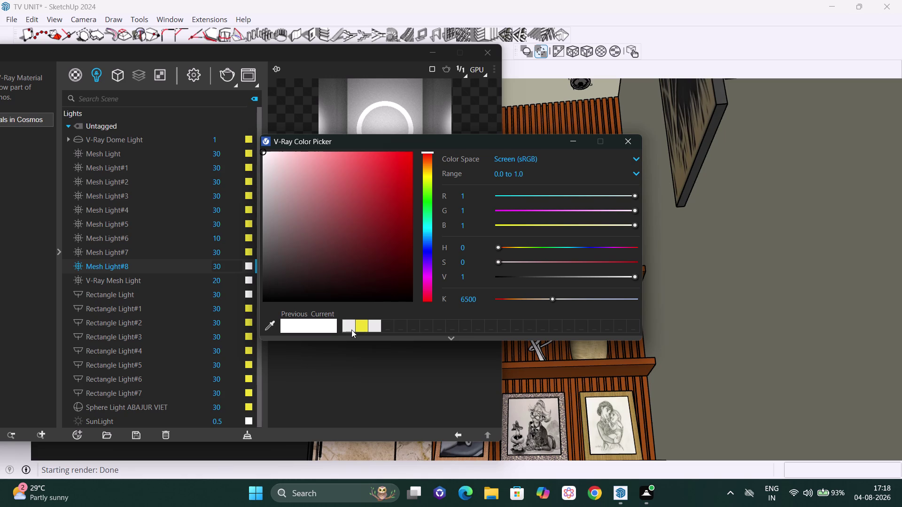
Give Mesh Light#8 the recent yellow colour and start a new render.
click(363, 326)
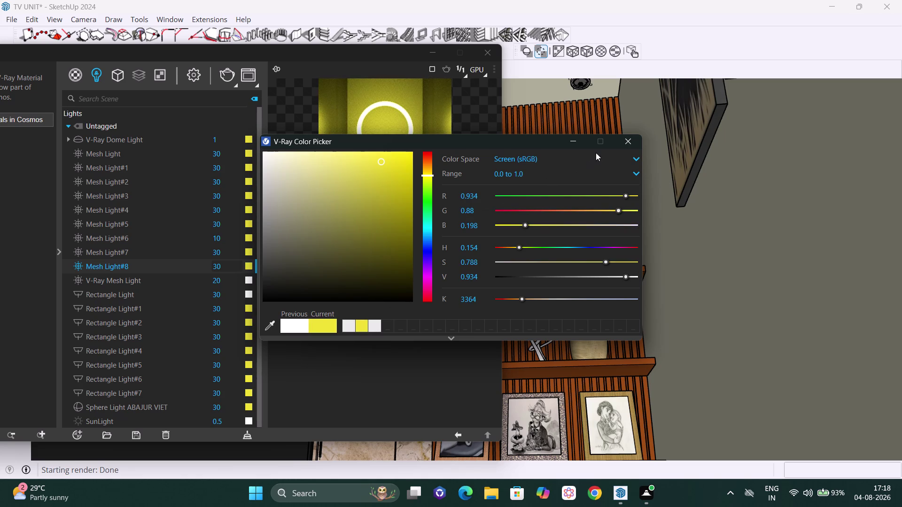
click(630, 140)
click(224, 75)
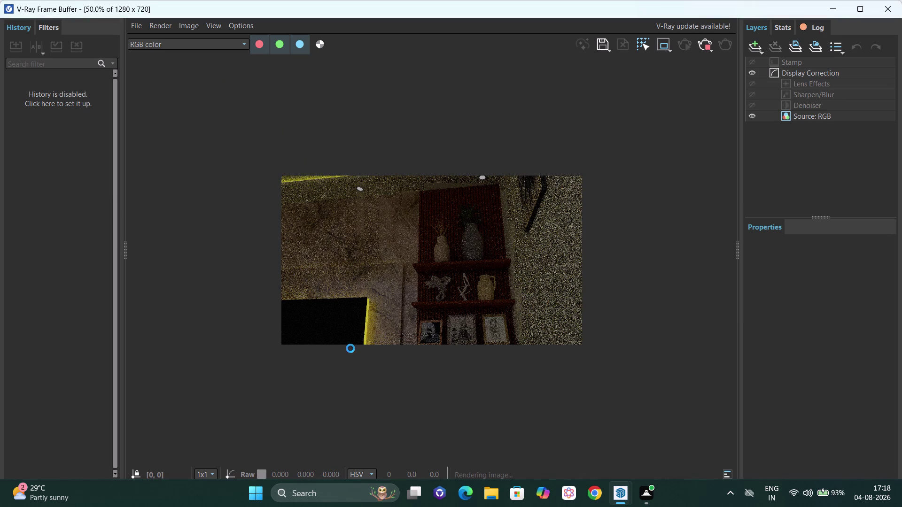
Stop the TV wall render once the yellow glow appears, then return to the Asset Editor.
scroll(up, 3)
scroll(down, 3)
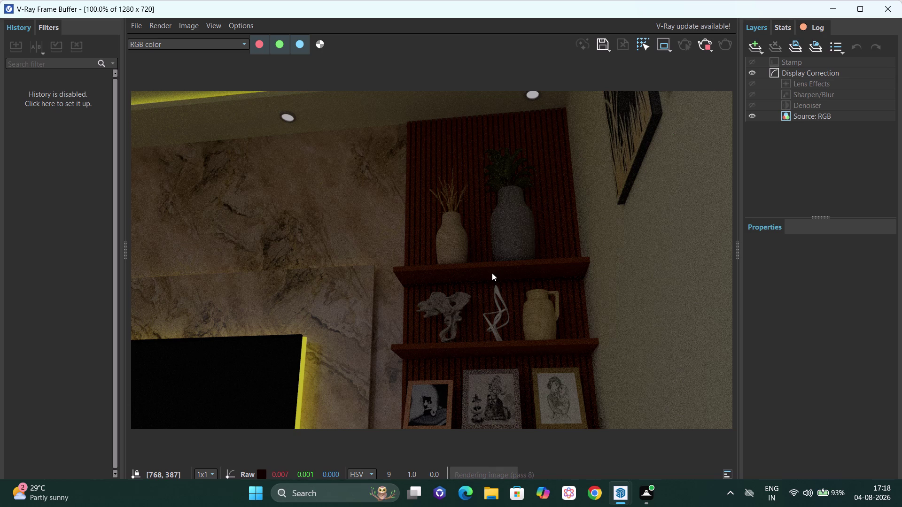
click(700, 41)
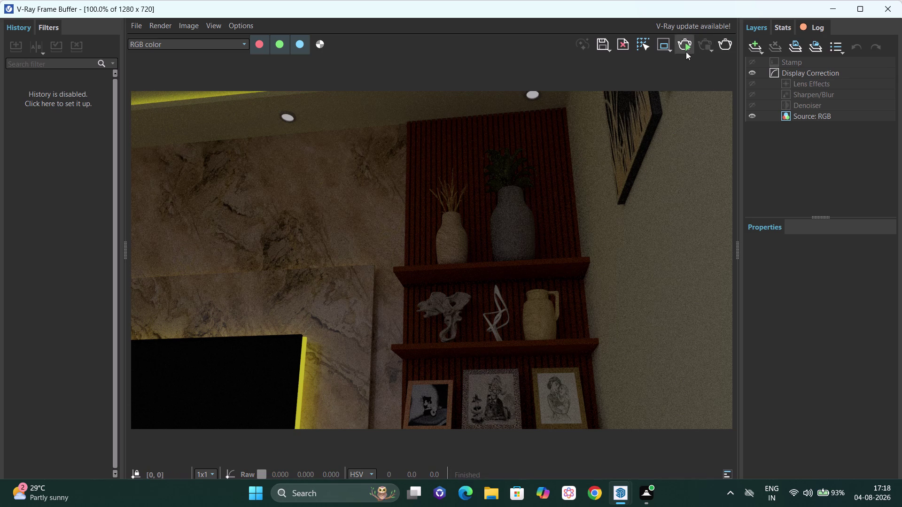
click(889, 13)
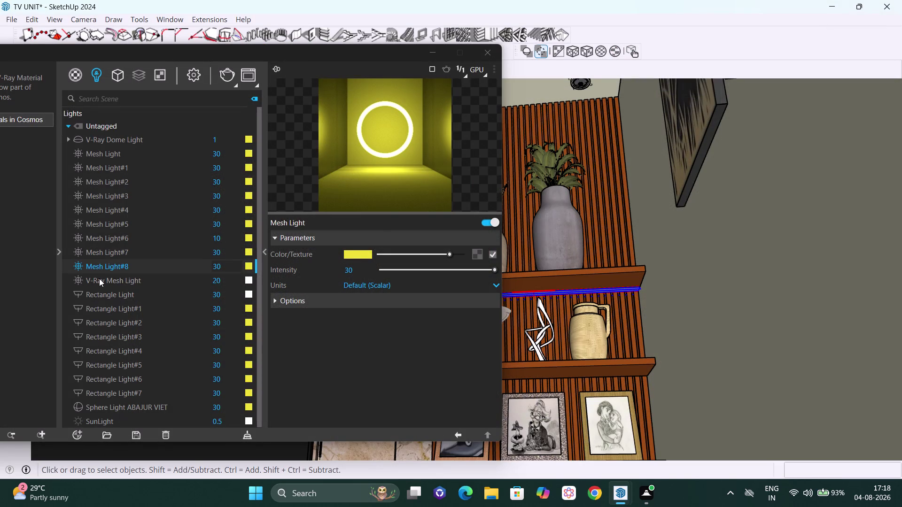
Give Rectangle Light the recent yellow colour.
scroll(down, 3)
click(143, 293)
click(247, 292)
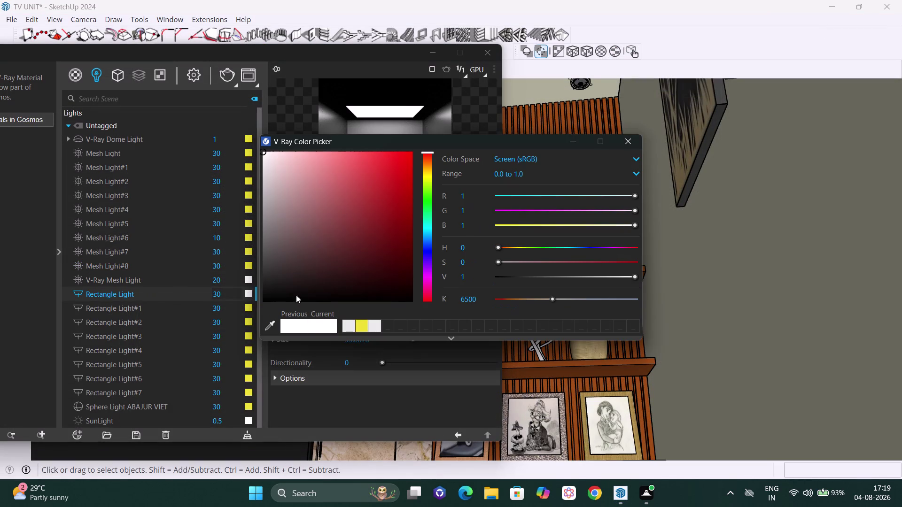
click(359, 326)
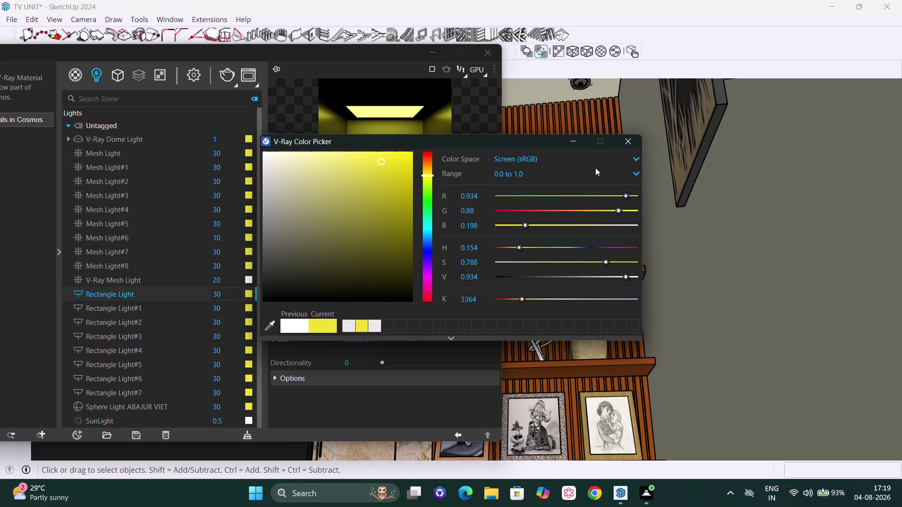
click(637, 143)
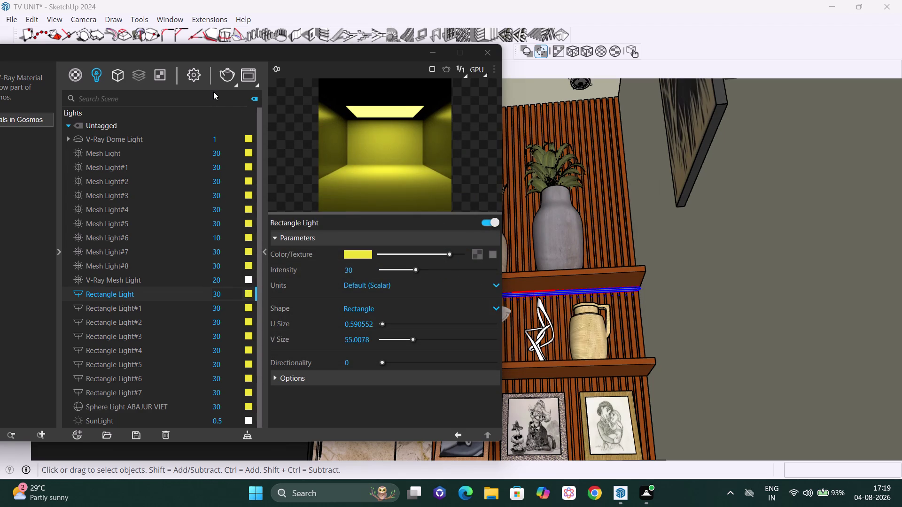
Select Mesh Light#8 and bring up its context menu without choosing anything.
scroll(down, 3)
scroll(down, 3)
scroll(up, 3)
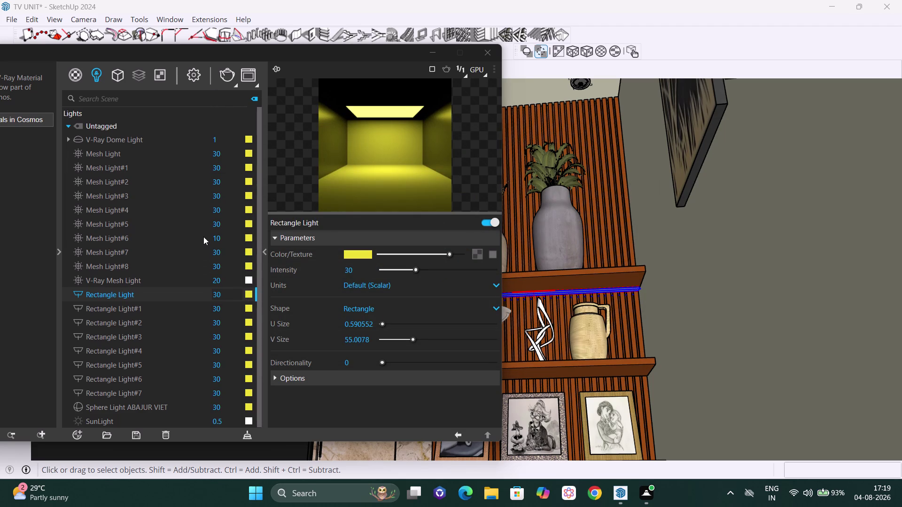
scroll(up, 3)
click(147, 262)
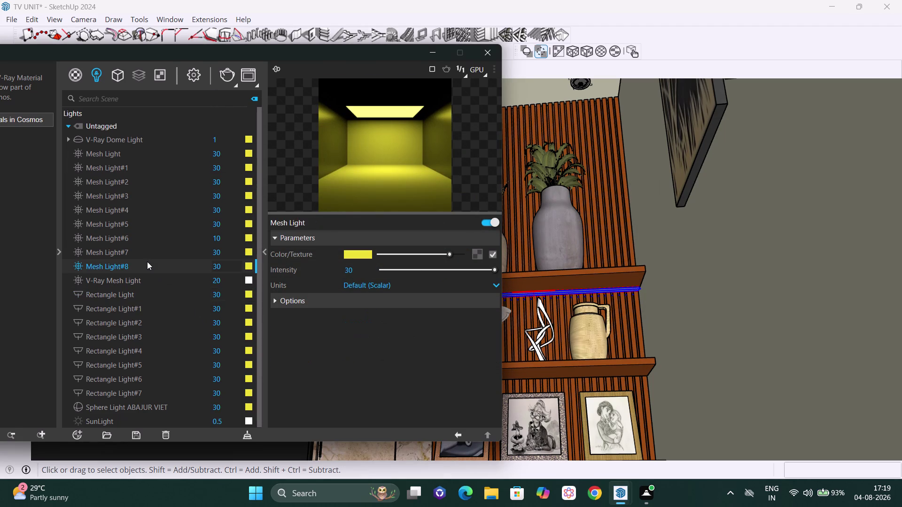
right_click(147, 262)
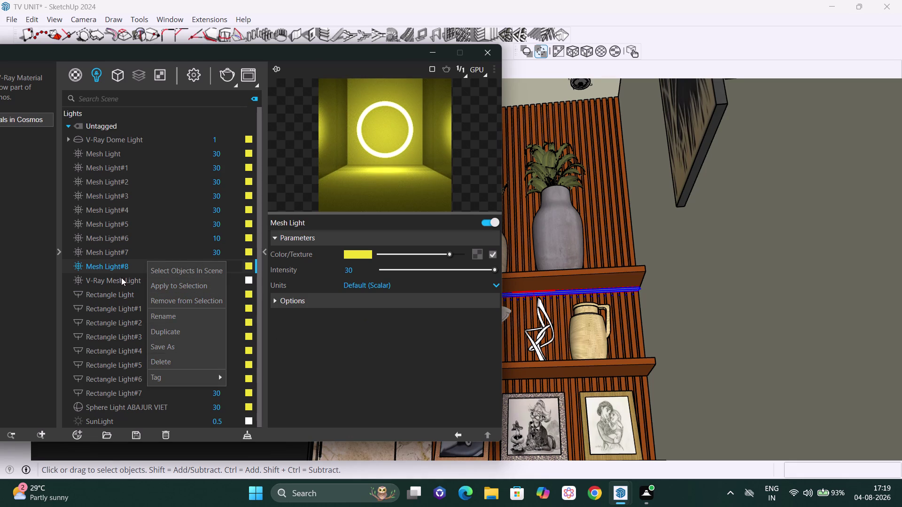
click(122, 237)
Check Rectangle Light#1, then close the V-Ray Asset Editor.
click(120, 269)
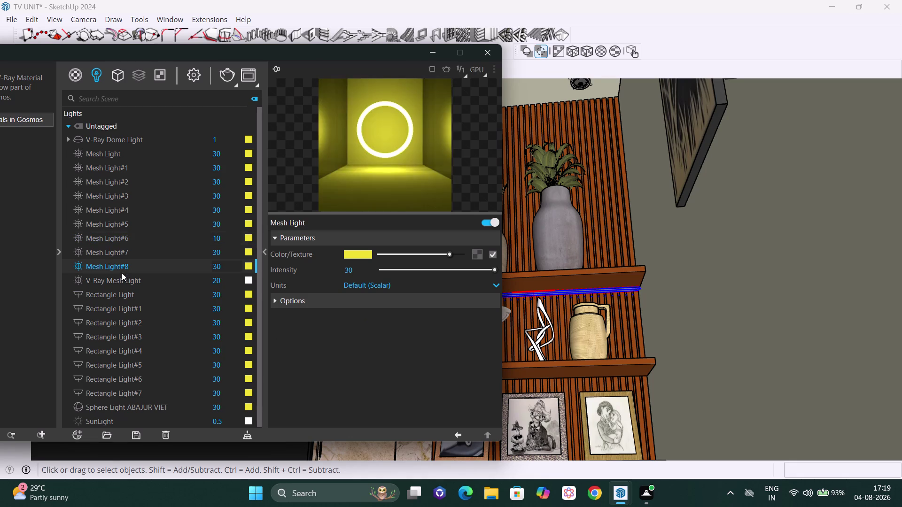
click(780, 320)
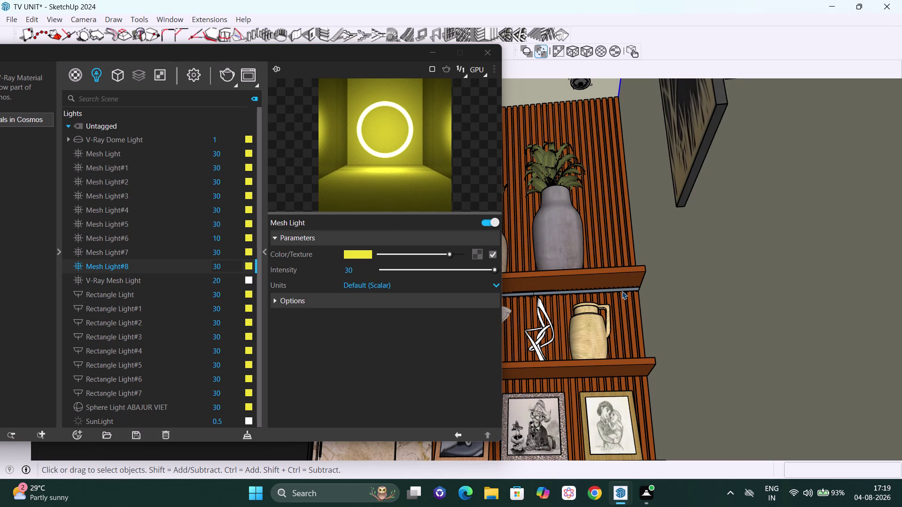
click(622, 292)
click(135, 309)
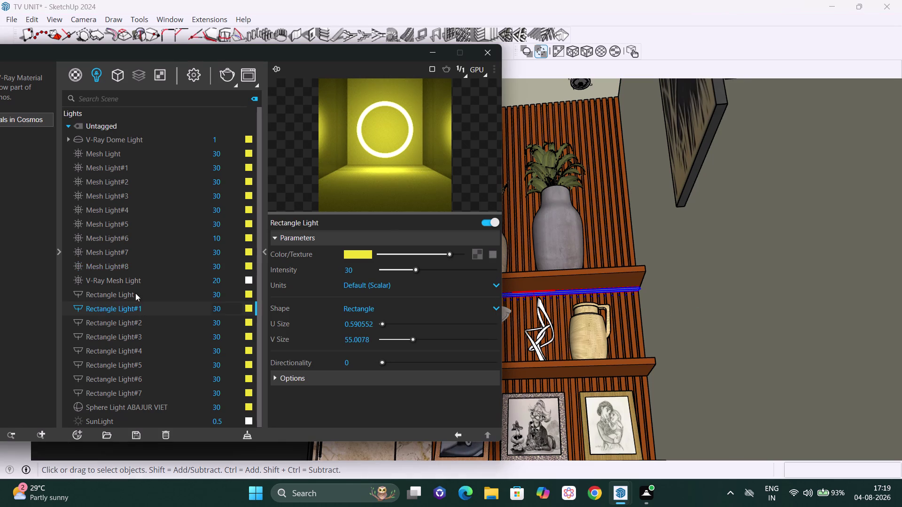
click(587, 290)
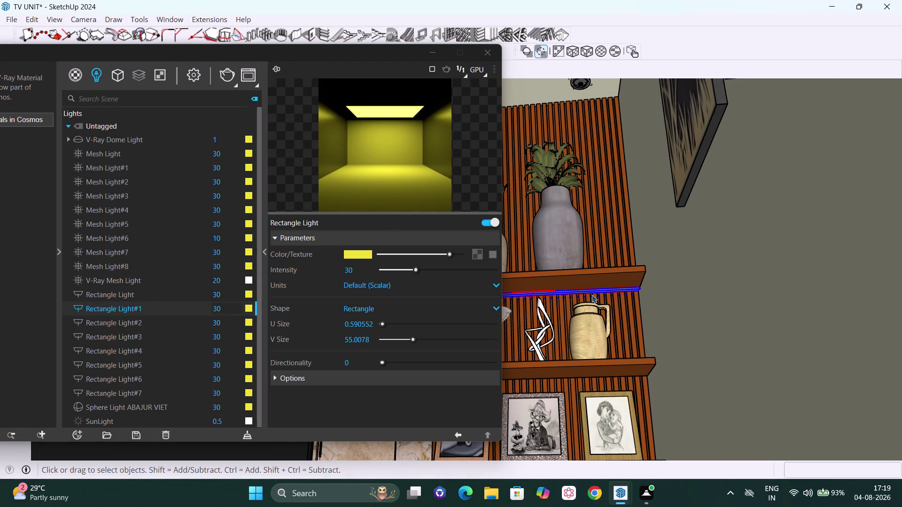
click(487, 52)
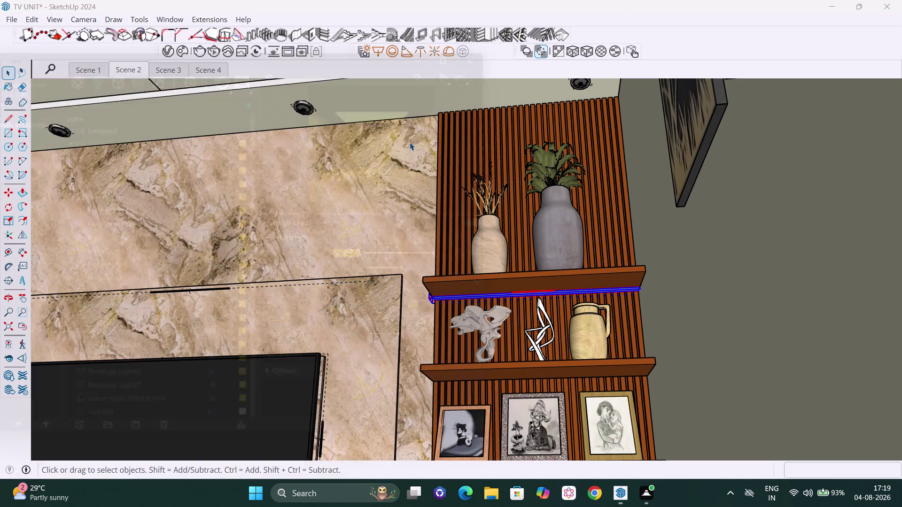
Bring up the shelf LED strip's context menu, dismiss it, and zoom toward the shelf.
right_click(523, 295)
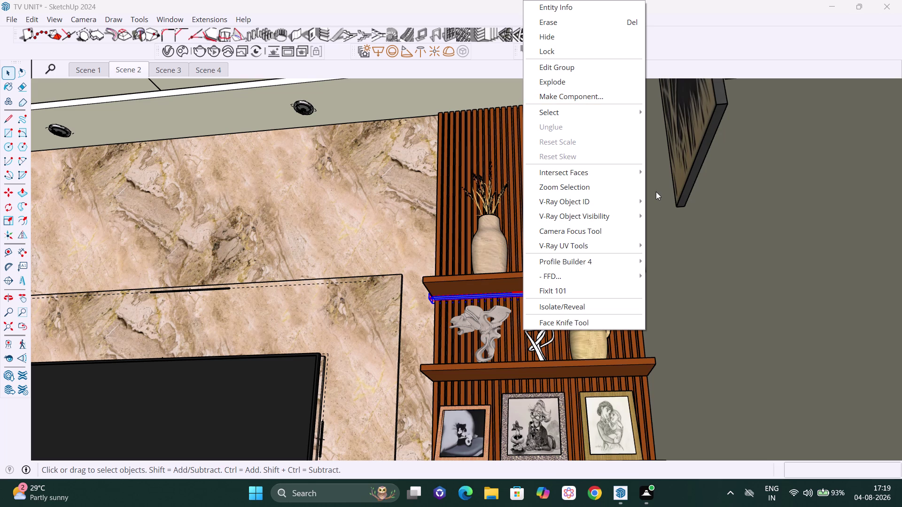
scroll(down, 3)
scroll(down, 3)
key(space)
scroll(down, 3)
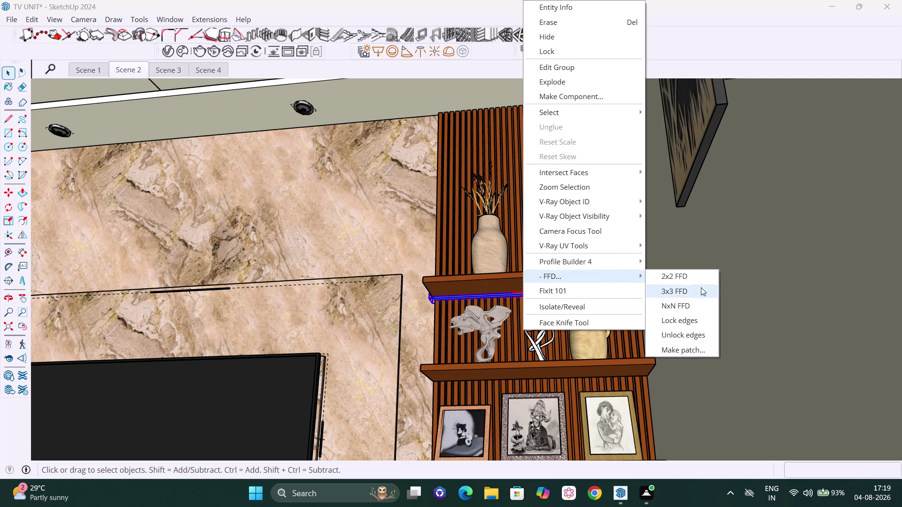
click(738, 290)
scroll(down, 3)
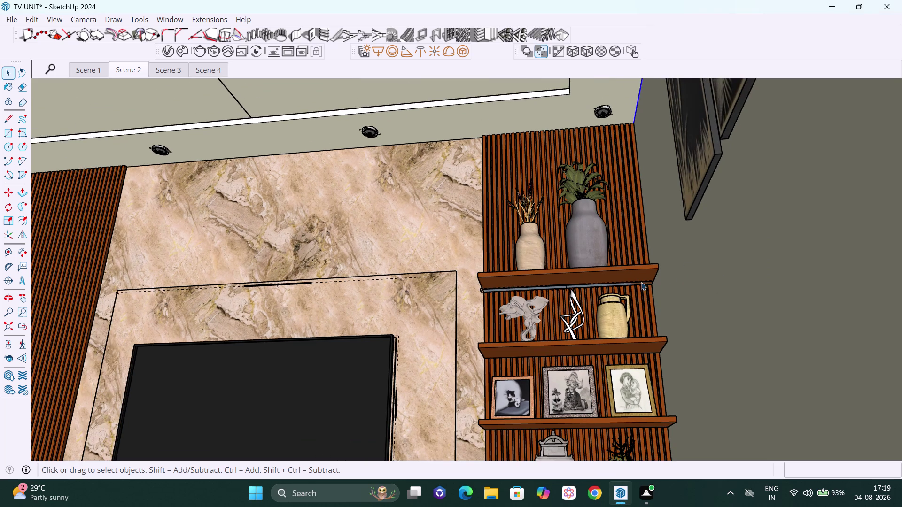
Select the light strip under the upper shelf, zoom closer, and hide it.
click(634, 283)
scroll(up, 3)
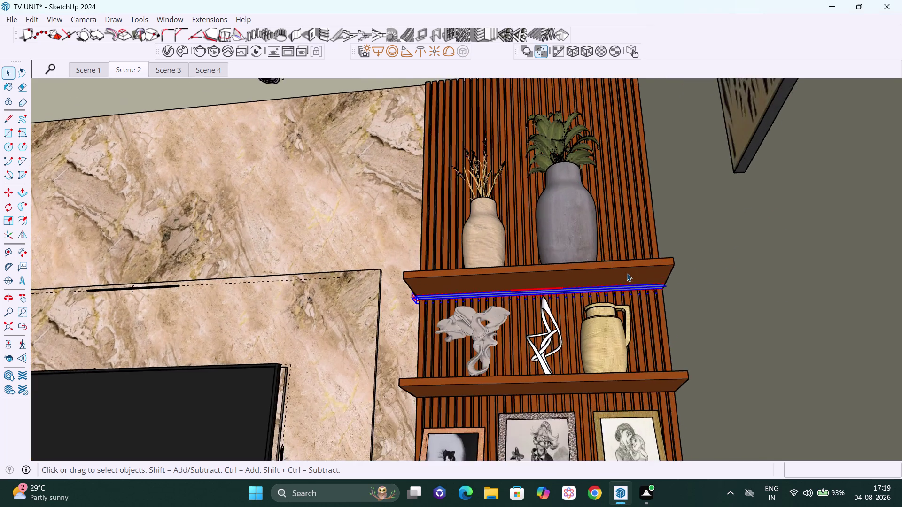
scroll(up, 3)
scroll(up, 3)
middle_drag(566, 280, 554, 235)
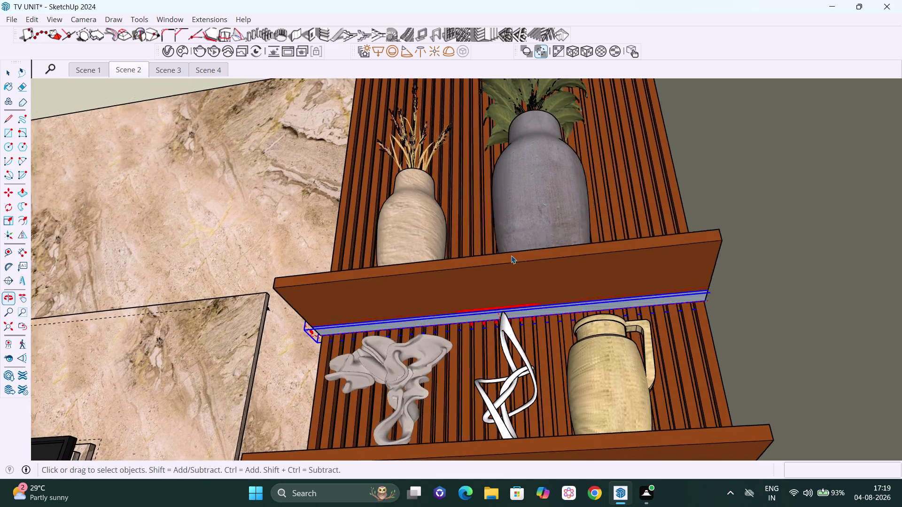
right_click(475, 310)
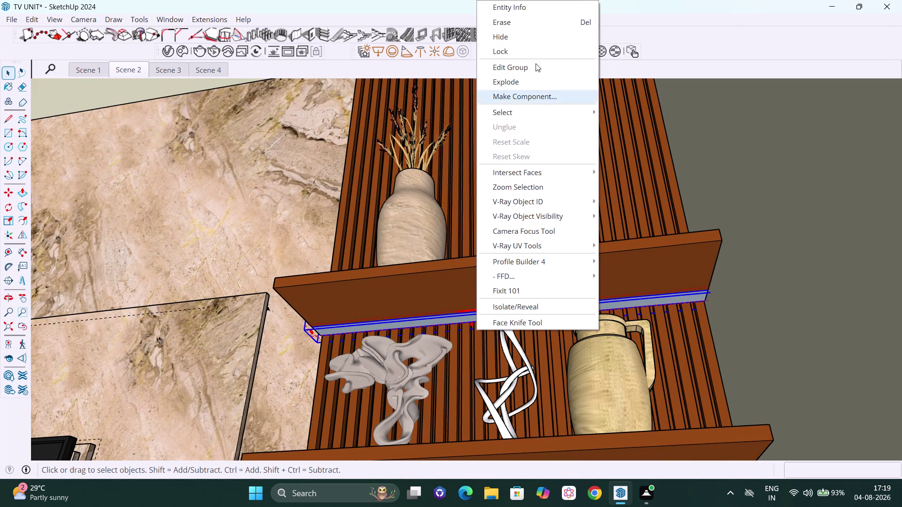
click(527, 27)
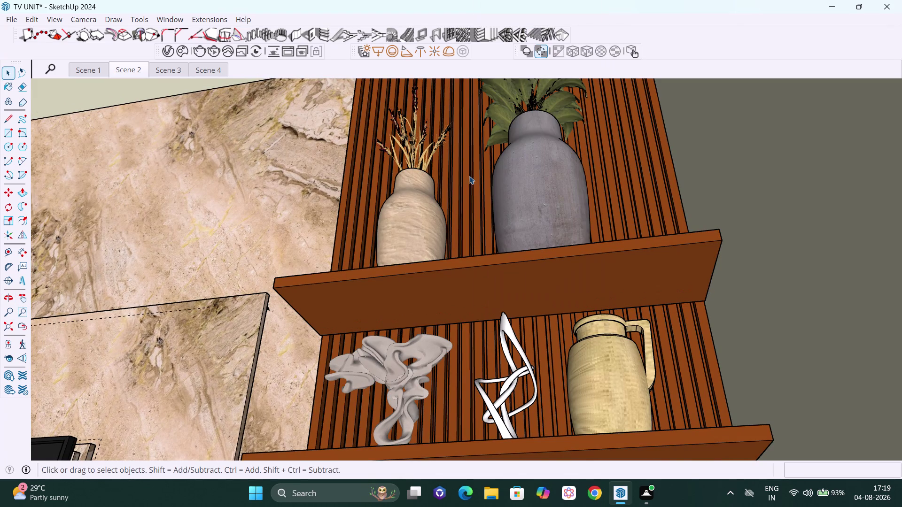
Orbit and zoom around the upper shelf to inspect its edge and underside.
scroll(down, 3)
middle_drag(471, 230, 537, 244)
scroll(up, 3)
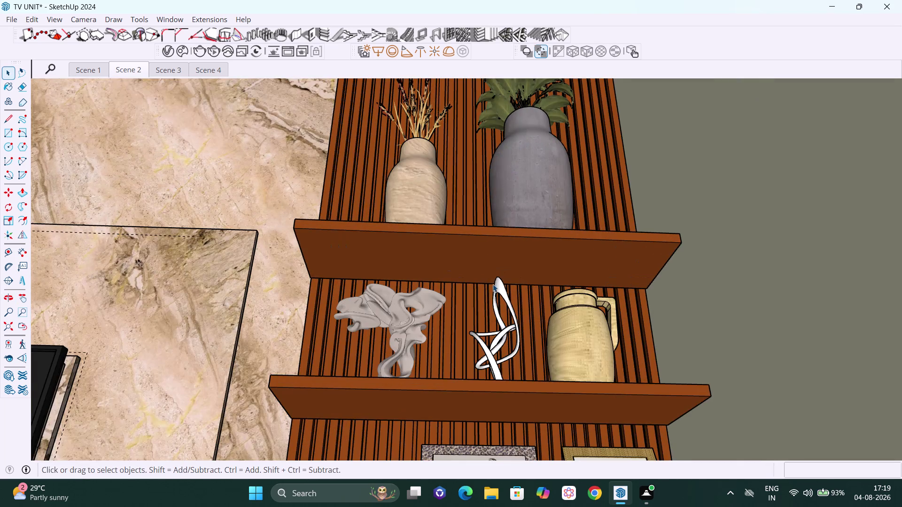
middle_drag(493, 274, 484, 228)
scroll(down, 3)
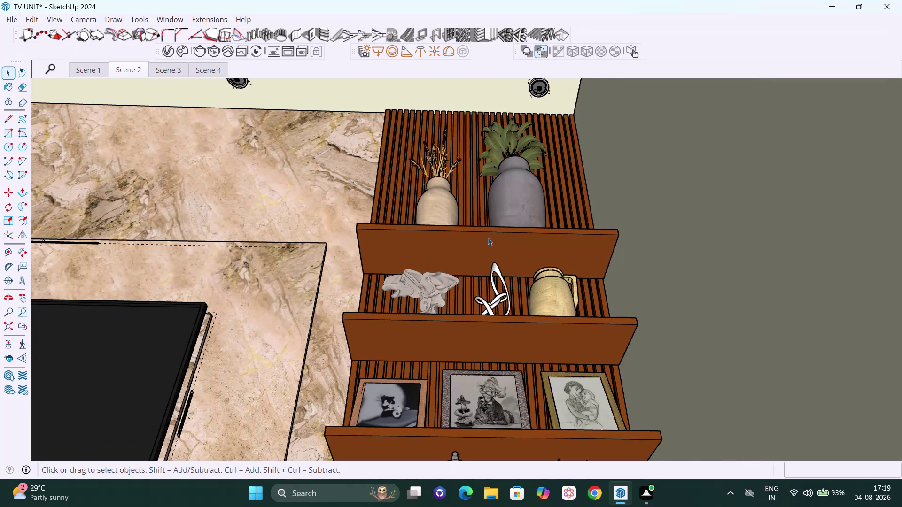
middle_drag(485, 237, 478, 264)
scroll(up, 3)
scroll(up, 3)
middle_drag(477, 262, 472, 259)
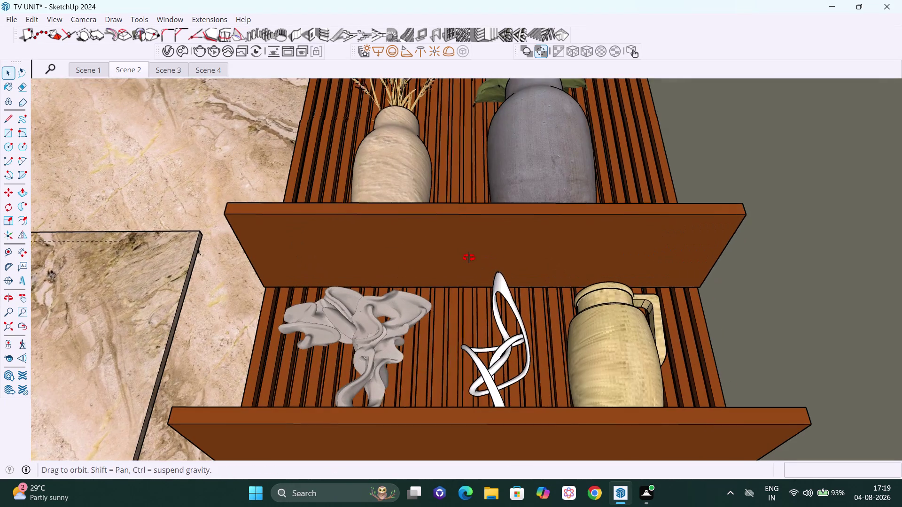
middle_drag(473, 259, 458, 255)
scroll(up, 3)
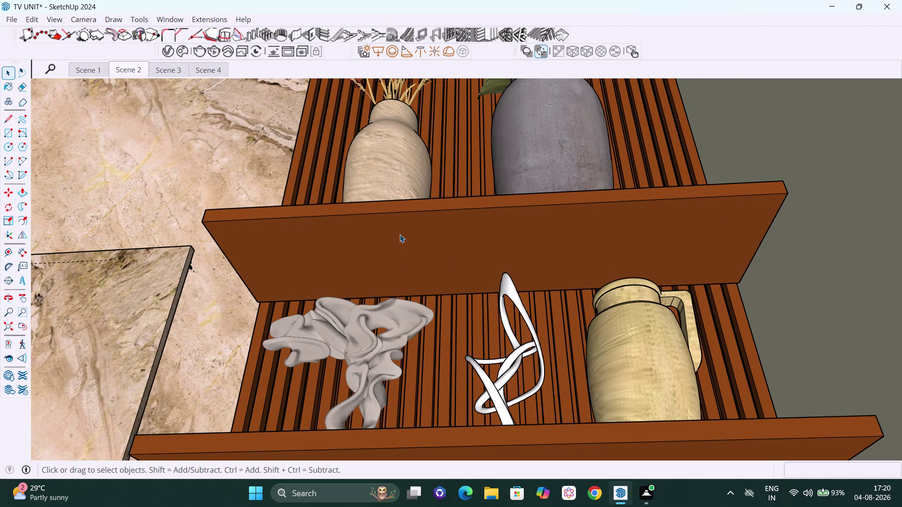
scroll(down, 3)
middle_drag(322, 142, 373, 188)
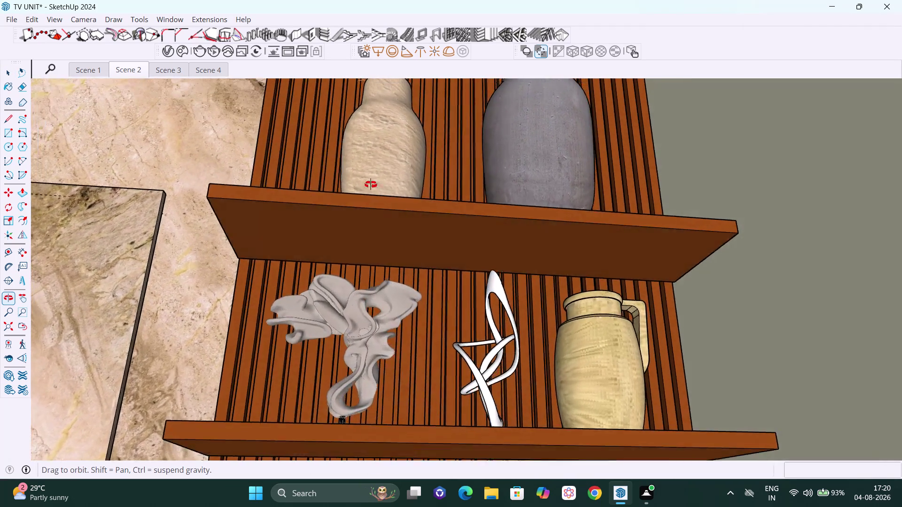
middle_drag(374, 187, 371, 229)
scroll(up, 3)
middle_drag(320, 219, 260, 184)
scroll(up, 3)
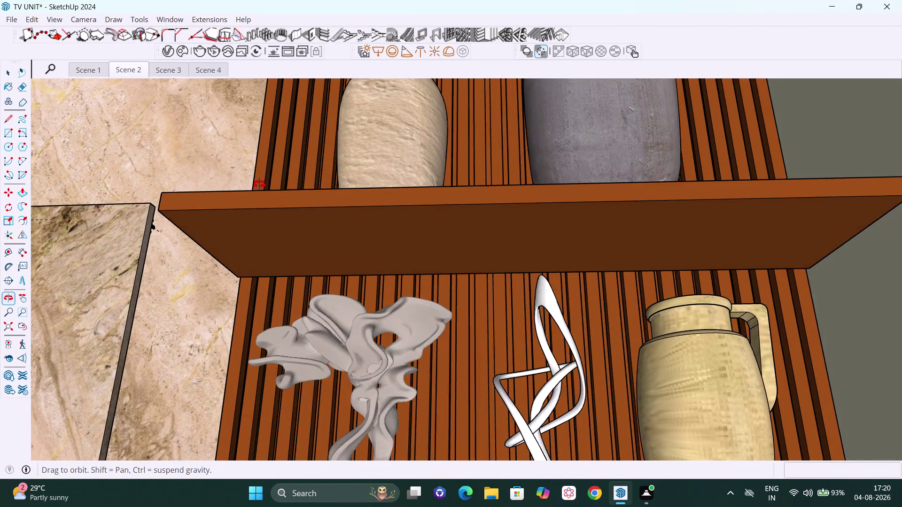
middle_drag(260, 184, 259, 184)
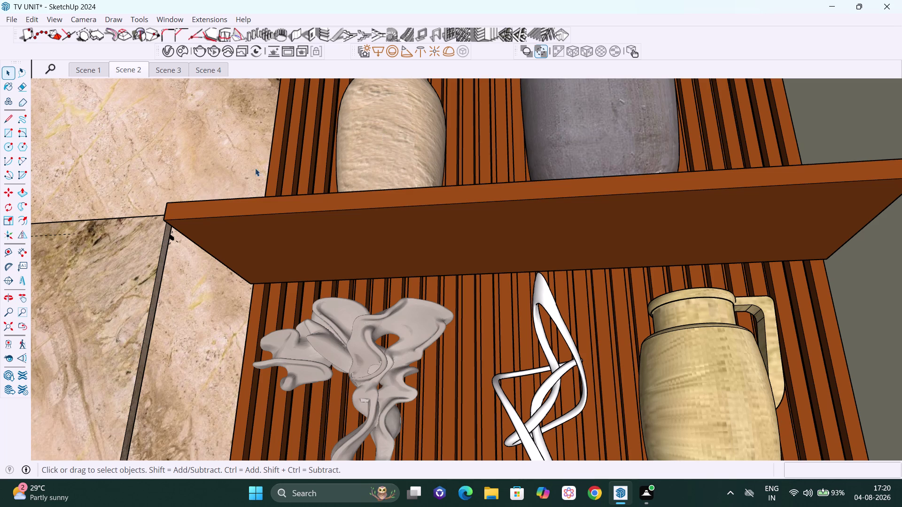
scroll(down, 3)
Pan to the marble panel above the TV and select its group.
key(h)
drag(260, 173, 466, 175)
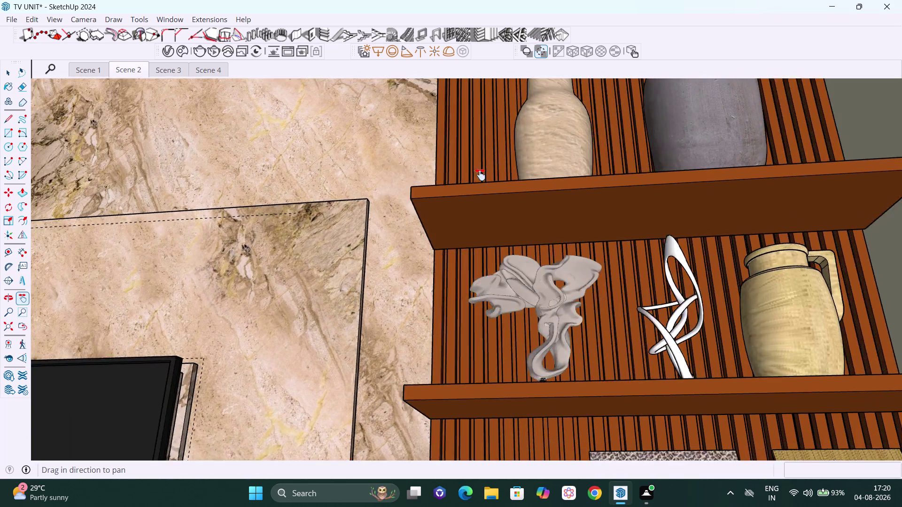
drag(466, 175, 589, 180)
scroll(down, 3)
drag(348, 246, 534, 236)
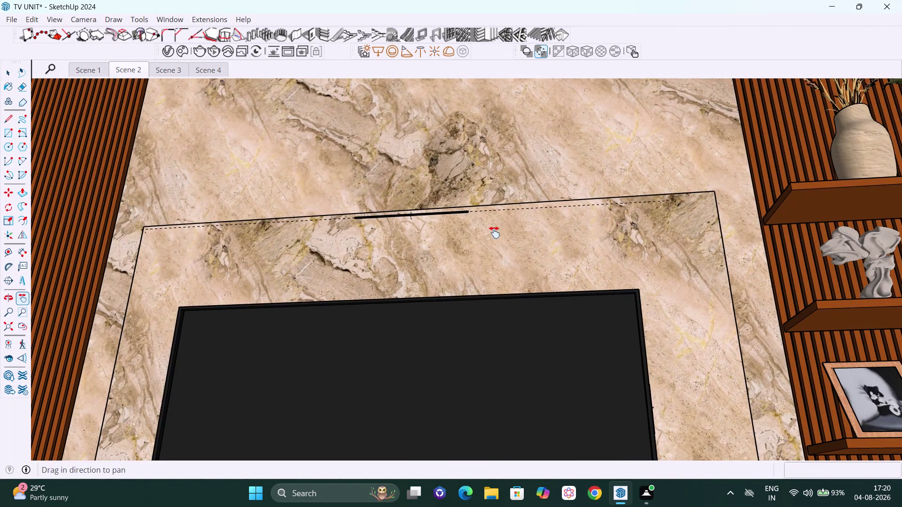
middle_drag(487, 233, 495, 264)
scroll(up, 3)
middle_drag(466, 246, 468, 255)
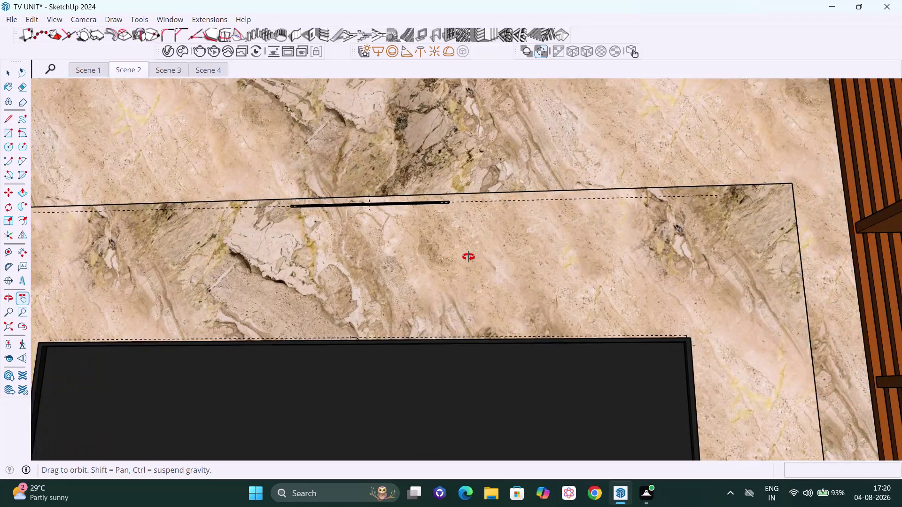
middle_drag(468, 254, 491, 343)
middle_drag(441, 235, 436, 224)
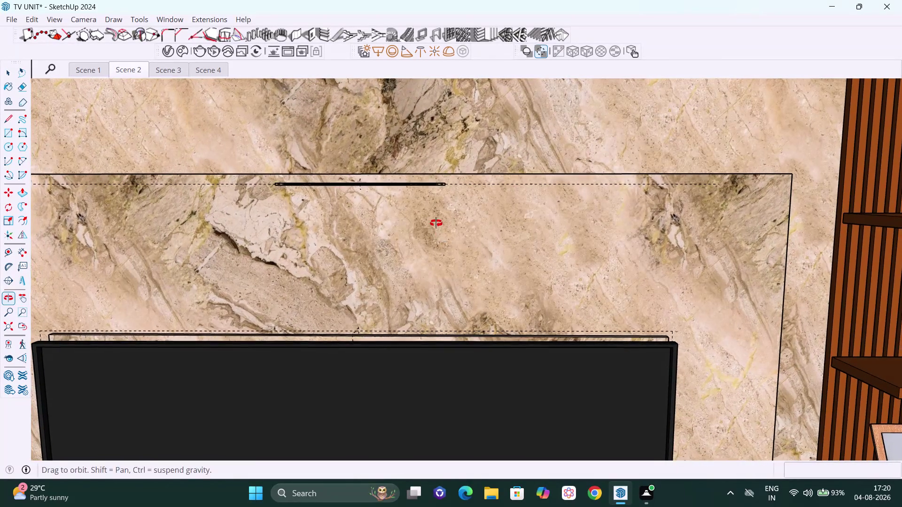
middle_drag(435, 224, 433, 219)
key(space)
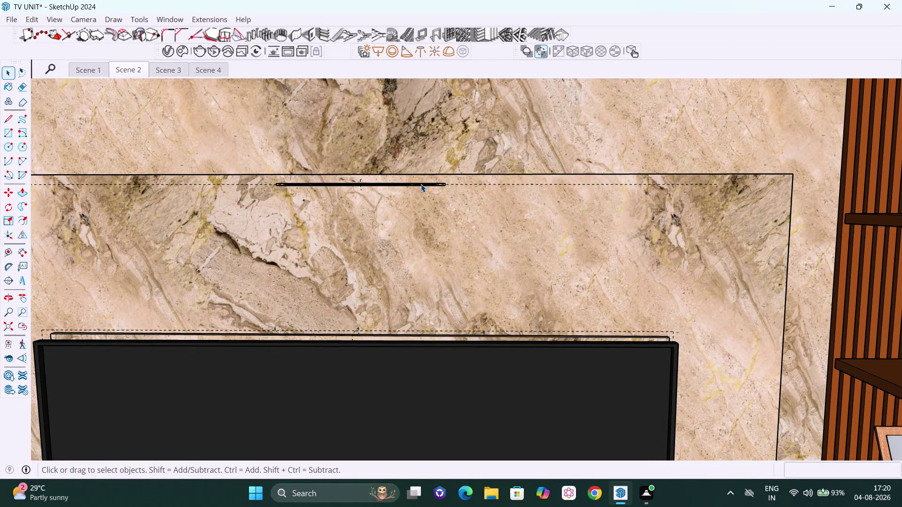
click(420, 184)
scroll(down, 3)
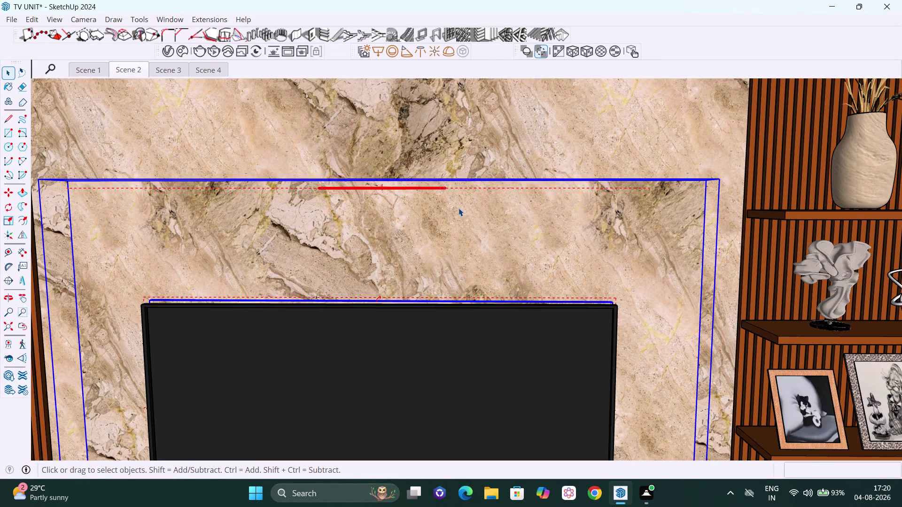
Copy the strip light from the TV panel to beneath the upper shelf.
middle_drag(467, 211, 472, 222)
double_click(380, 183)
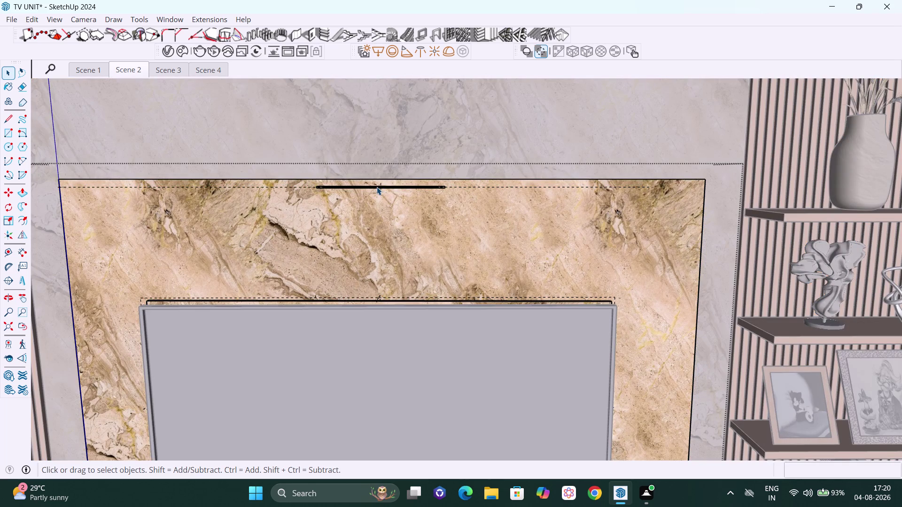
click(377, 187)
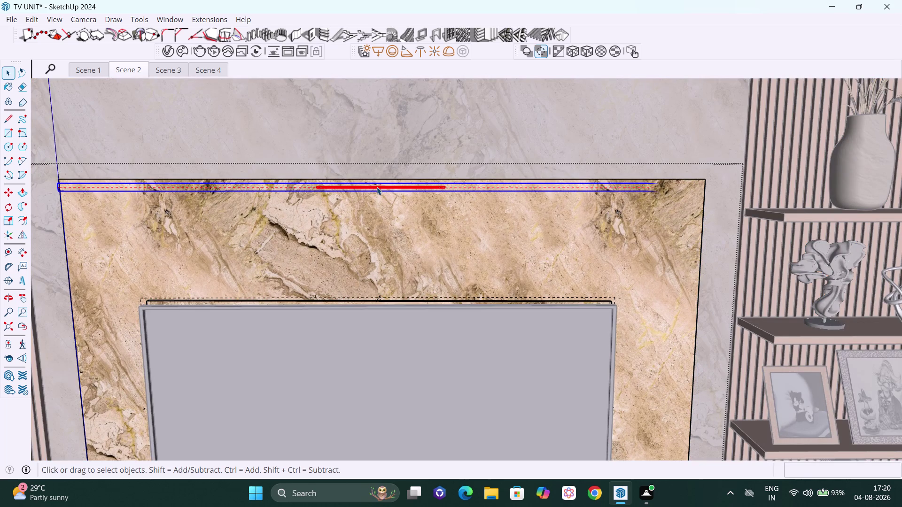
key(m)
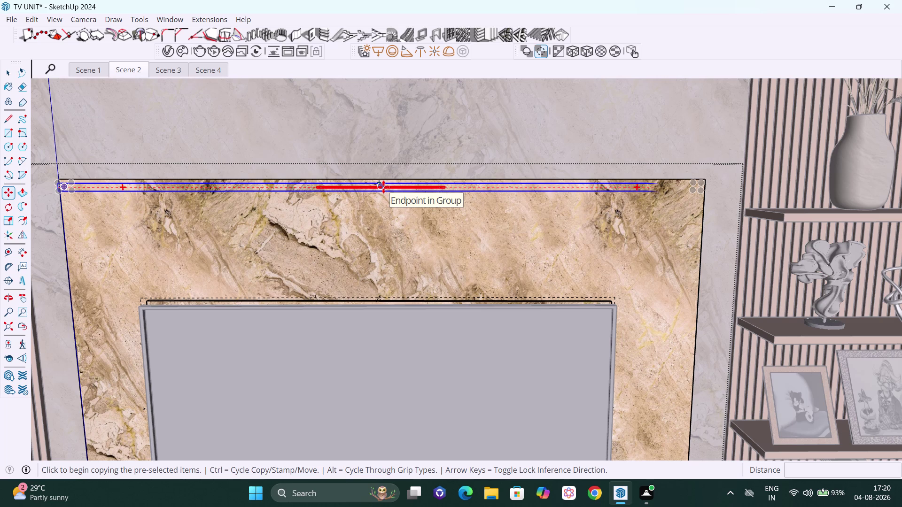
click(383, 187)
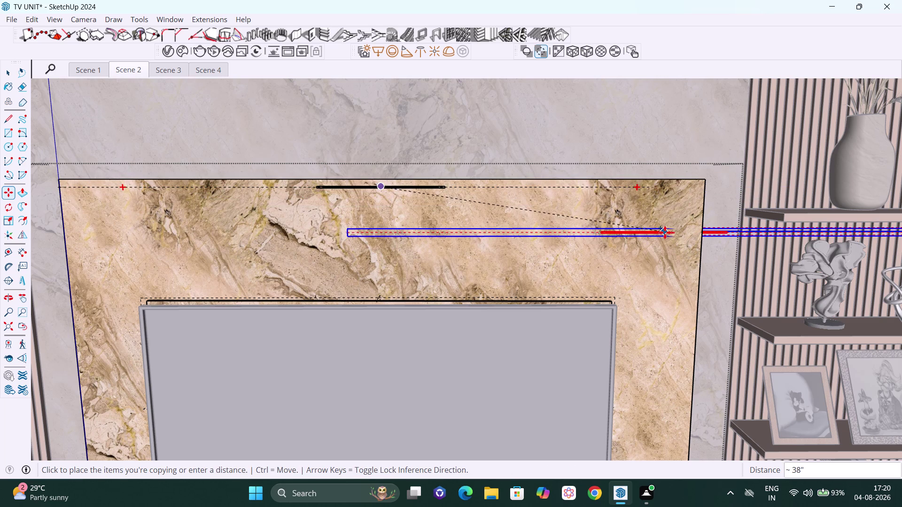
key(h)
drag(665, 227, 227, 235)
scroll(up, 3)
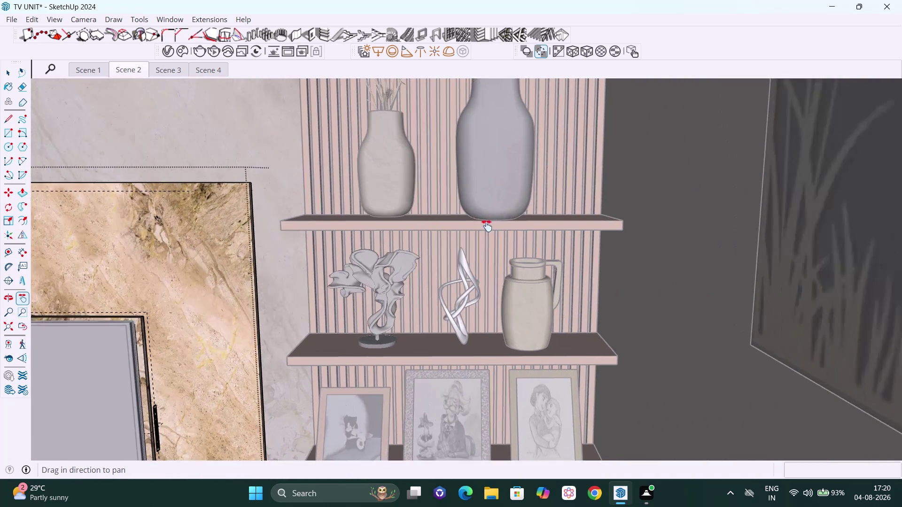
scroll(up, 3)
scroll(up, 3)
middle_drag(481, 225, 465, 148)
scroll(up, 3)
middle_drag(461, 243, 456, 212)
scroll(up, 3)
middle_drag(450, 250, 462, 242)
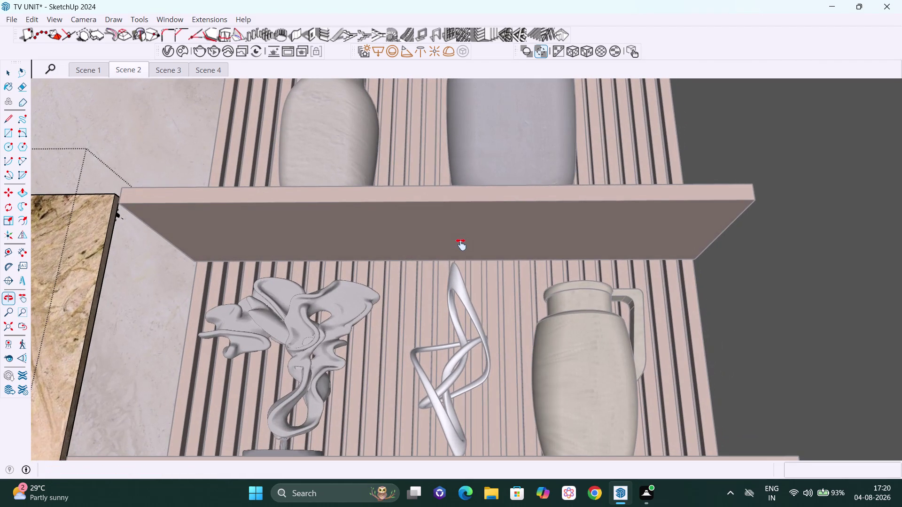
key(Escape)
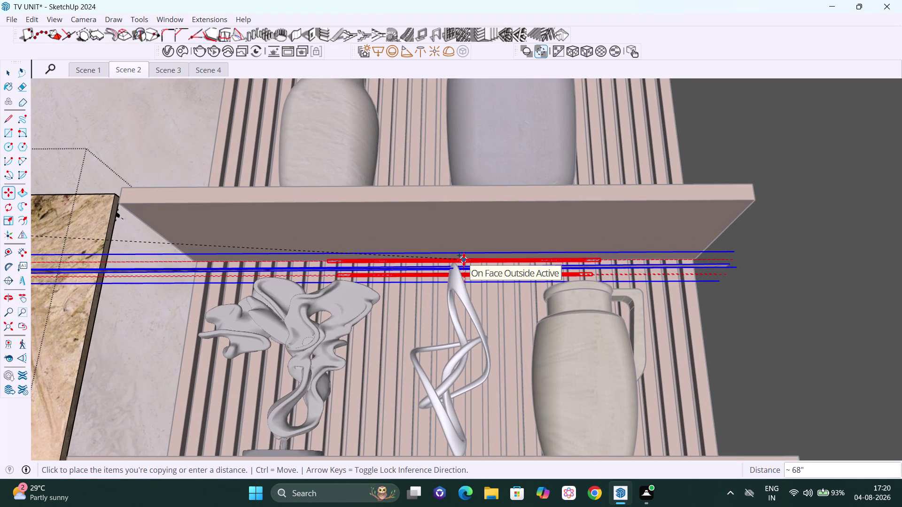
click(464, 260)
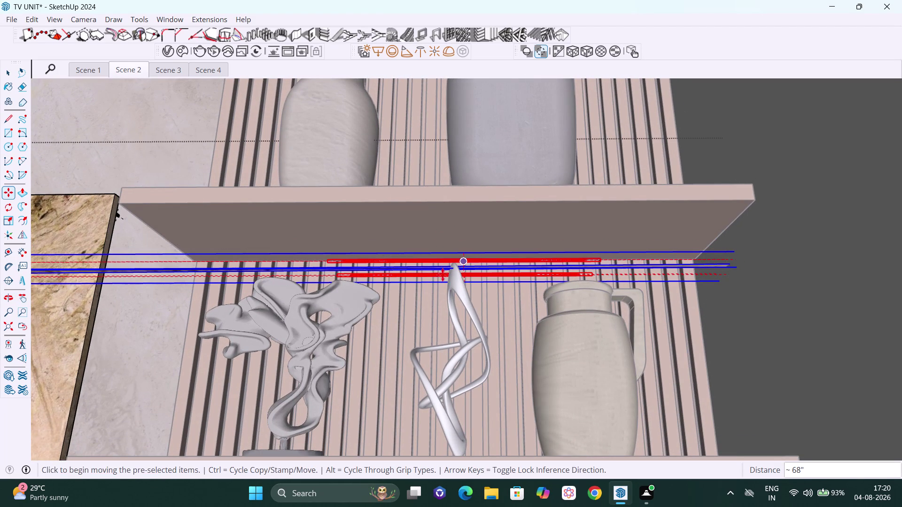
Scale the copied strip from its end to fit under the shelf.
scroll(down, 3)
scroll(down, 3)
middle_drag(375, 279, 441, 285)
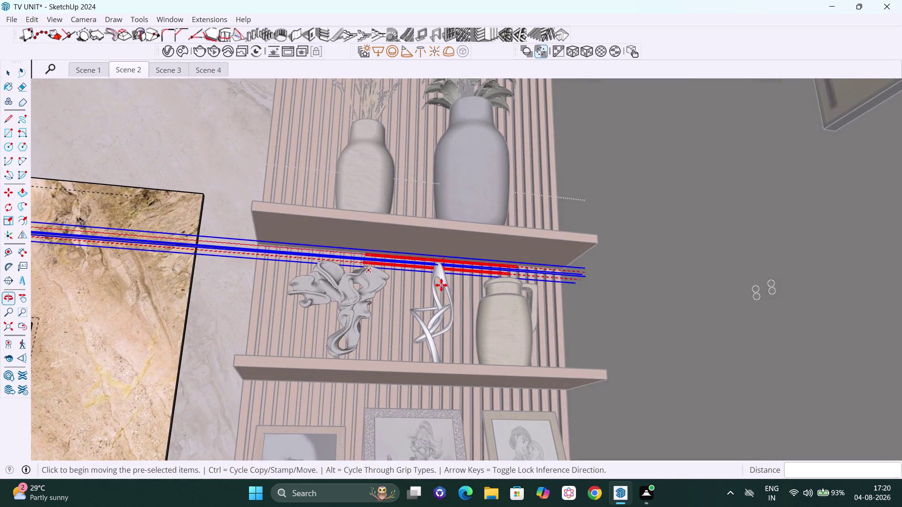
scroll(down, 3)
scroll(down, 3)
middle_drag(397, 310, 424, 352)
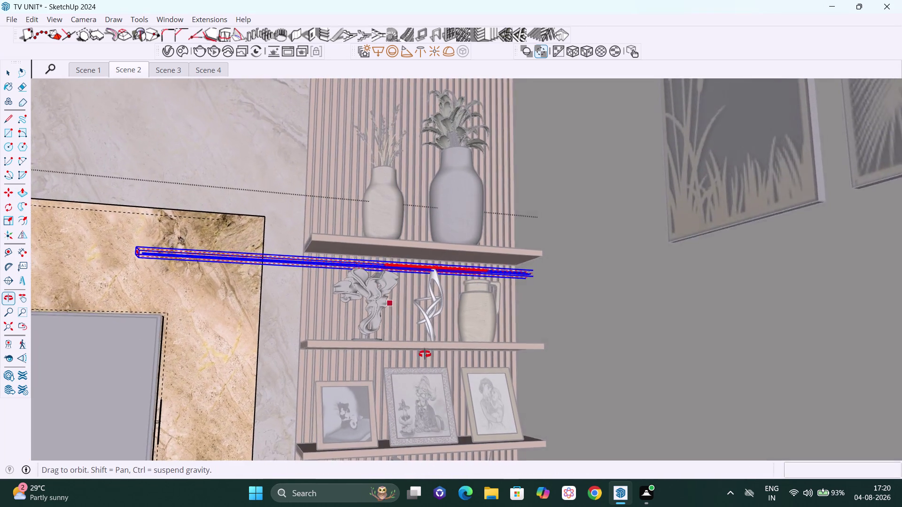
middle_drag(424, 351, 425, 359)
key(s)
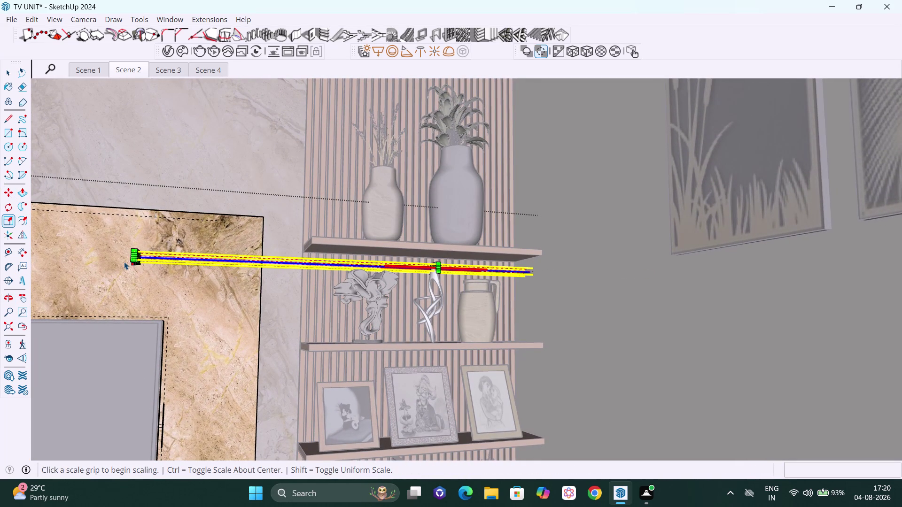
middle_drag(137, 284, 351, 349)
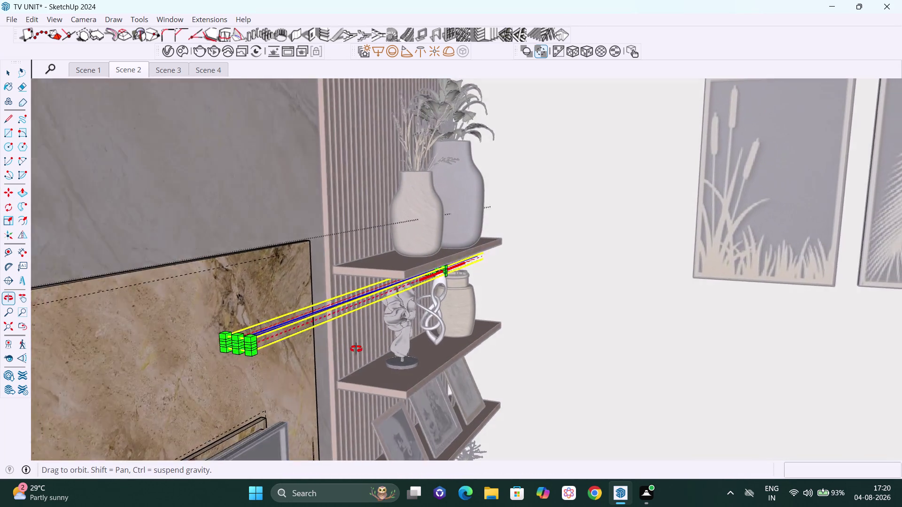
middle_drag(351, 349, 358, 349)
click(271, 349)
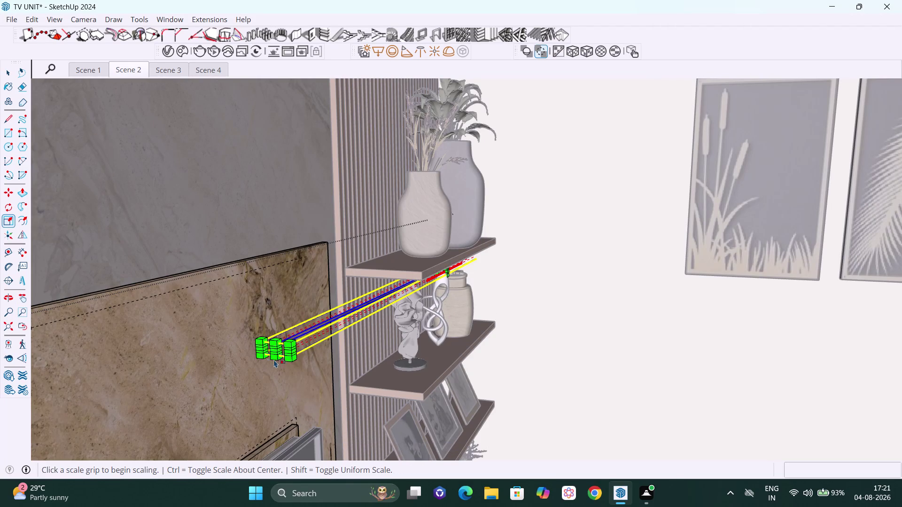
drag(277, 353, 378, 271)
Orbit around the upper shelf to check the resized strip's placement.
scroll(down, 3)
middle_drag(441, 260, 287, 259)
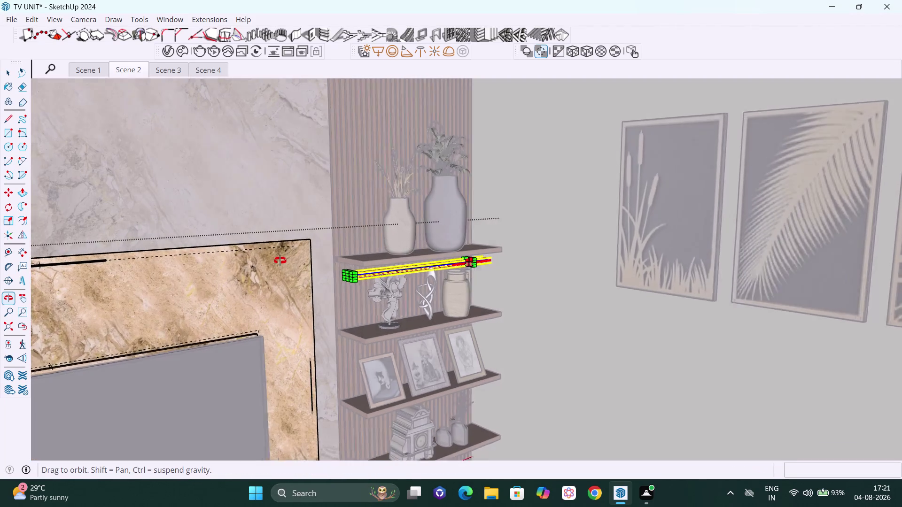
middle_drag(287, 259, 297, 261)
scroll(up, 3)
scroll(up, 3)
scroll(up, 3)
middle_drag(512, 274, 536, 219)
scroll(down, 3)
scroll(down, 3)
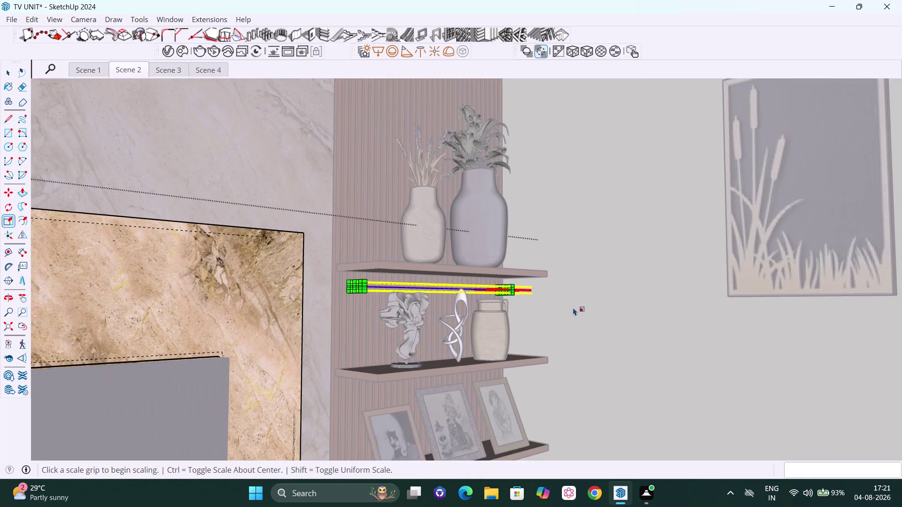
scroll(down, 3)
middle_drag(567, 309, 507, 304)
scroll(up, 3)
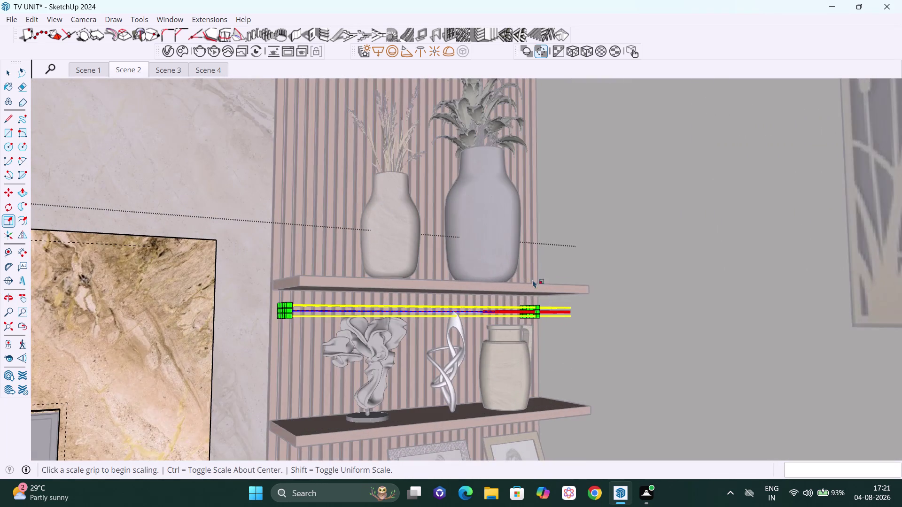
middle_drag(533, 322, 471, 302)
scroll(up, 3)
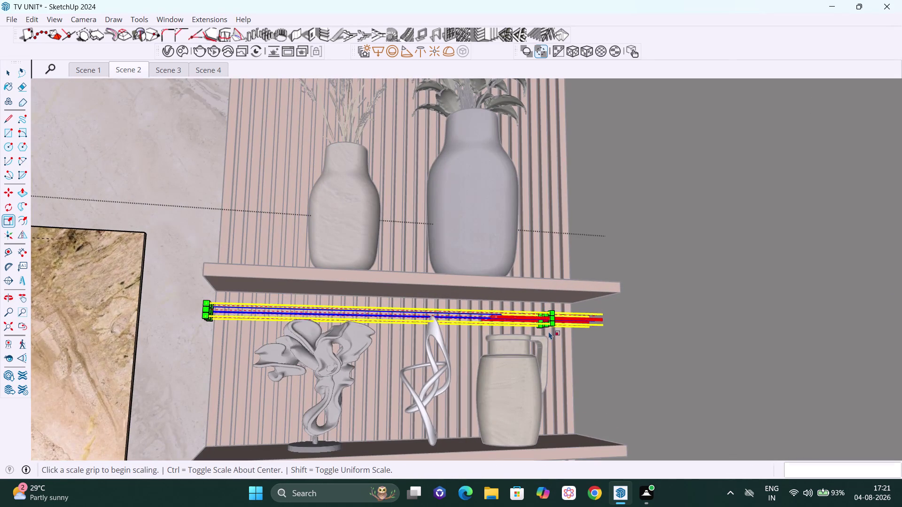
key(m)
scroll(up, 3)
middle_drag(544, 321, 531, 322)
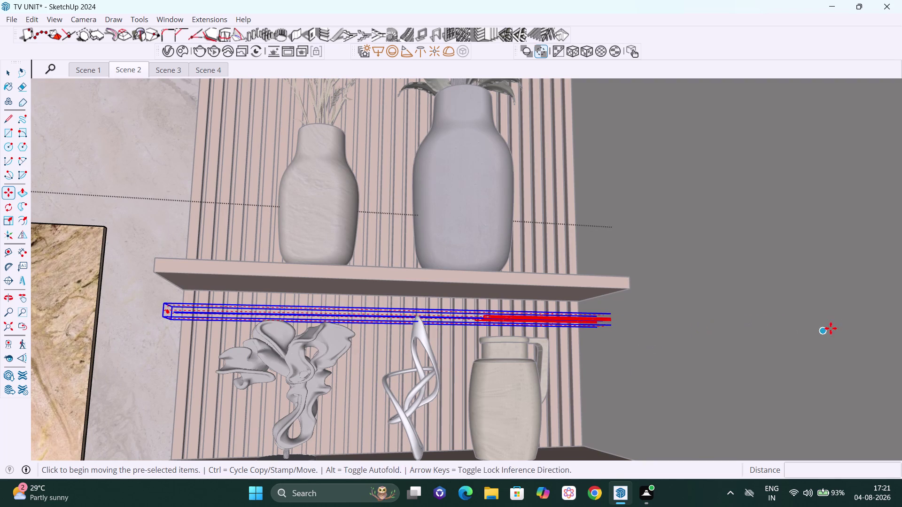
Rescale the strip along the shelf's length.
key(s)
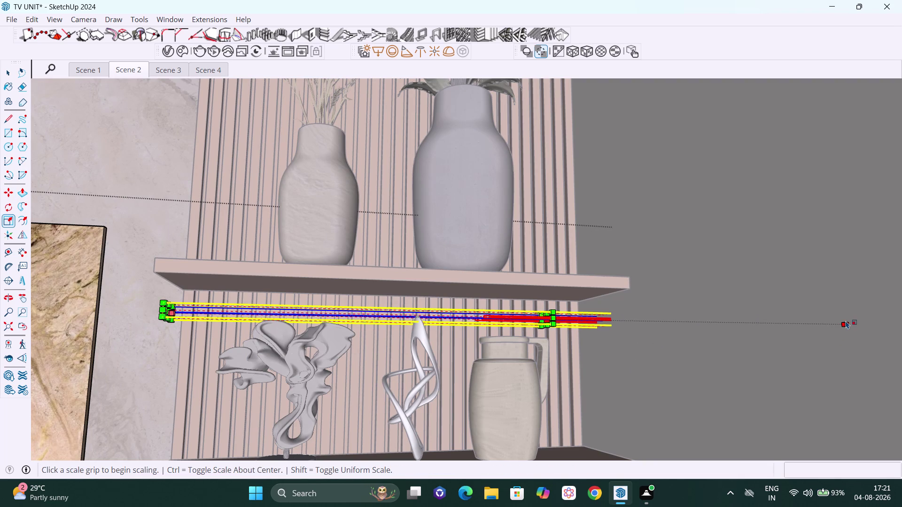
drag(846, 321, 735, 304)
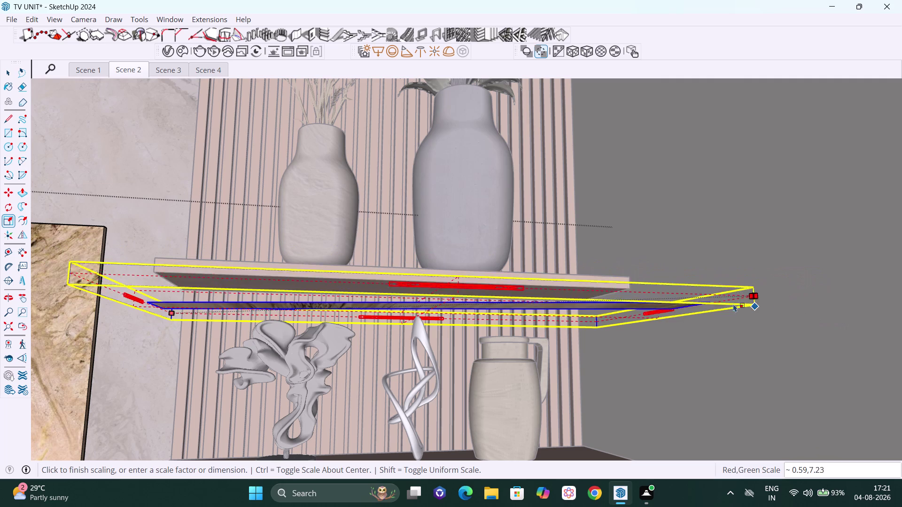
drag(735, 304, 632, 288)
scroll(down, 3)
middle_drag(595, 302, 525, 309)
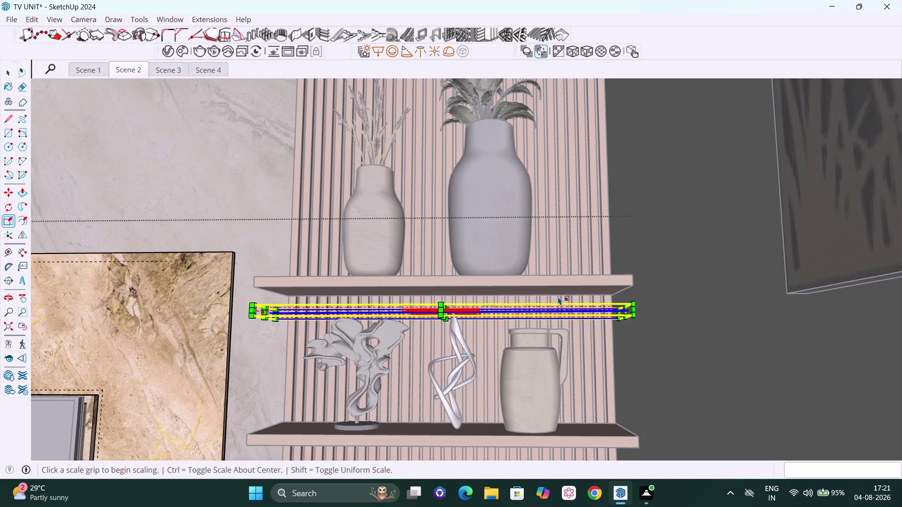
Align the strip's end with the shelf edge and inspect its position.
key(m)
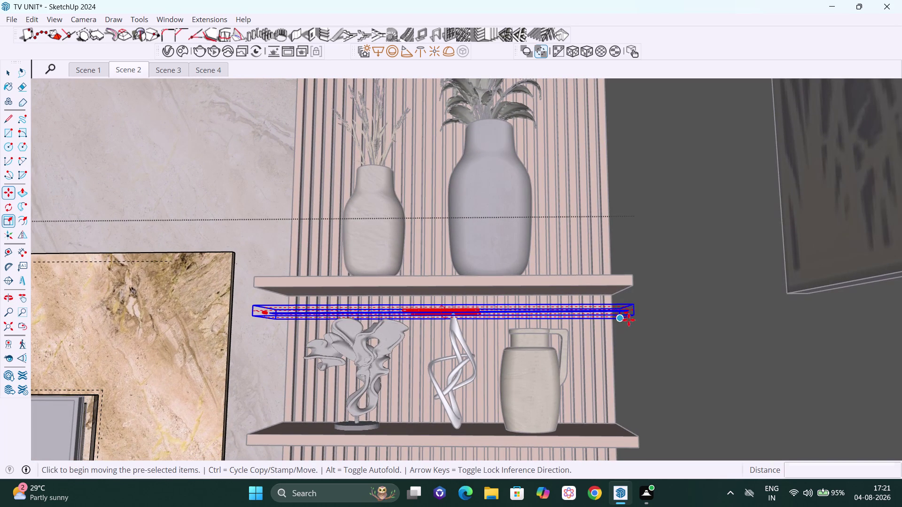
middle_drag(628, 313, 631, 338)
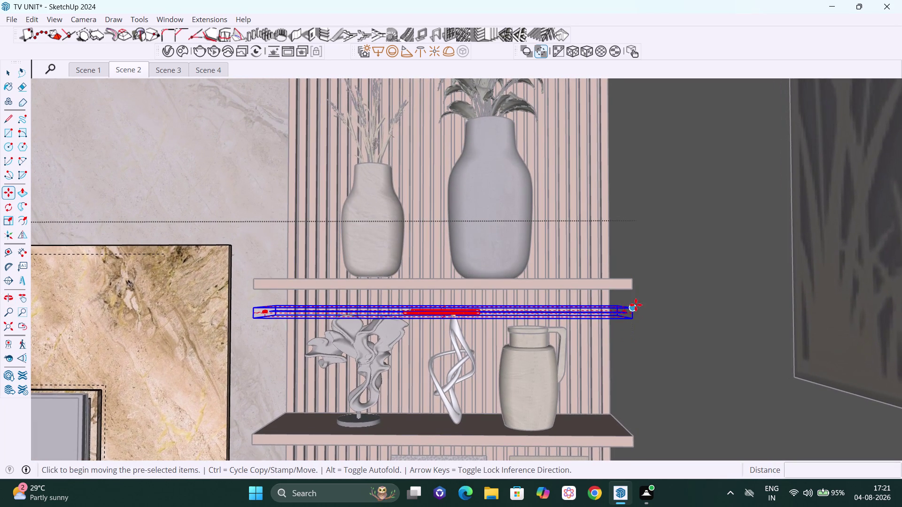
drag(634, 305, 631, 291)
scroll(down, 3)
middle_drag(584, 324, 614, 193)
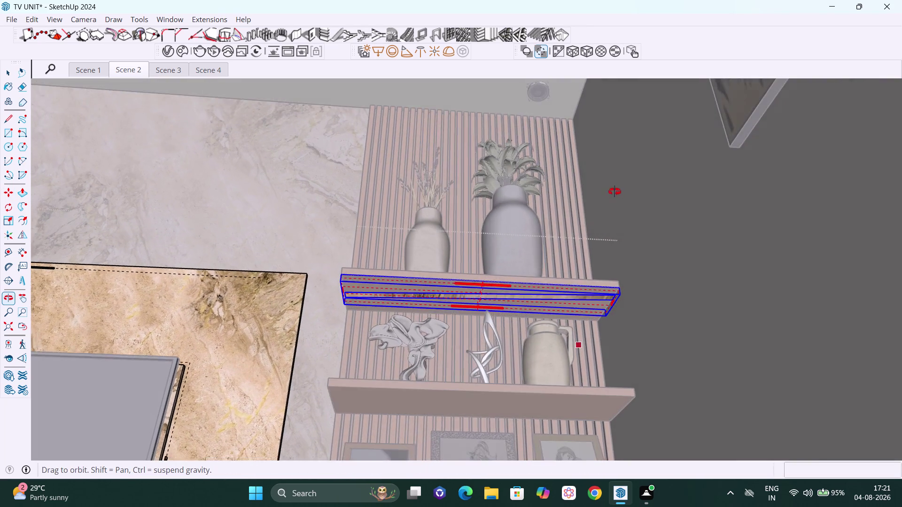
middle_drag(614, 193, 615, 190)
scroll(up, 3)
middle_drag(444, 309, 379, 250)
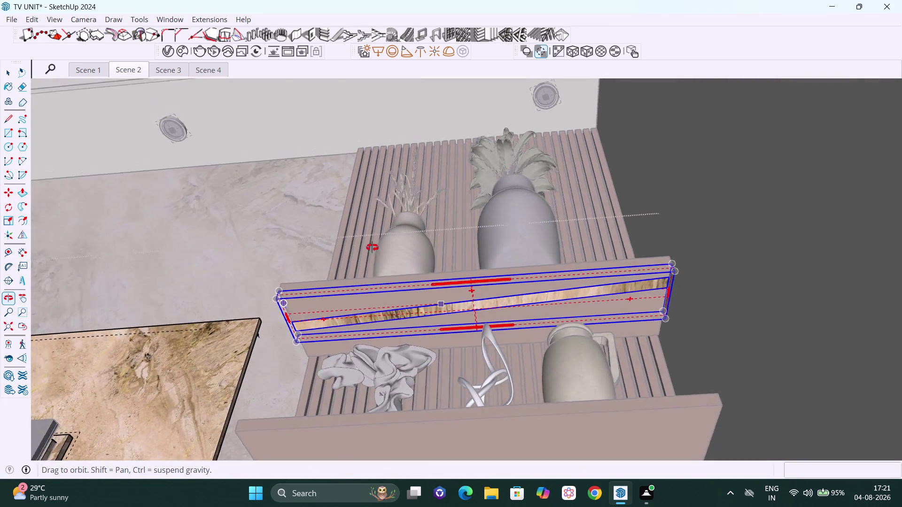
middle_drag(380, 250, 419, 262)
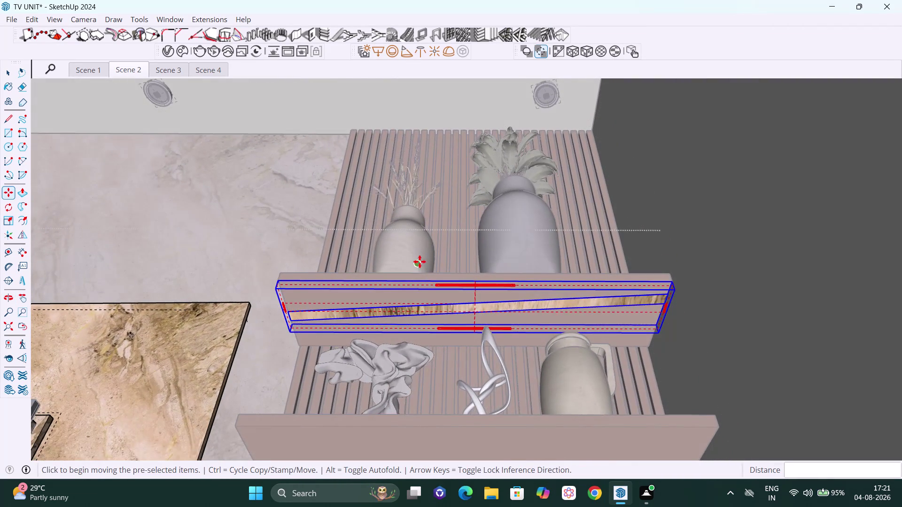
scroll(down, 3)
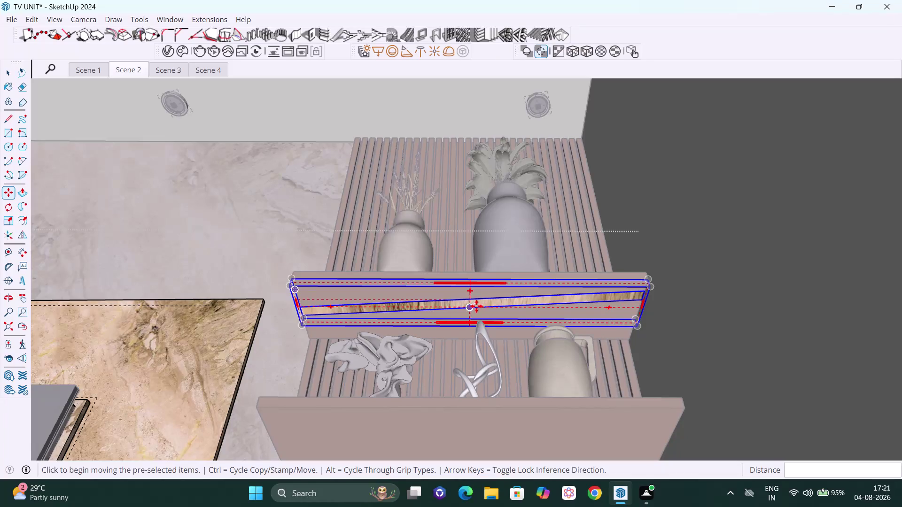
Squash the strip along green to a 0.11 sliver.
key(s)
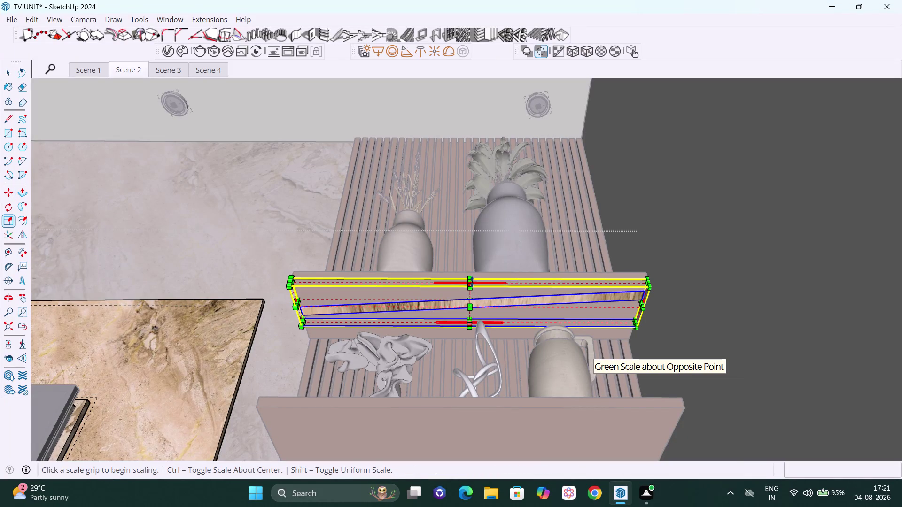
drag(472, 282, 470, 323)
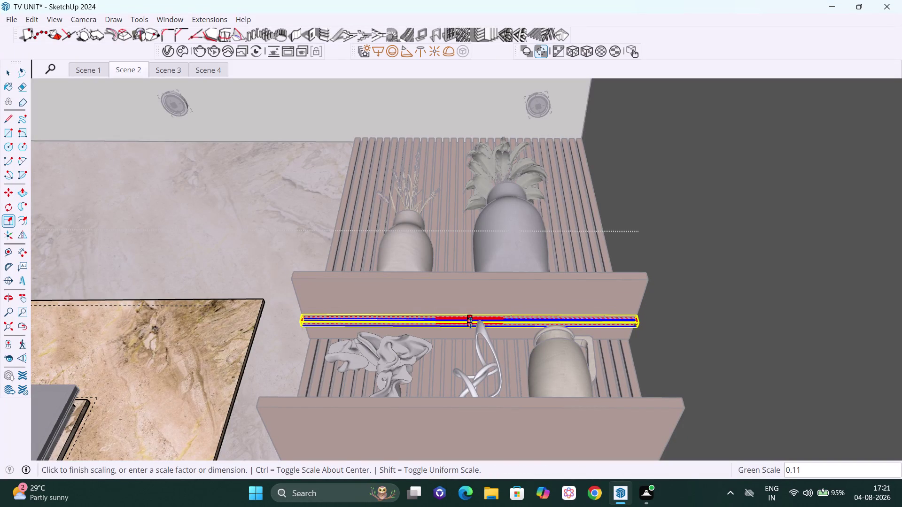
drag(470, 323, 471, 319)
key(space)
scroll(down, 3)
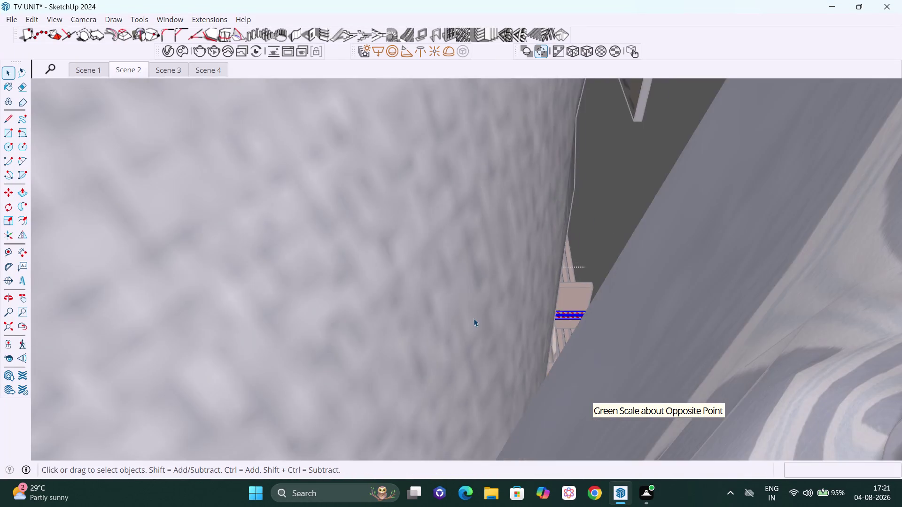
Zoom extents on the room, return to the Scene 2 view, and start a V-Ray render.
scroll(down, 3)
click(8, 324)
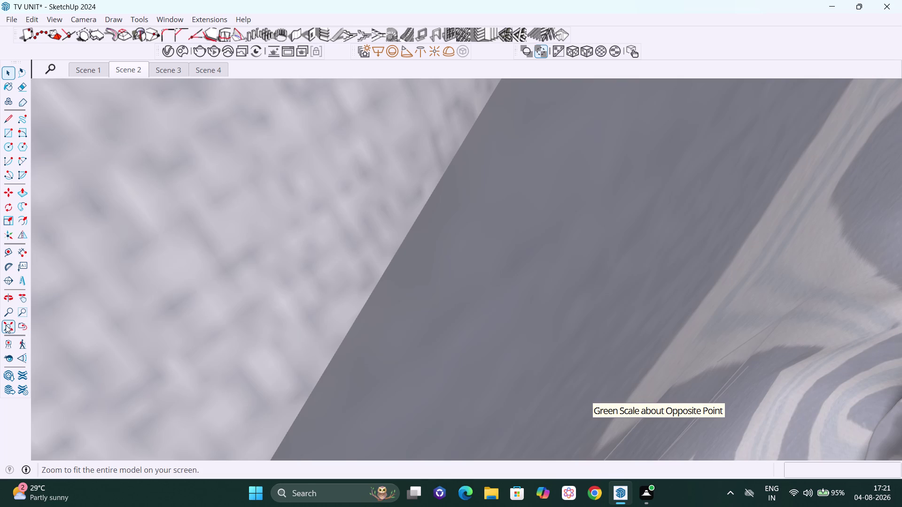
drag(875, 244, 859, 241)
middle_drag(604, 193, 601, 365)
click(734, 301)
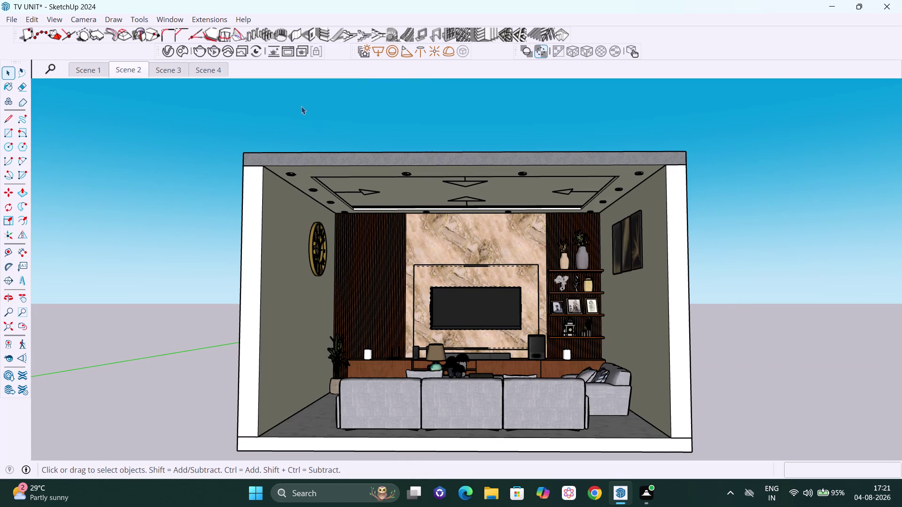
click(201, 47)
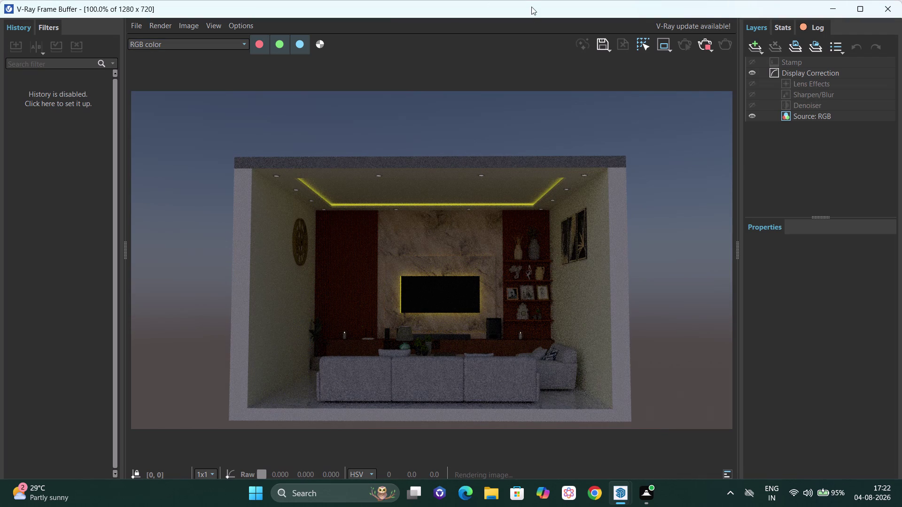
Close the V-Ray Frame Buffer once the yellow cove and TV glow render finishes.
click(707, 46)
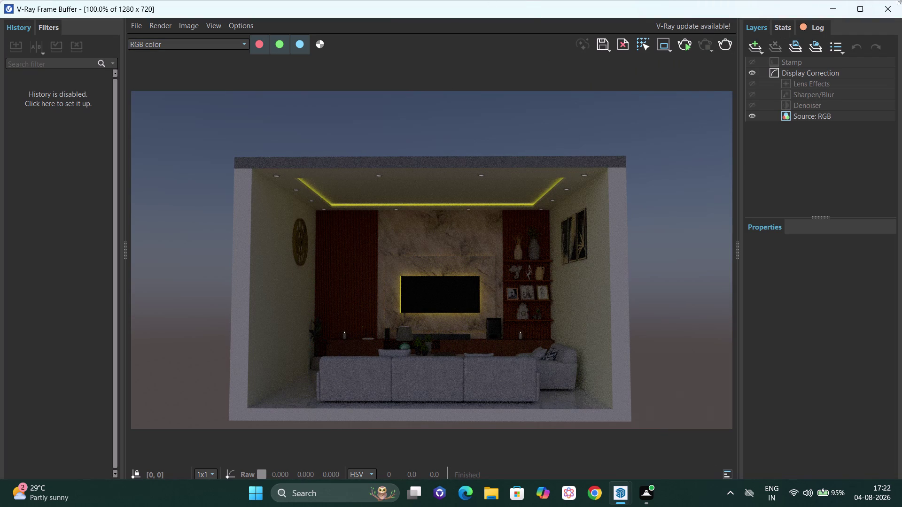
click(893, 12)
scroll(up, 3)
scroll(up, 3)
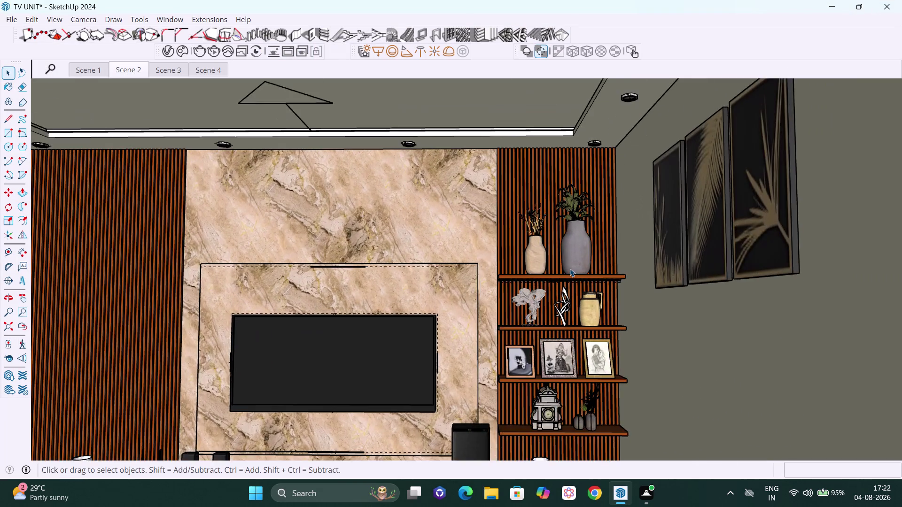
Zoom toward the display shelves and open the shelf unit group for editing.
scroll(up, 3)
middle_drag(571, 307, 583, 249)
scroll(up, 3)
scroll(up, 3)
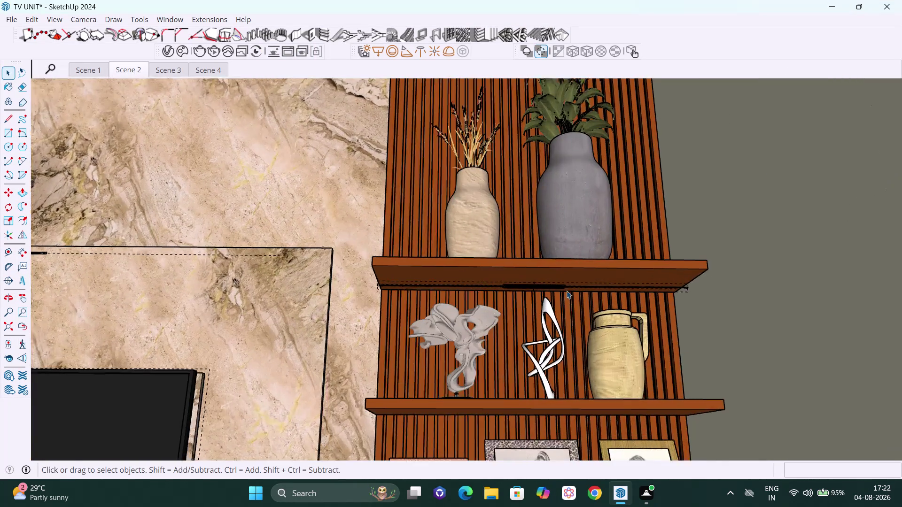
scroll(up, 3)
click(554, 289)
click(564, 277)
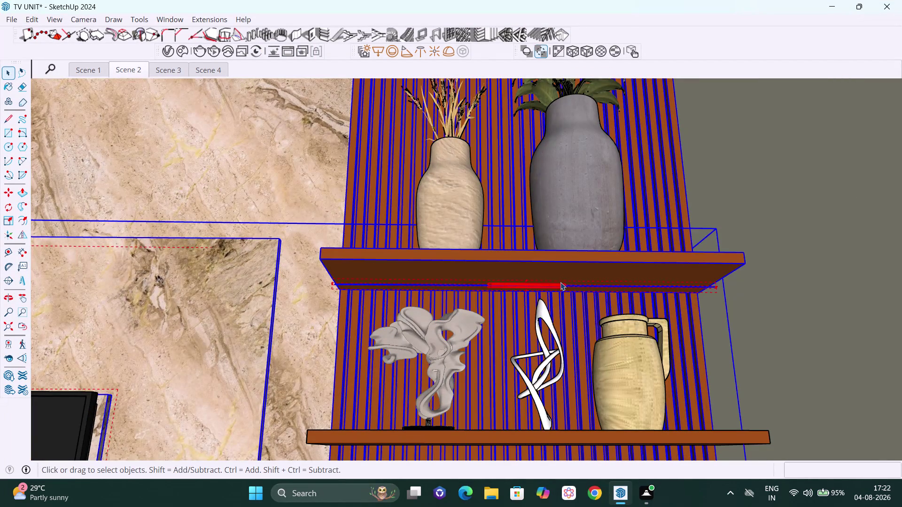
click(560, 282)
click(557, 284)
click(557, 284)
double_click(554, 284)
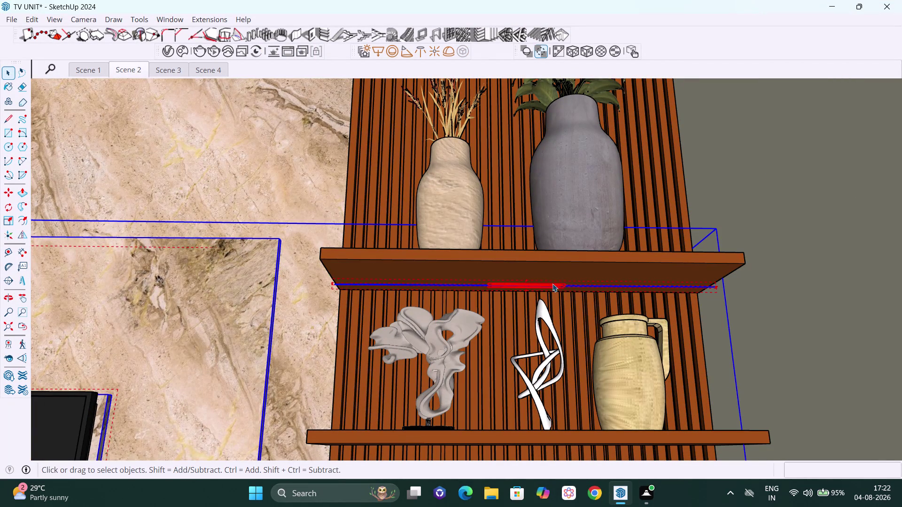
Enter the nested shelf group, select the strip under the upper shelf, and delete it.
scroll(down, 3)
middle_drag(466, 280, 483, 287)
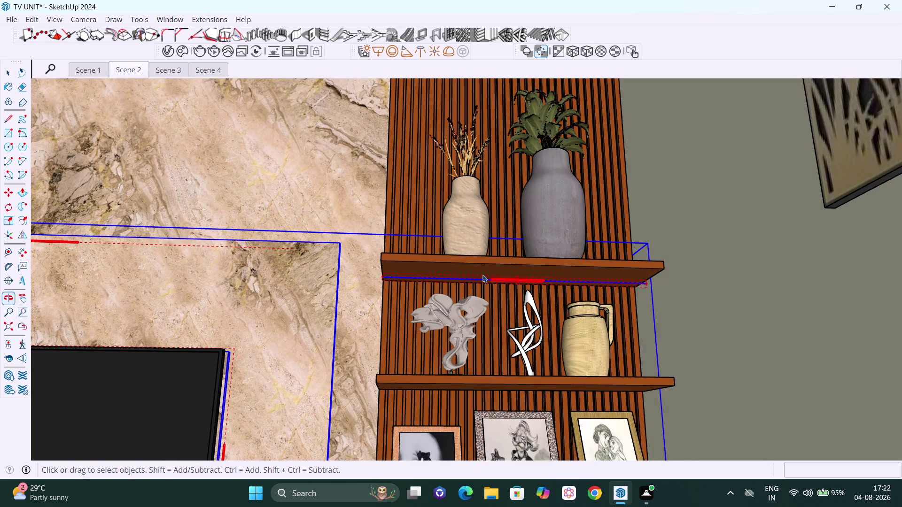
scroll(up, 3)
click(467, 285)
double_click(465, 285)
double_click(462, 281)
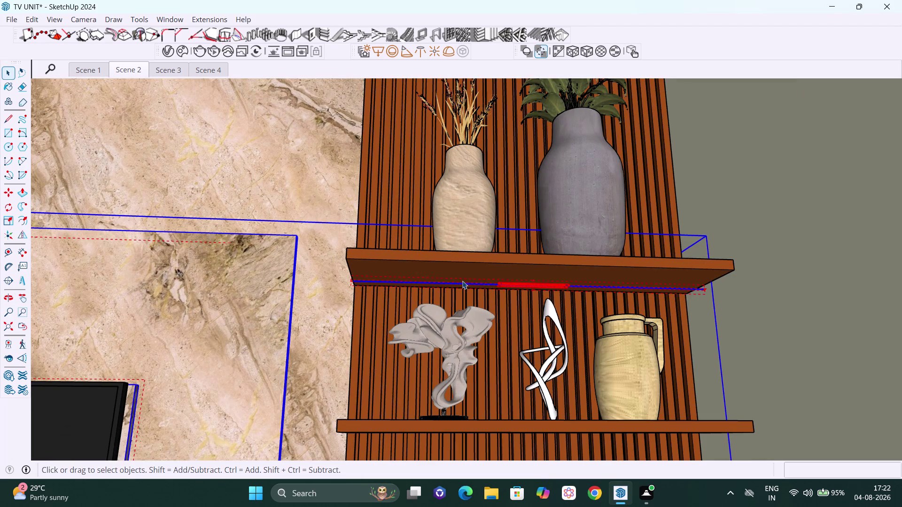
click(462, 281)
triple_click(461, 281)
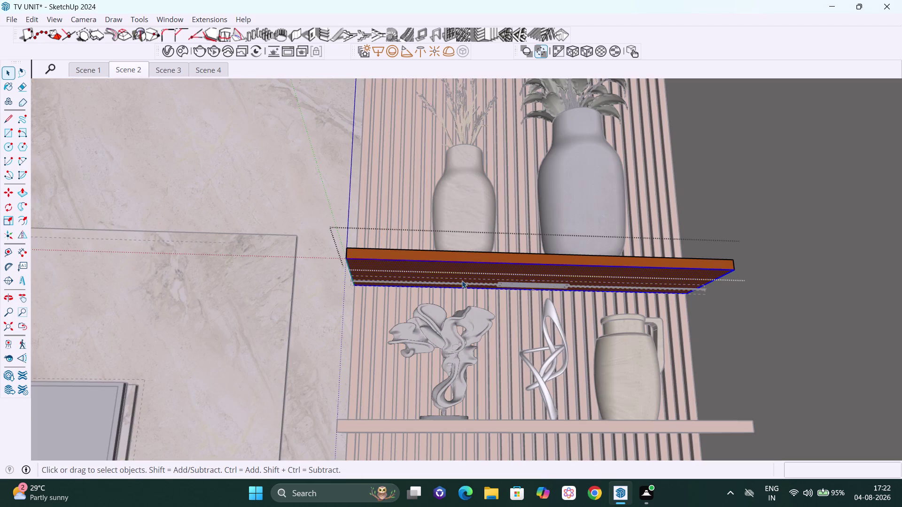
double_click(461, 279)
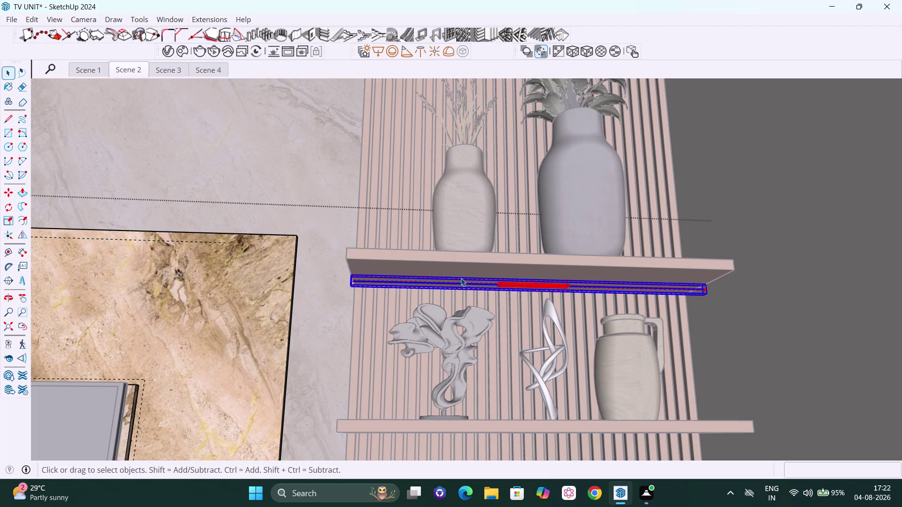
key(Delete)
Orbit and zoom in to look at the underside of the upper shelf.
scroll(down, 3)
scroll(down, 3)
scroll(down, 3)
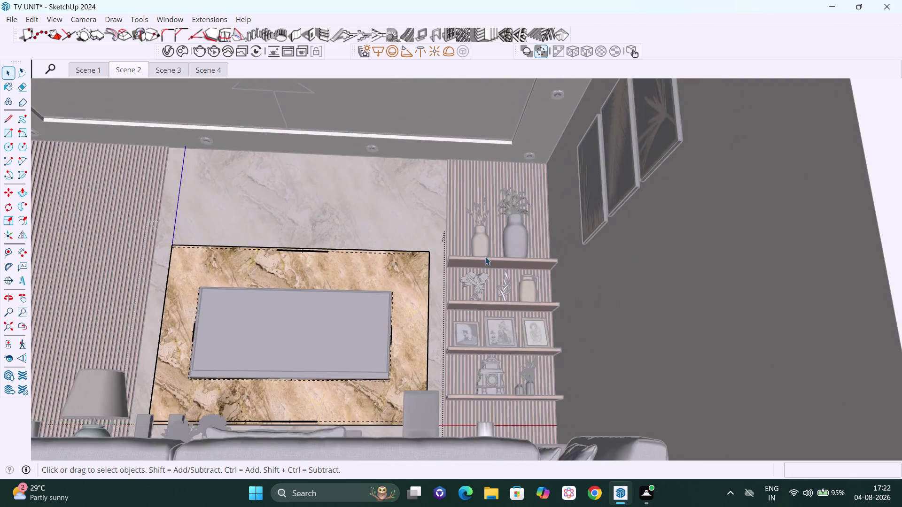
scroll(down, 3)
scroll(down, 3)
click(637, 235)
middle_drag(558, 226, 543, 285)
scroll(up, 3)
scroll(up, 3)
scroll(up, 3)
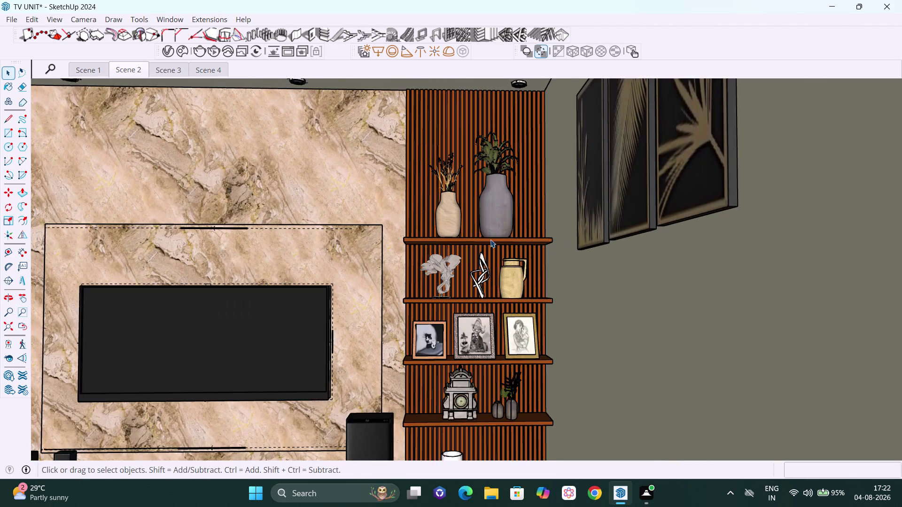
scroll(up, 3)
middle_drag(486, 239, 477, 235)
scroll(up, 3)
scroll(up, 3)
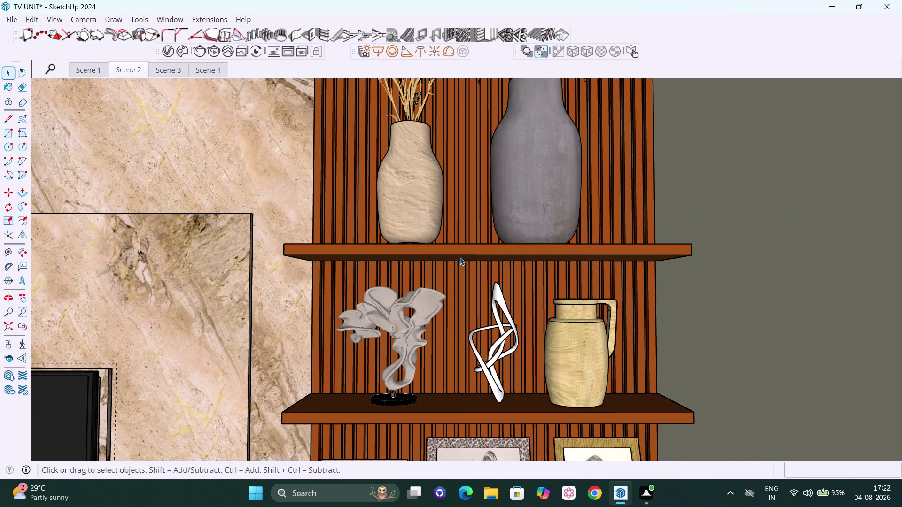
middle_drag(446, 242, 458, 141)
scroll(up, 3)
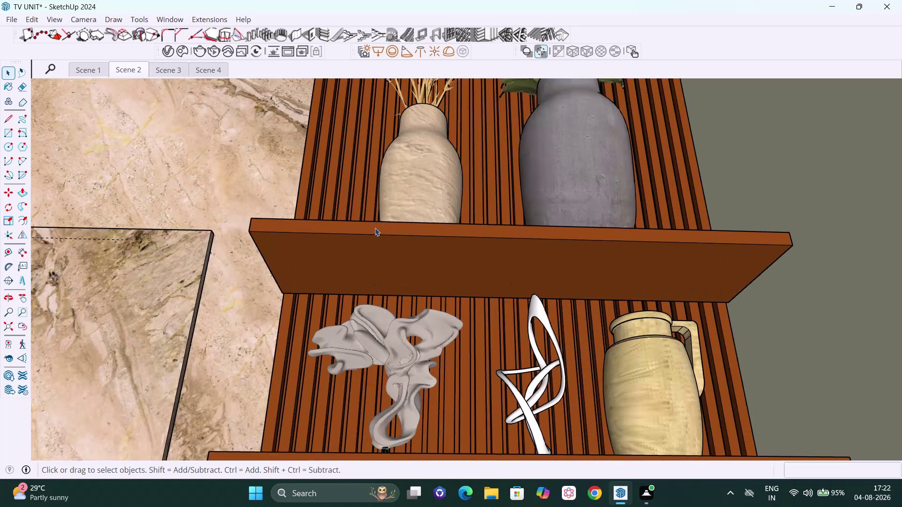
middle_drag(387, 234, 331, 184)
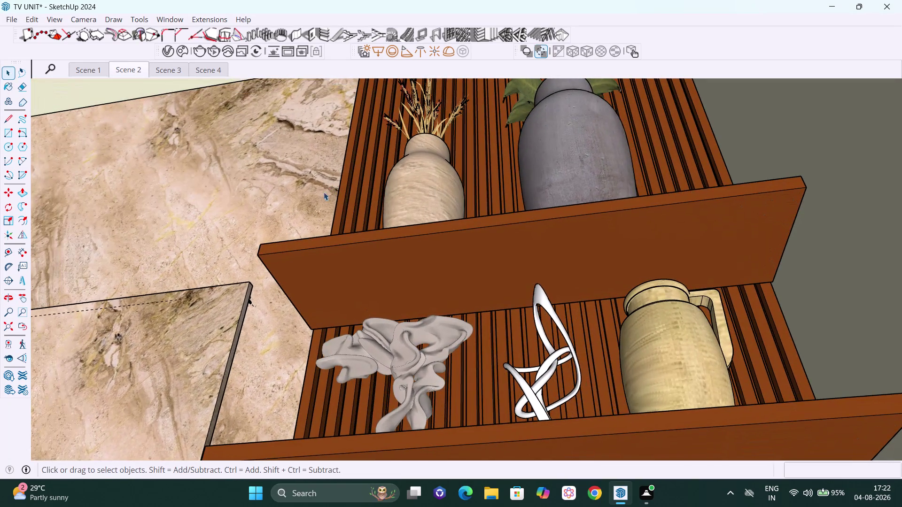
scroll(up, 3)
middle_drag(321, 331, 348, 347)
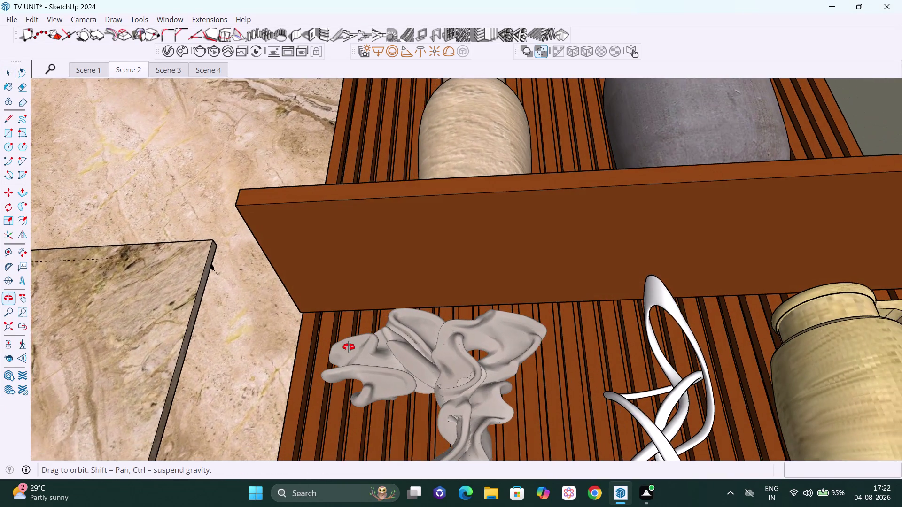
middle_drag(348, 347, 351, 344)
Select the upper shelf's front face and inspect its bottom edge from below.
click(347, 283)
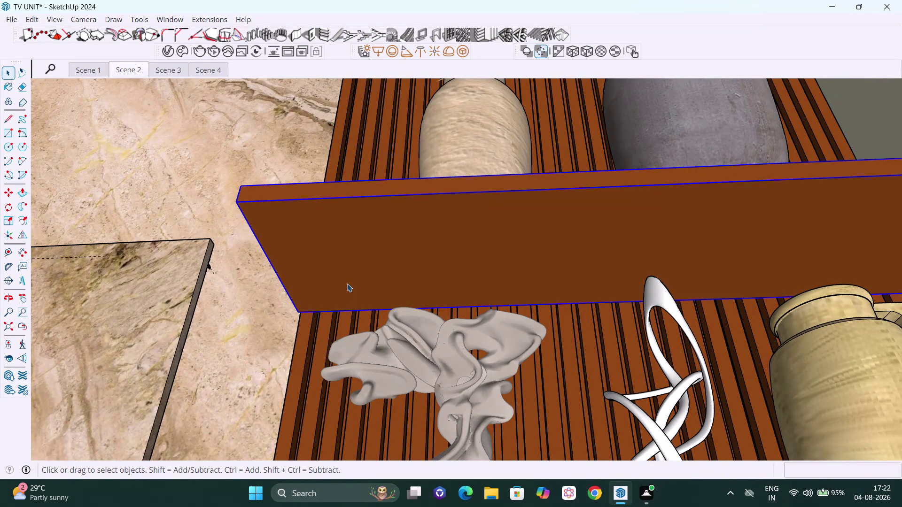
scroll(down, 3)
scroll(down, 3)
middle_drag(393, 287, 391, 316)
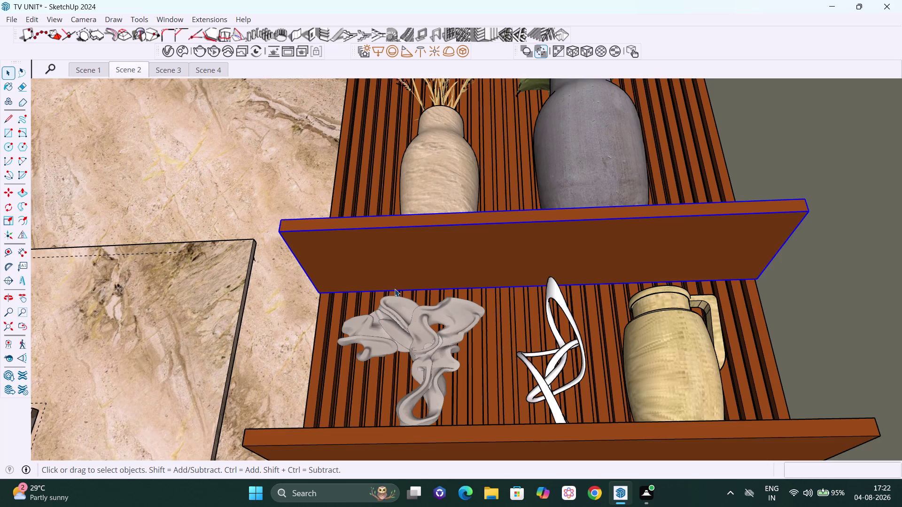
scroll(up, 3)
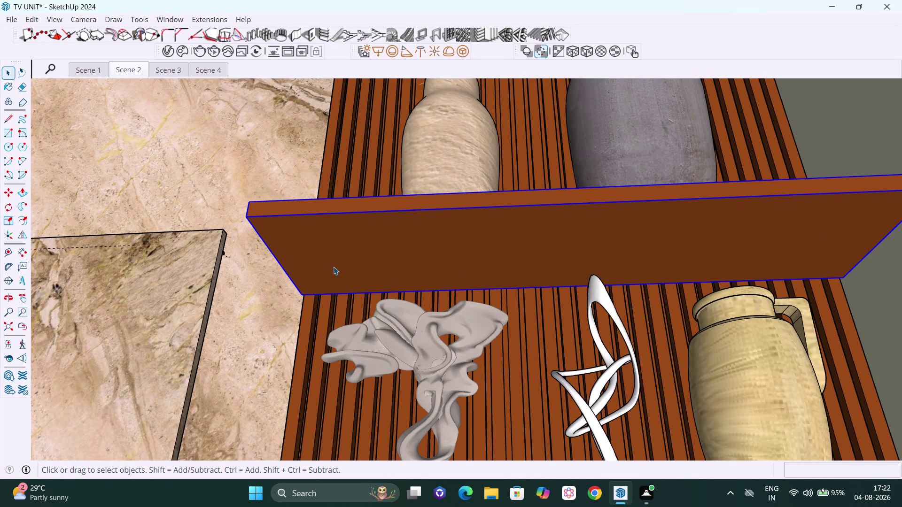
scroll(down, 3)
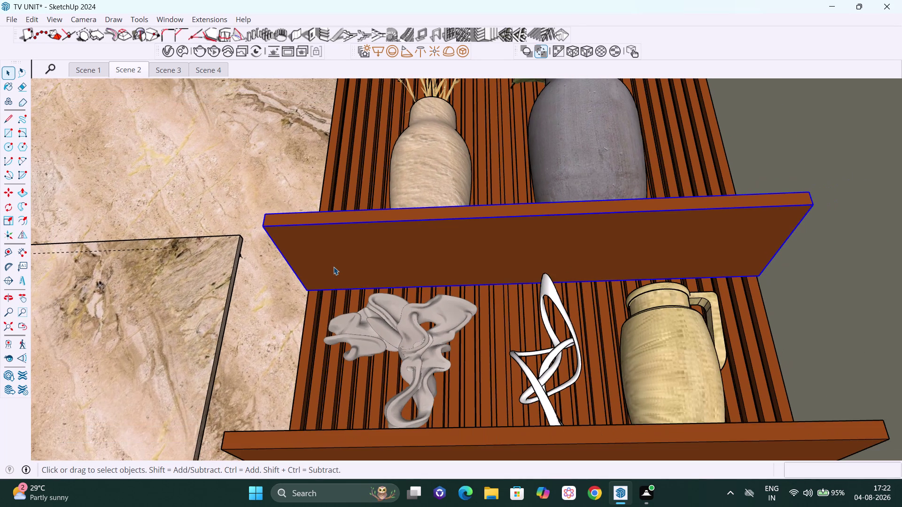
middle_drag(333, 267, 341, 249)
Draw a thin rectangle along the upper shelf's bottom edge.
key(r)
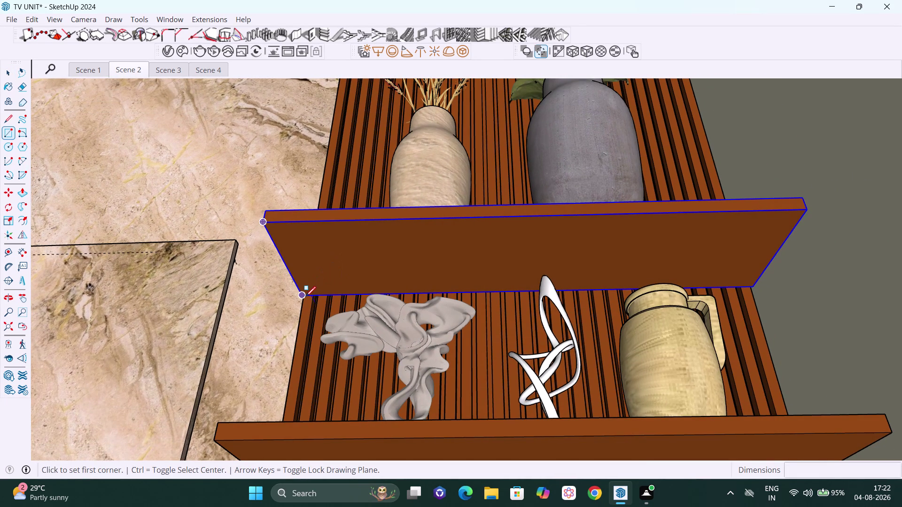
click(305, 298)
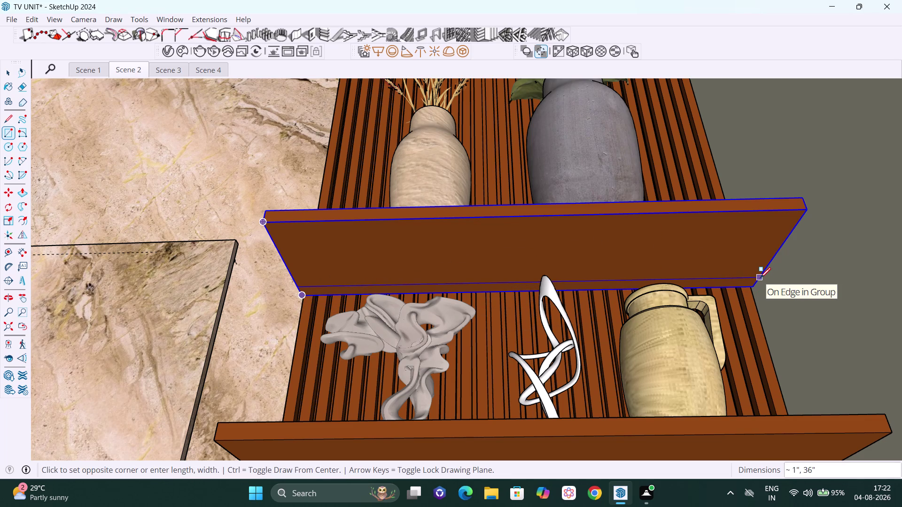
click(760, 278)
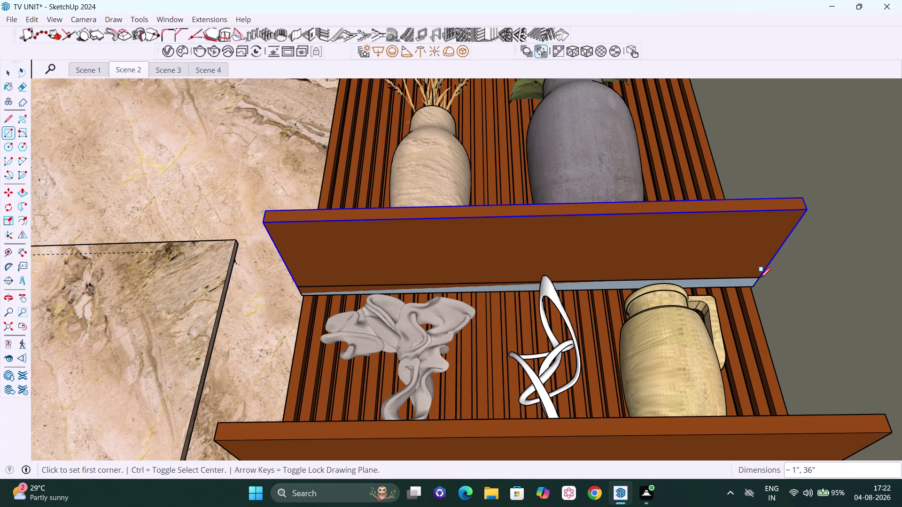
key(space)
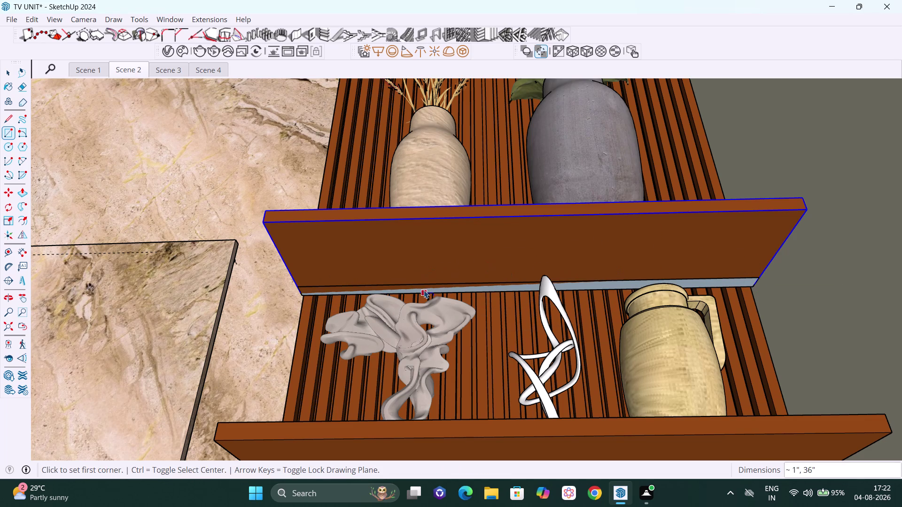
Select the strip's geometry and make it a group.
click(426, 291)
double_click(426, 291)
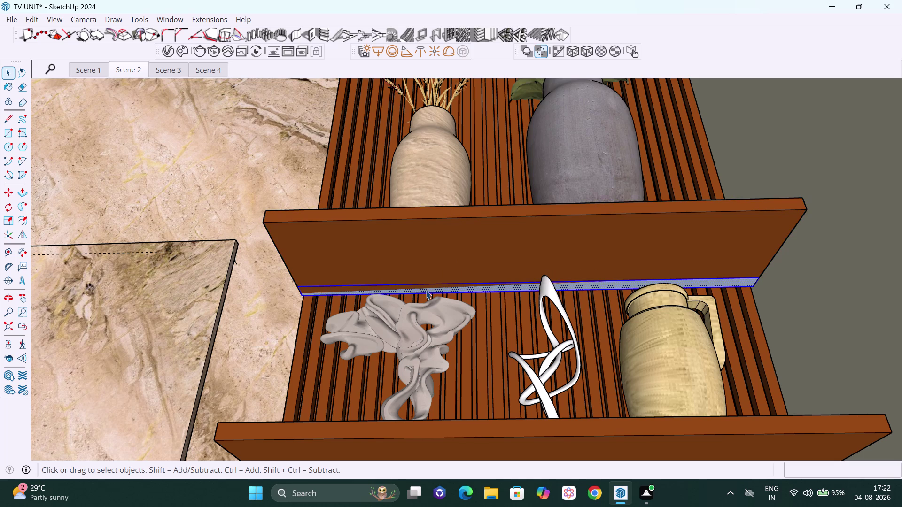
right_click(426, 291)
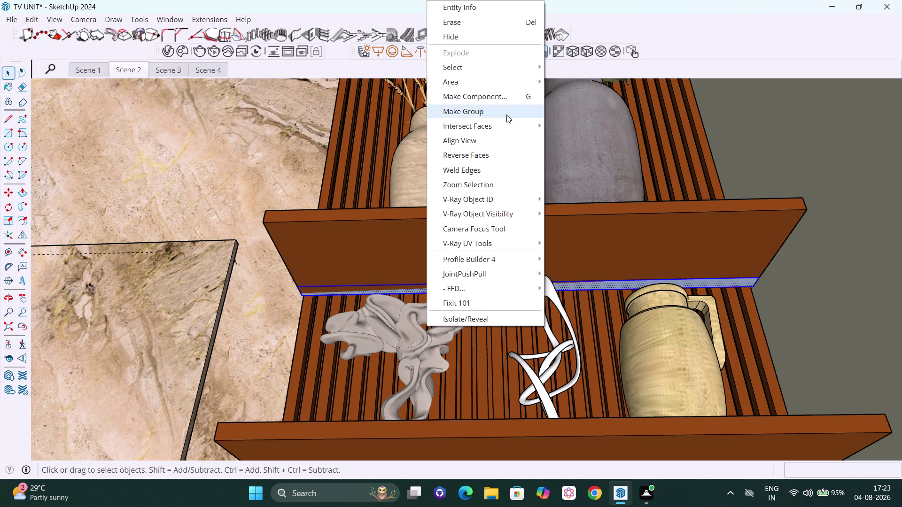
click(506, 115)
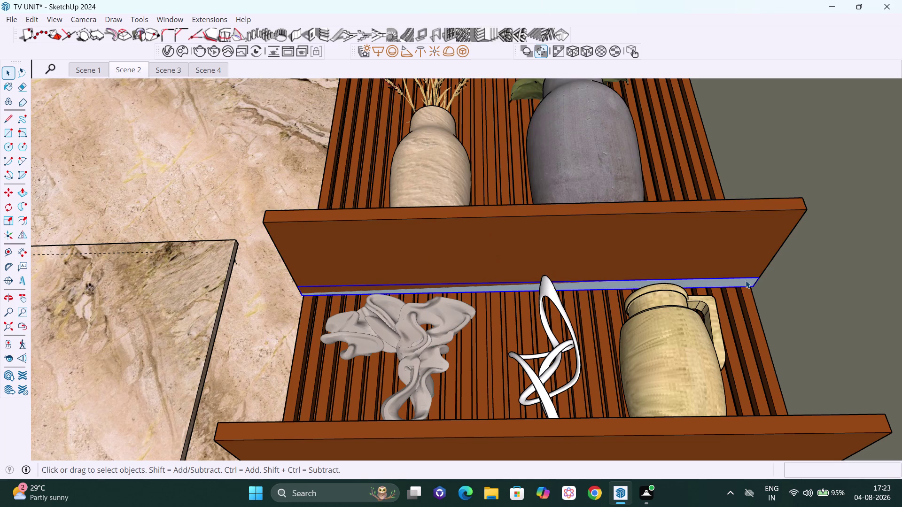
click(463, 49)
Fit the whole room in view, orbit back to the front, and start a V-Ray render.
scroll(down, 3)
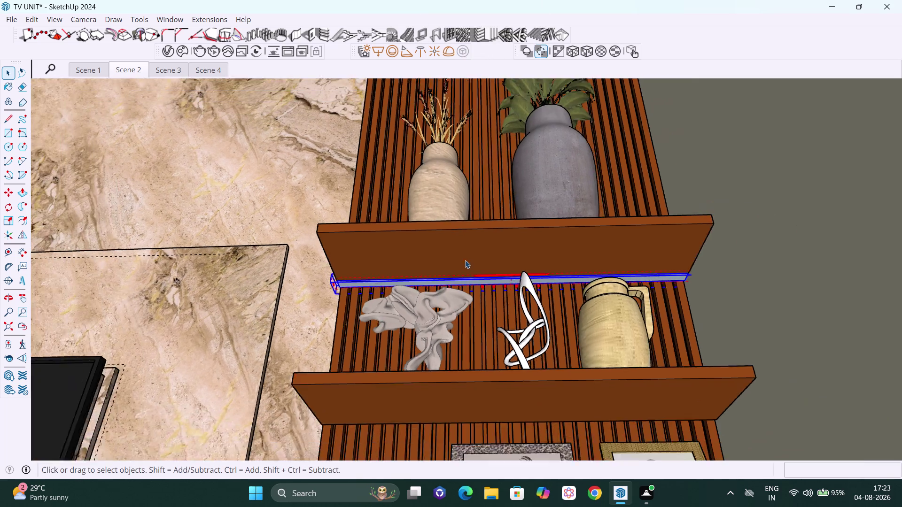
scroll(down, 3)
scroll(down, 3)
scroll(down, 3)
scroll(down, 3)
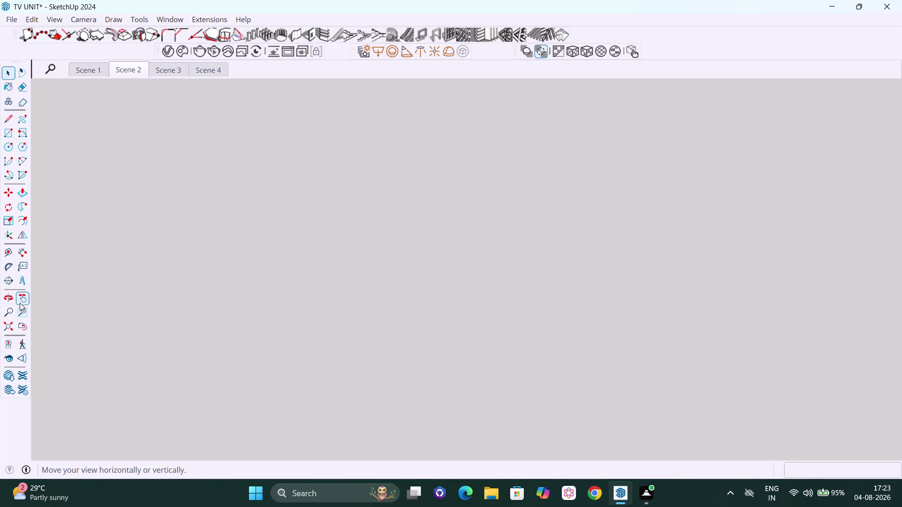
click(7, 325)
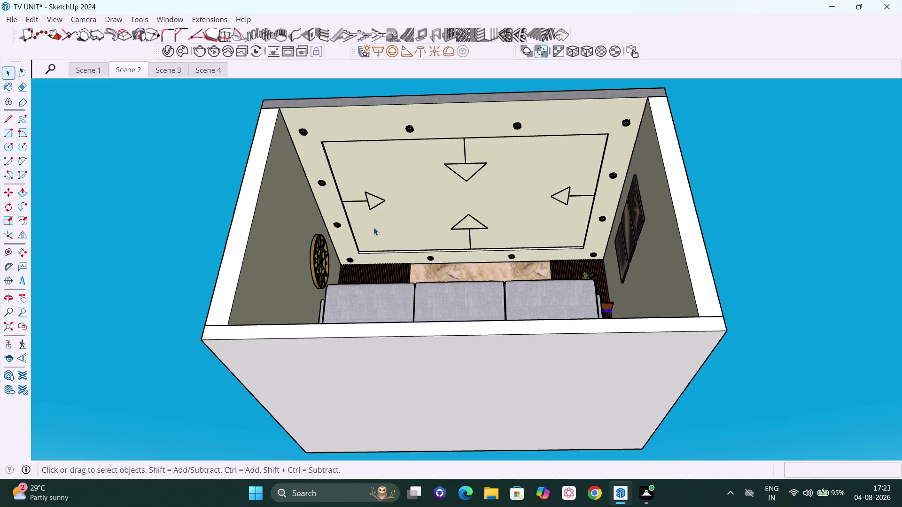
middle_drag(402, 202, 388, 331)
scroll(up, 3)
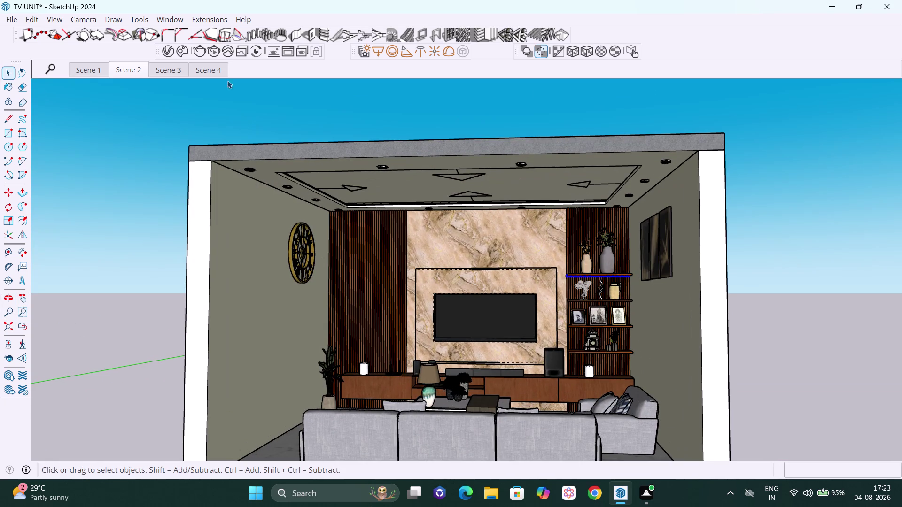
click(200, 53)
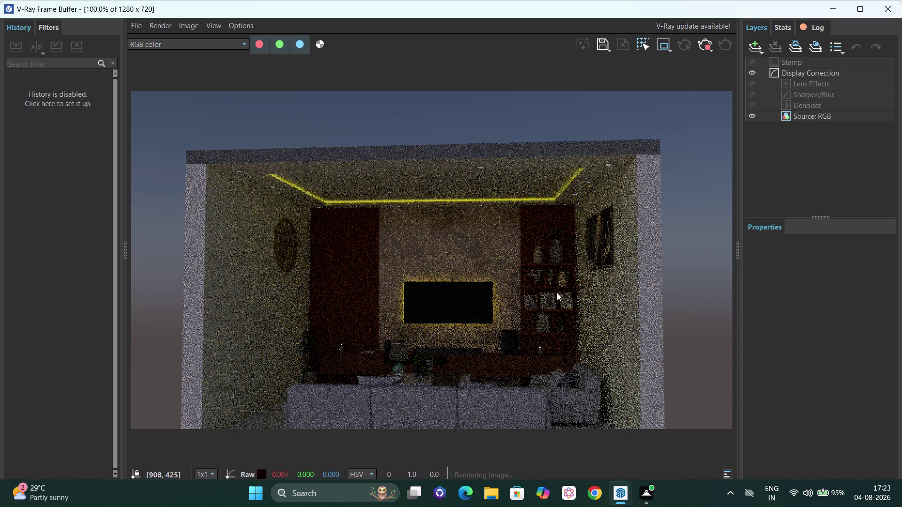
Zoom over the render, stop it at its current pass, and return to SketchUp.
scroll(up, 3)
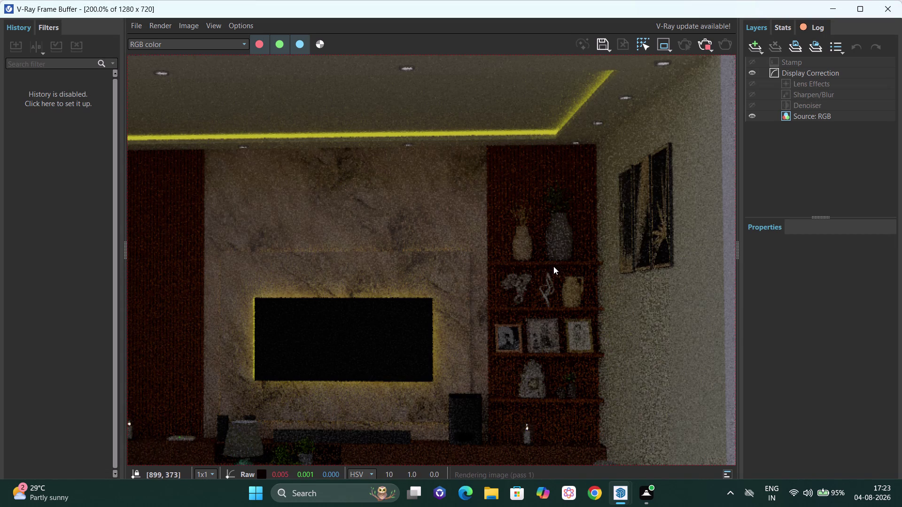
scroll(down, 3)
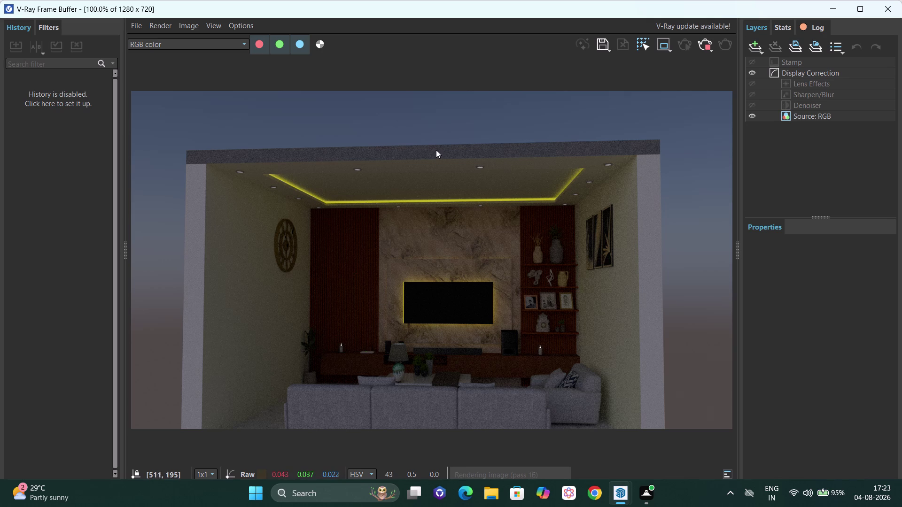
click(710, 47)
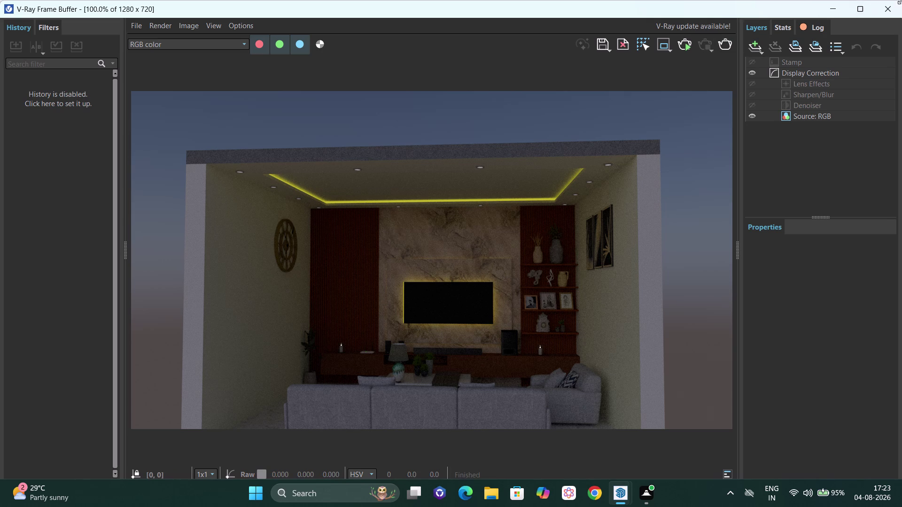
click(898, 6)
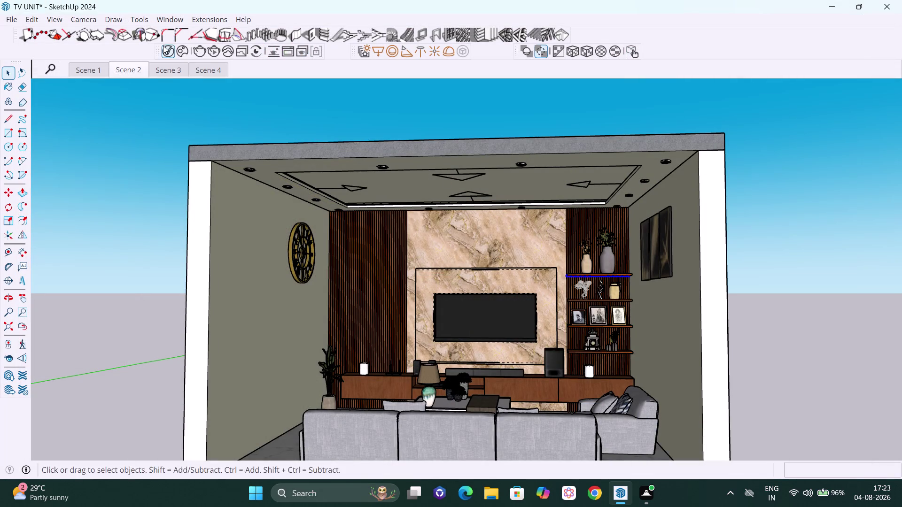
In the V-Ray light list, set Mesh Light#9's intensity to 100.
click(163, 46)
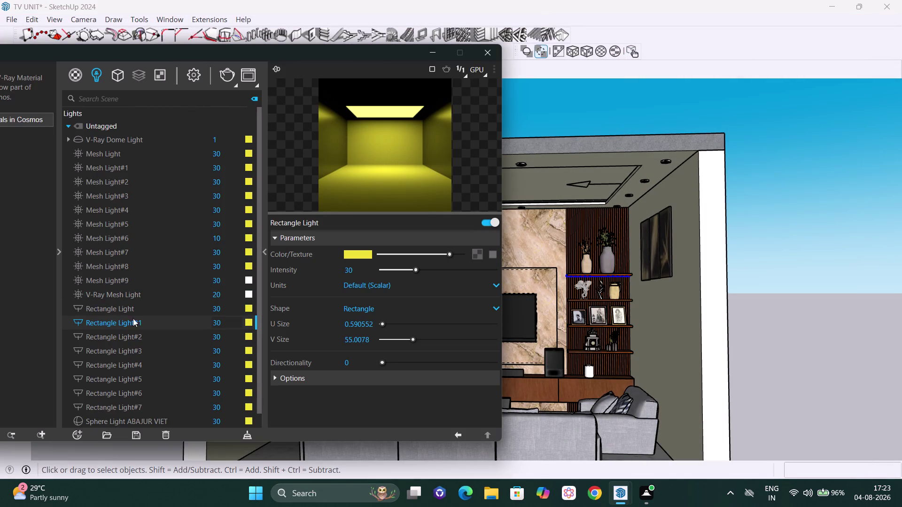
click(131, 281)
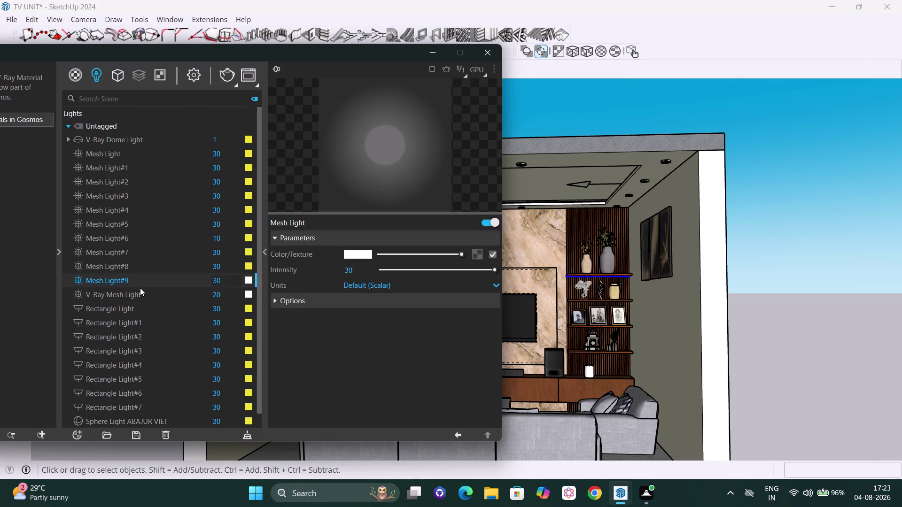
click(250, 280)
click(229, 279)
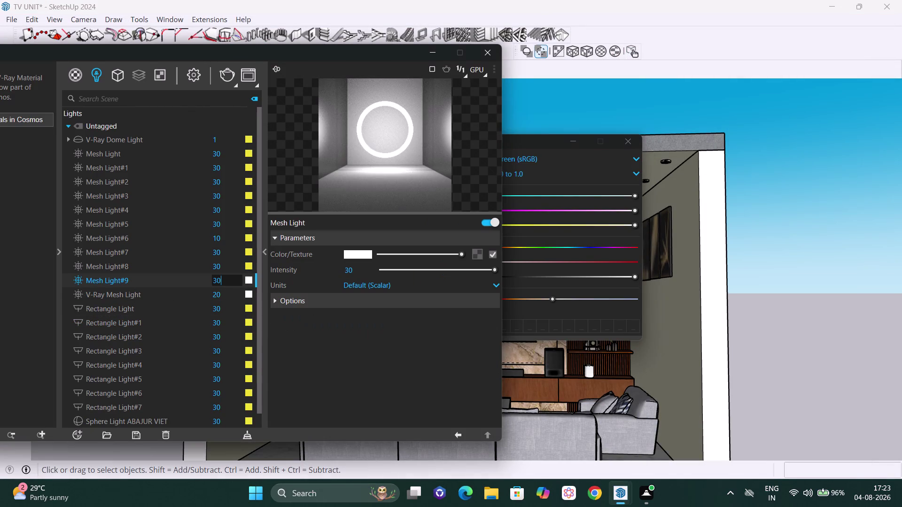
key(BackSpace)
key(BackSpace)
text(10)
key(0)
key(Return)
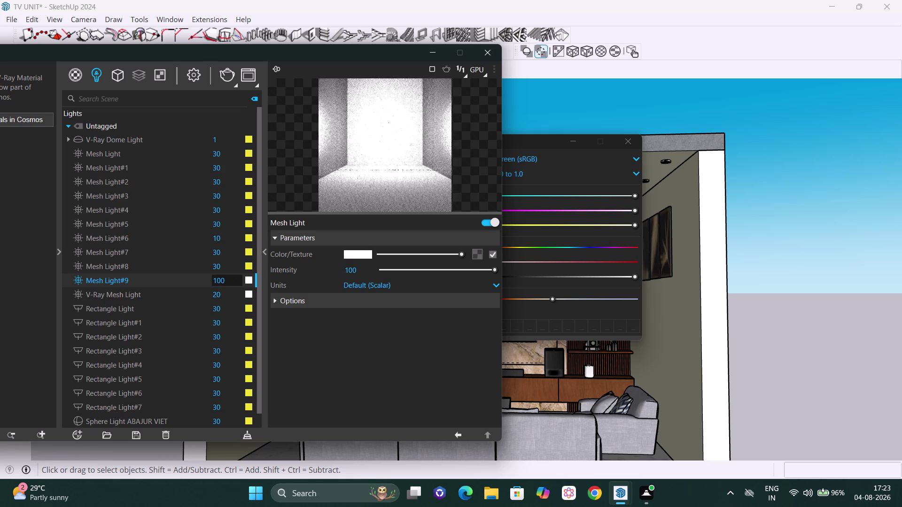
Give Mesh Light#9 a saturated yellow colour and start a new render.
click(252, 280)
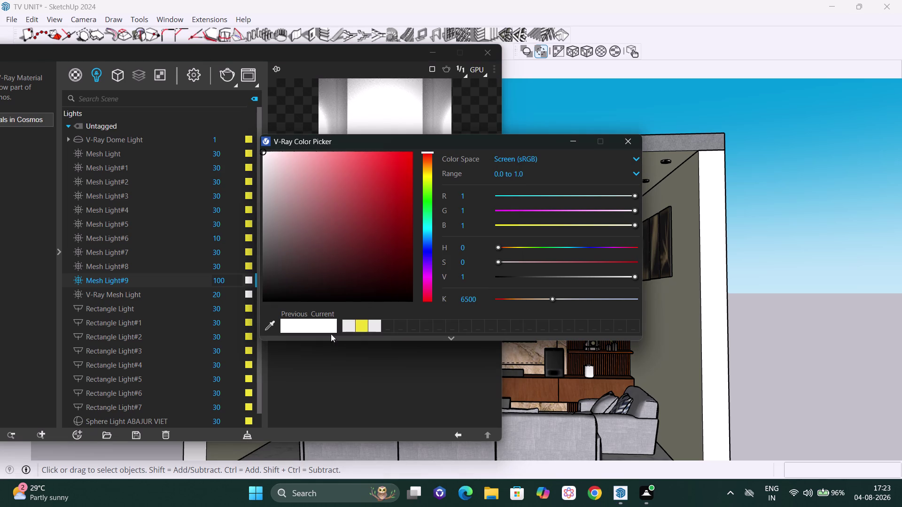
click(357, 327)
click(362, 321)
click(626, 151)
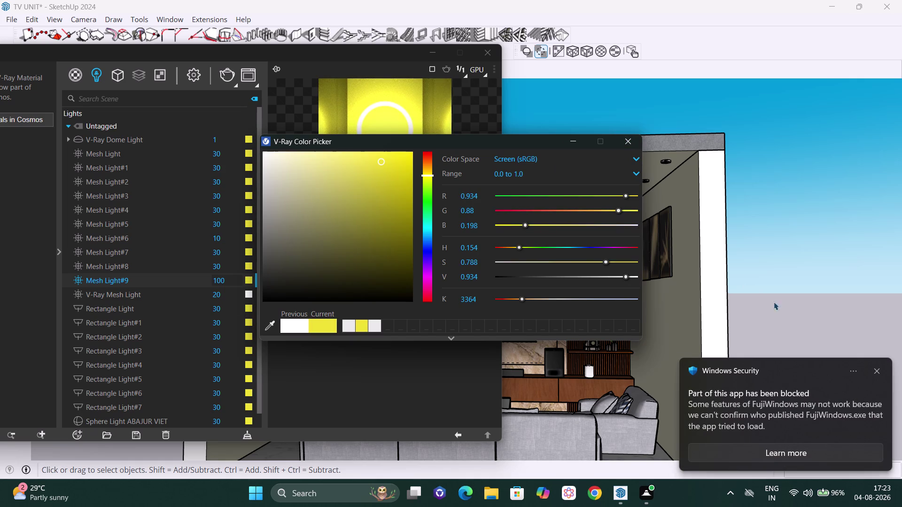
click(877, 368)
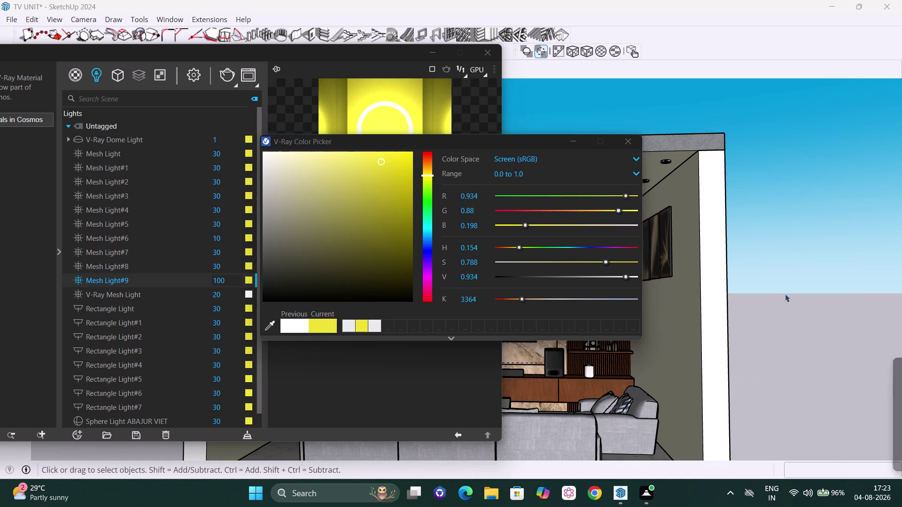
click(627, 136)
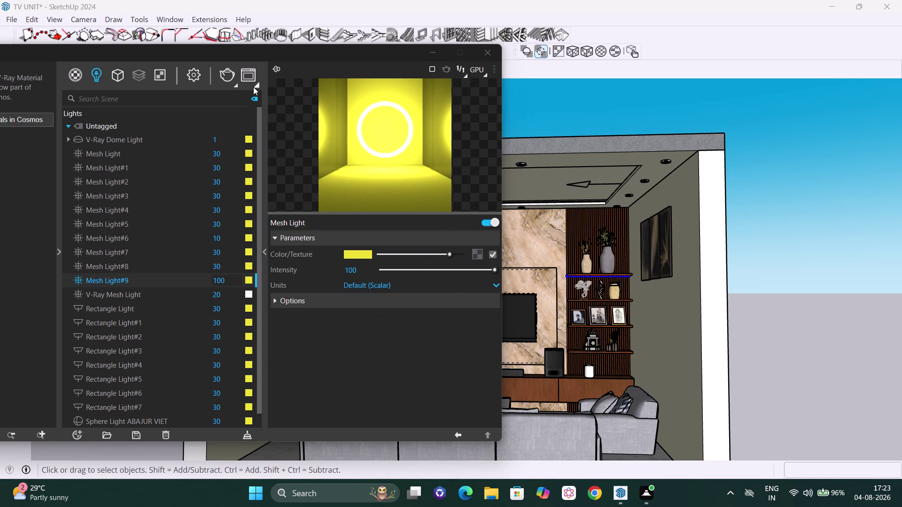
click(226, 73)
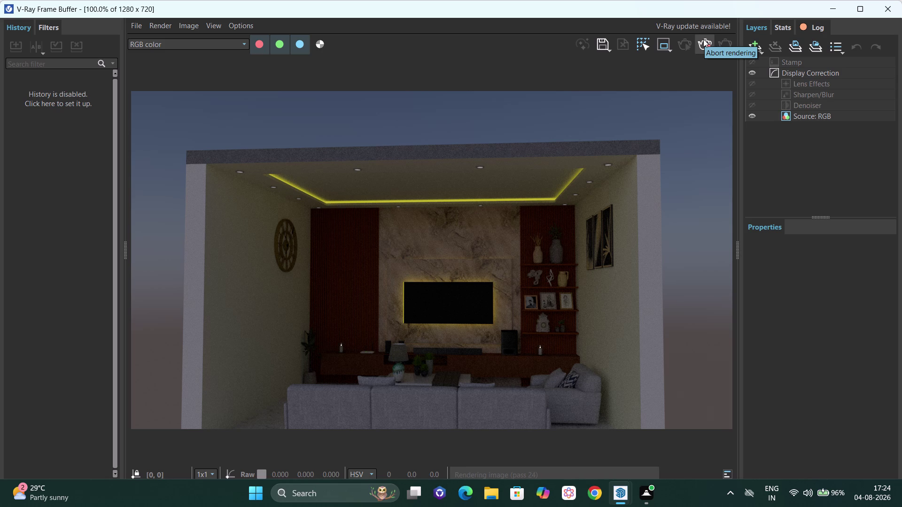
Abort the in-progress render and return to the Asset Editor light list.
click(703, 39)
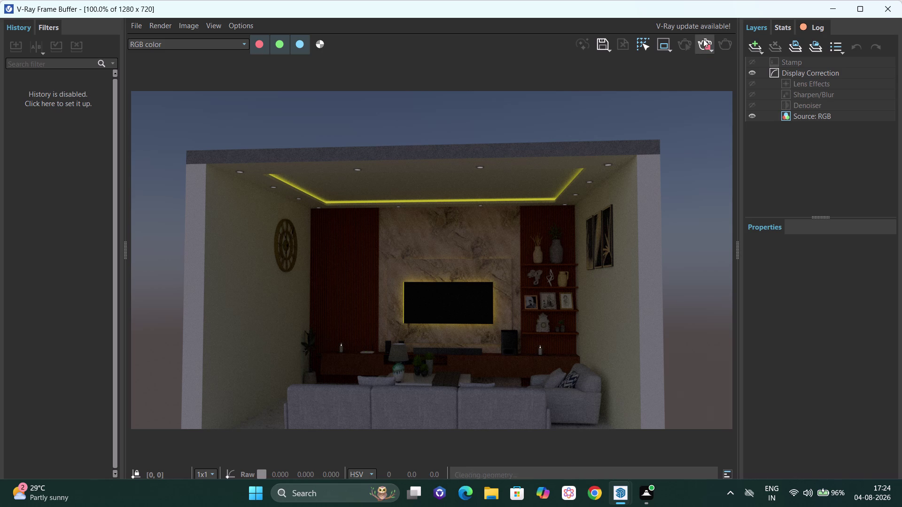
click(883, 14)
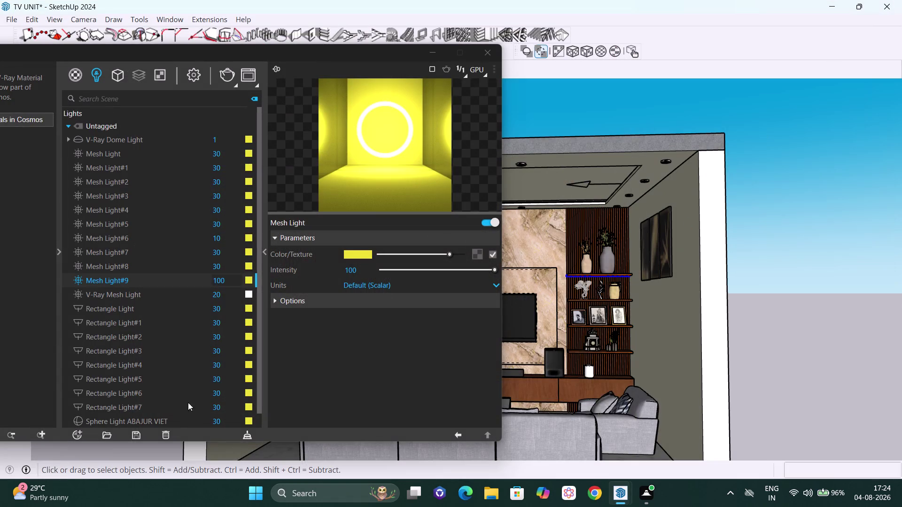
right_click(104, 284)
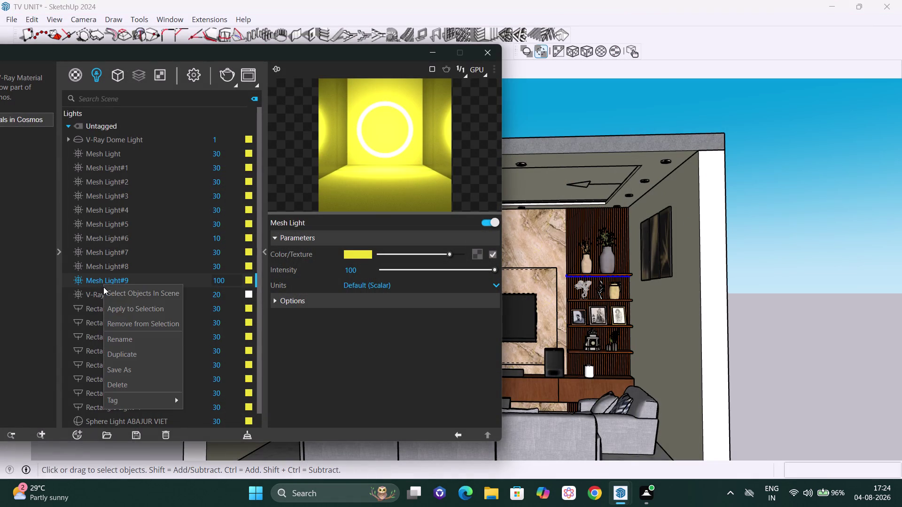
click(126, 389)
click(482, 244)
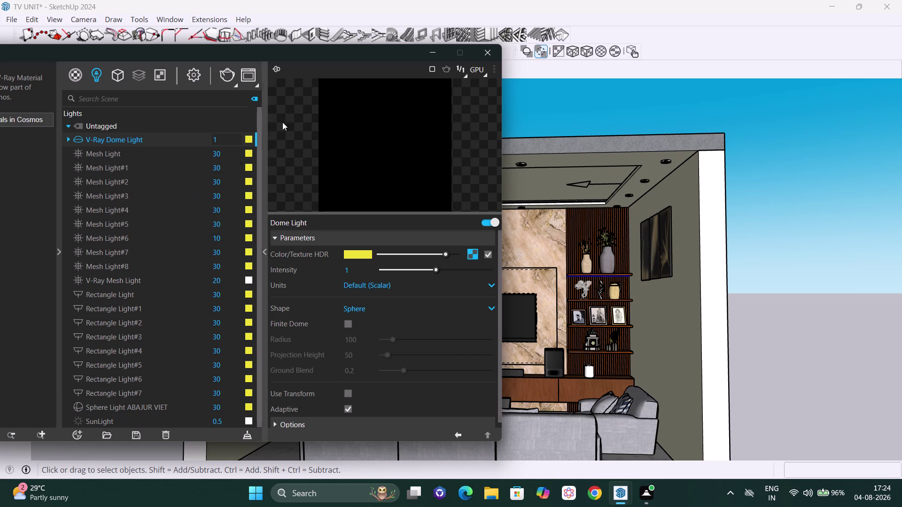
click(494, 45)
scroll(up, 3)
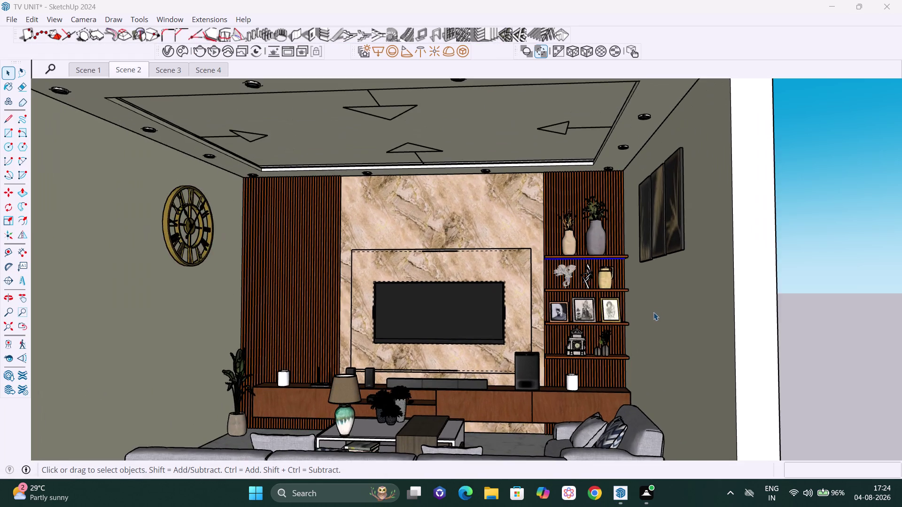
scroll(up, 3)
key(Delete)
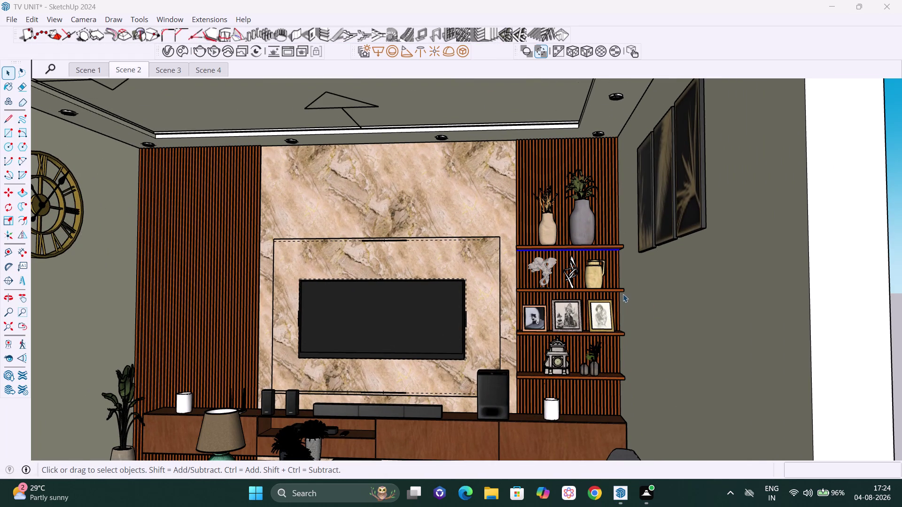
scroll(down, 3)
click(833, 285)
scroll(up, 3)
scroll(up, 3)
scroll(up, 3)
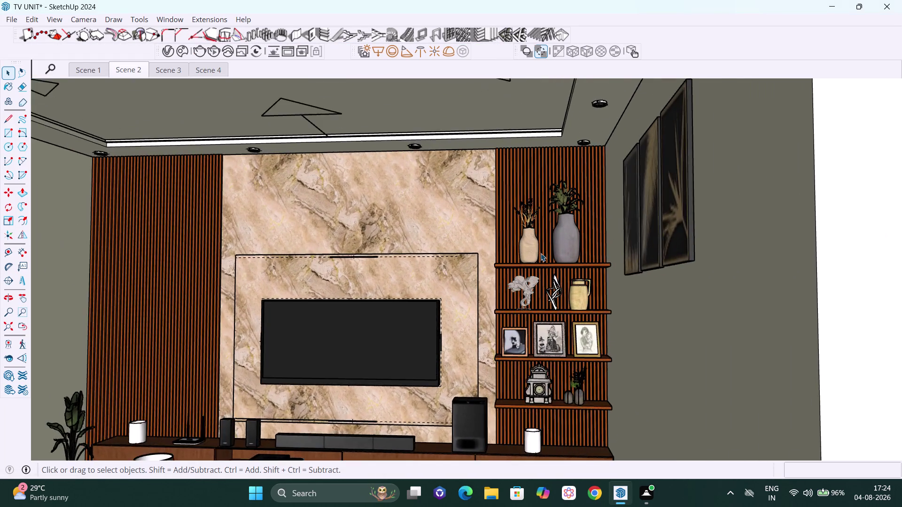
scroll(up, 3)
middle_drag(537, 226, 536, 201)
scroll(up, 3)
scroll(up, 3)
middle_drag(553, 267, 554, 264)
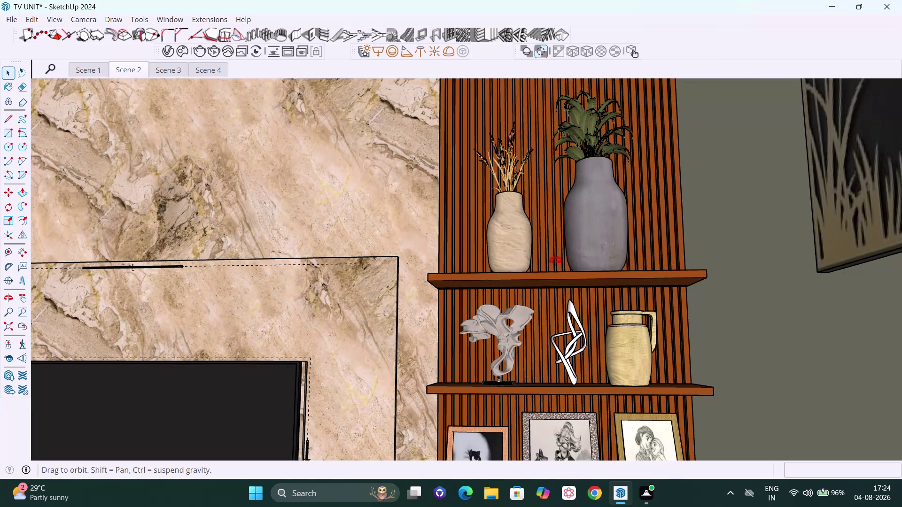
middle_drag(553, 264, 569, 198)
scroll(up, 3)
scroll(up, 3)
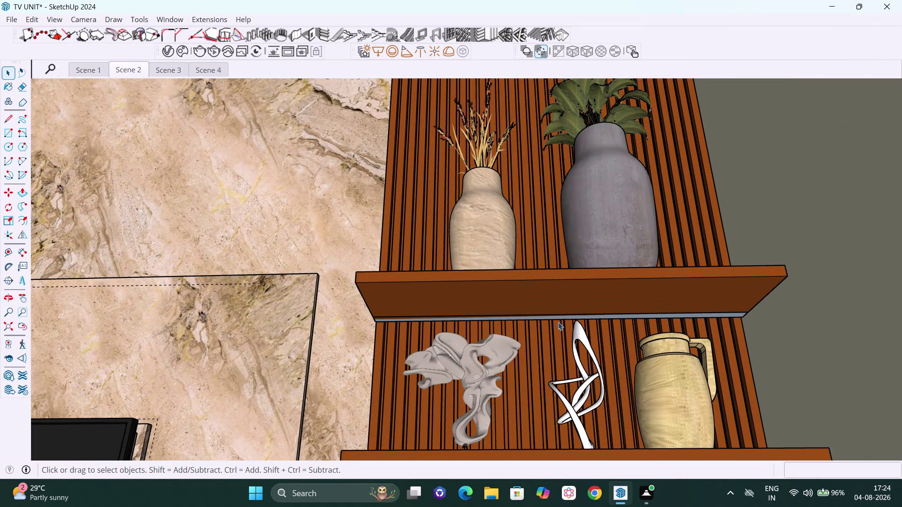
click(557, 319)
key(Delete)
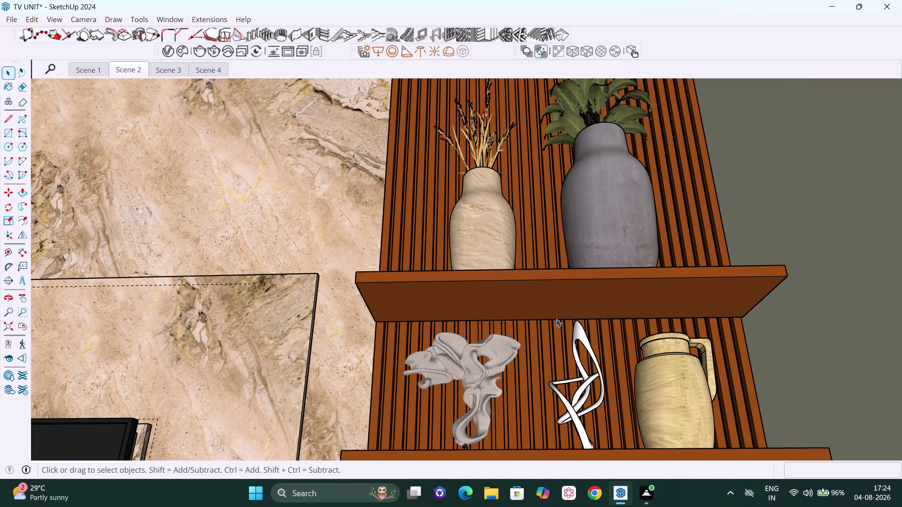
scroll(down, 3)
scroll(down, 3)
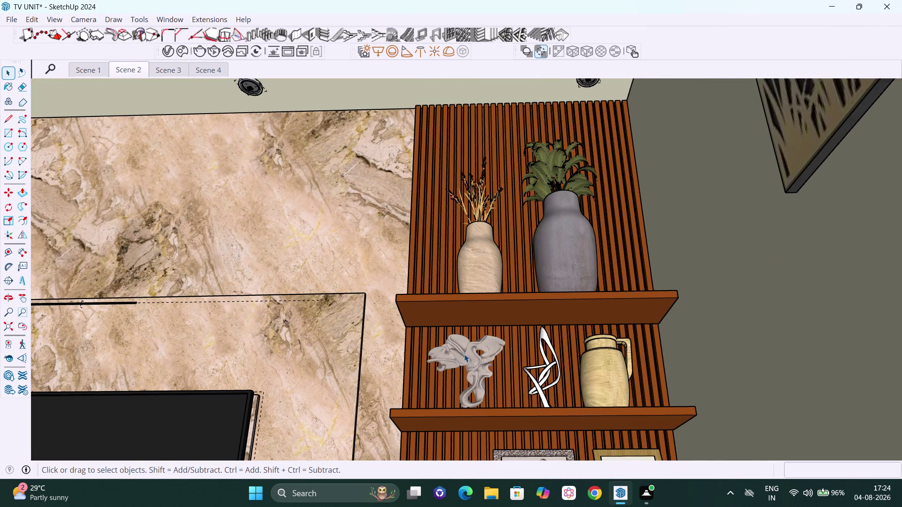
scroll(up, 3)
middle_drag(451, 341, 433, 312)
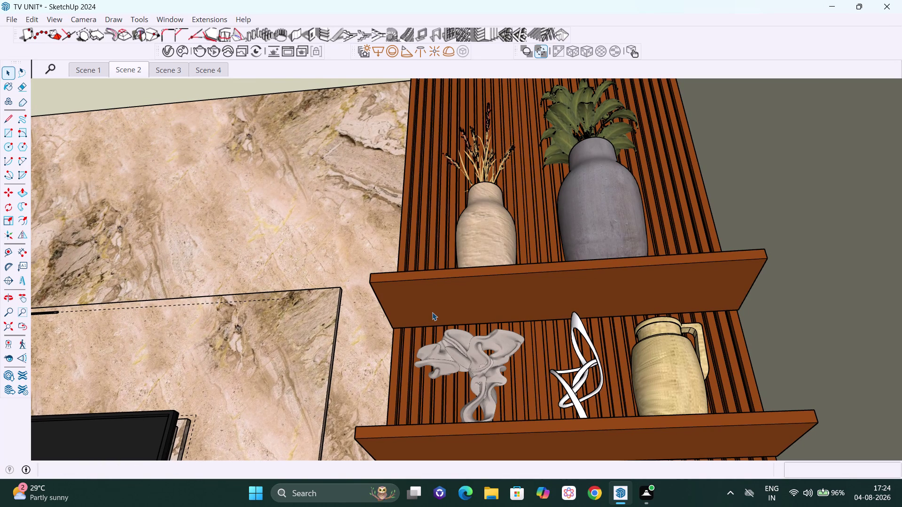
scroll(up, 3)
middle_drag(451, 324, 440, 308)
scroll(up, 3)
scroll(down, 3)
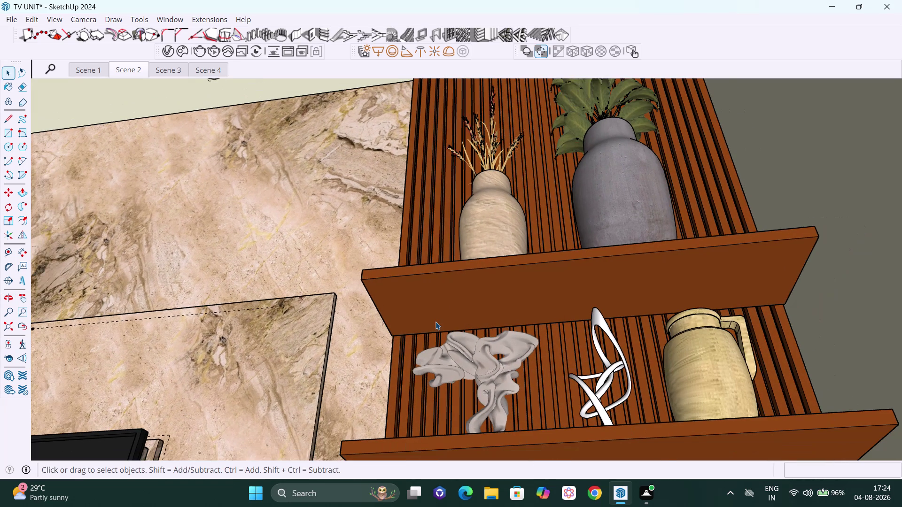
key(r)
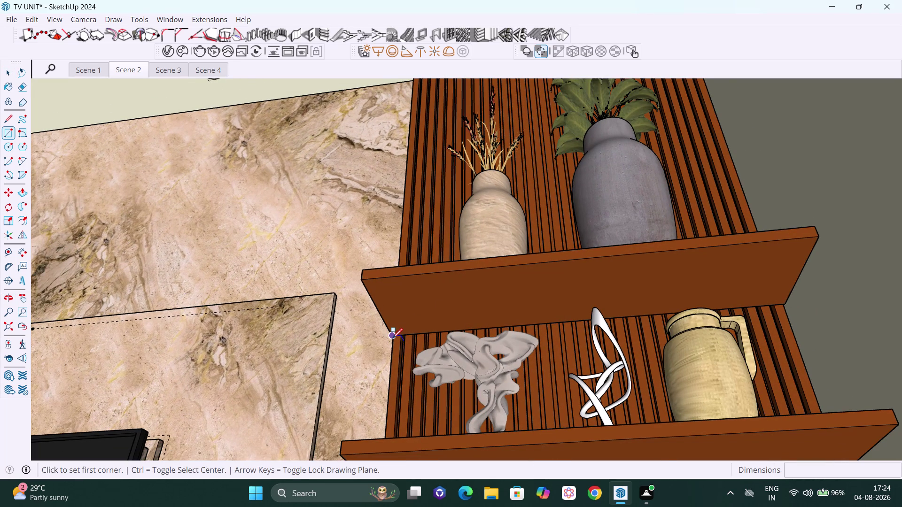
Draw a thin guide strip under the upper shelf's front edge.
click(392, 338)
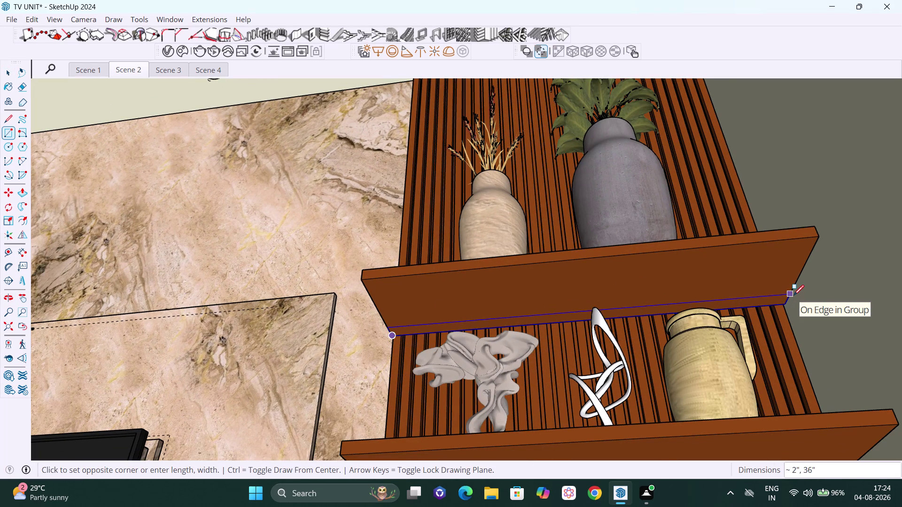
click(793, 296)
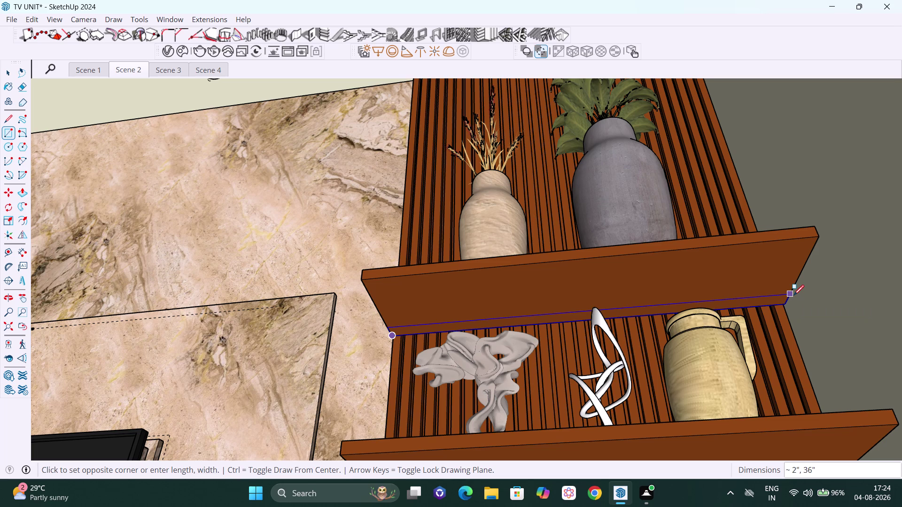
click(379, 51)
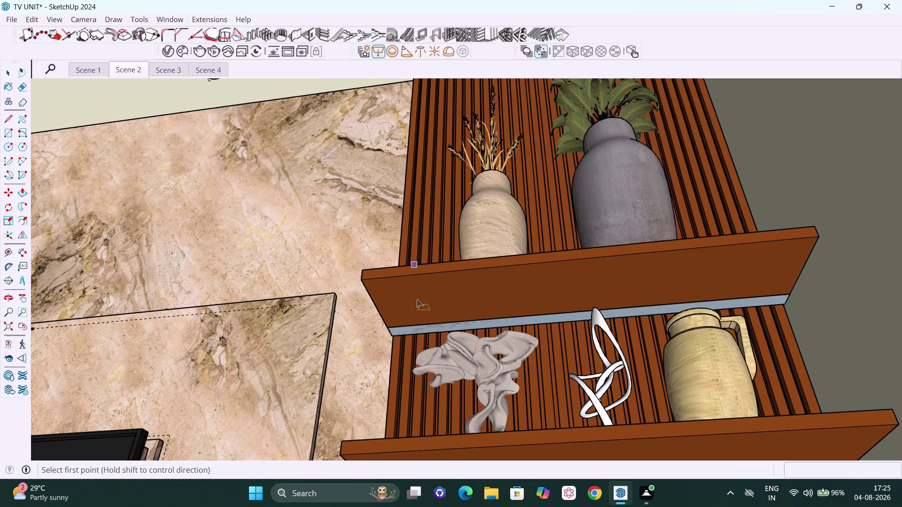
Place a V-Ray light along the strip from its left end to its right end.
click(392, 337)
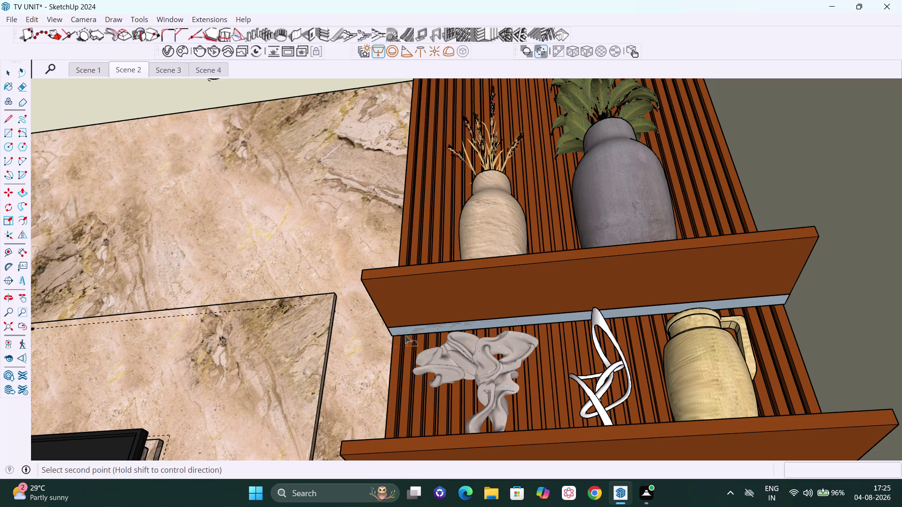
click(790, 294)
scroll(down, 3)
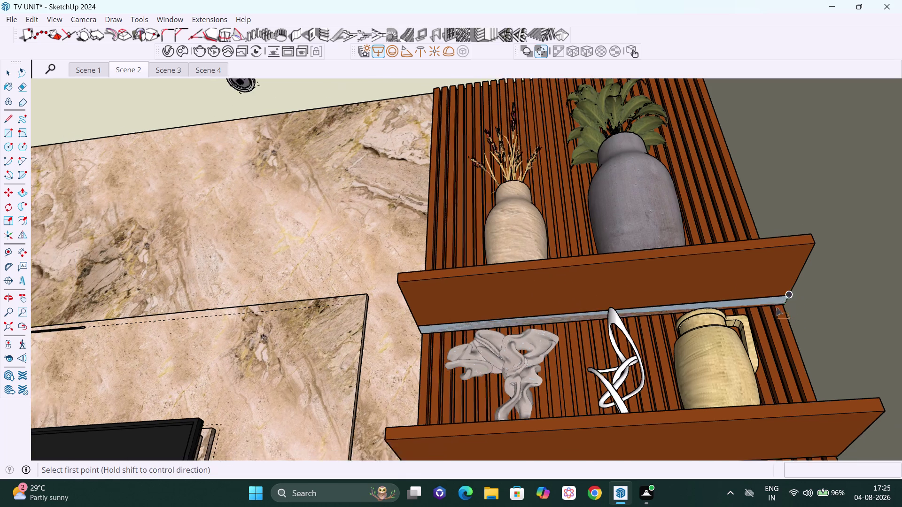
scroll(down, 3)
middle_drag(708, 348, 776, 408)
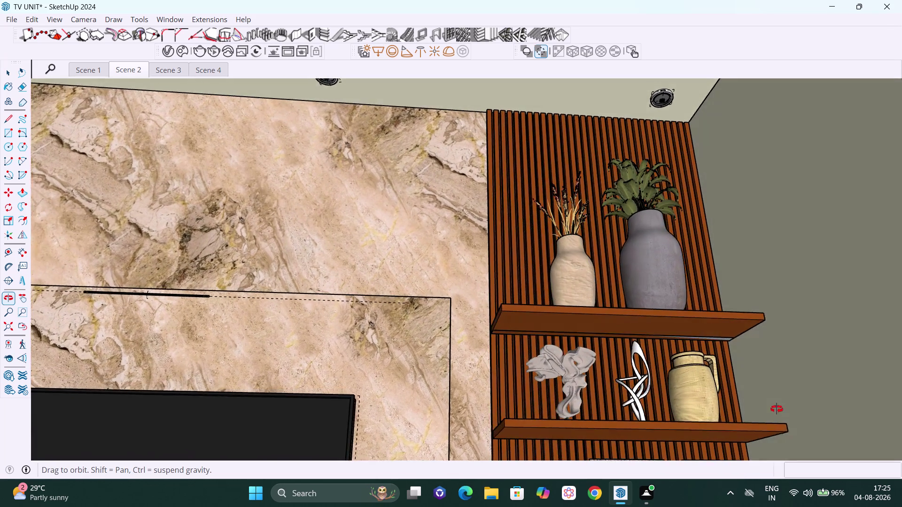
middle_drag(777, 409, 776, 410)
middle_drag(648, 386, 732, 401)
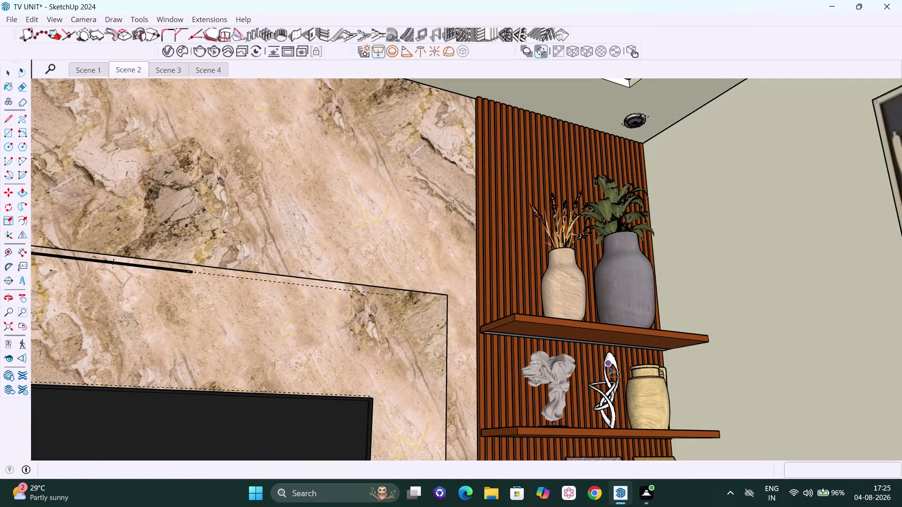
middle_drag(608, 367, 510, 262)
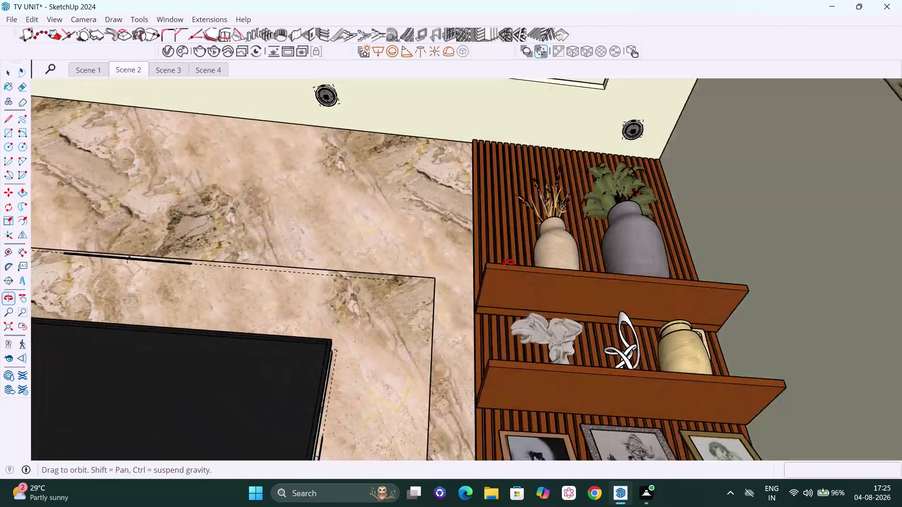
middle_drag(510, 262, 503, 318)
scroll(up, 3)
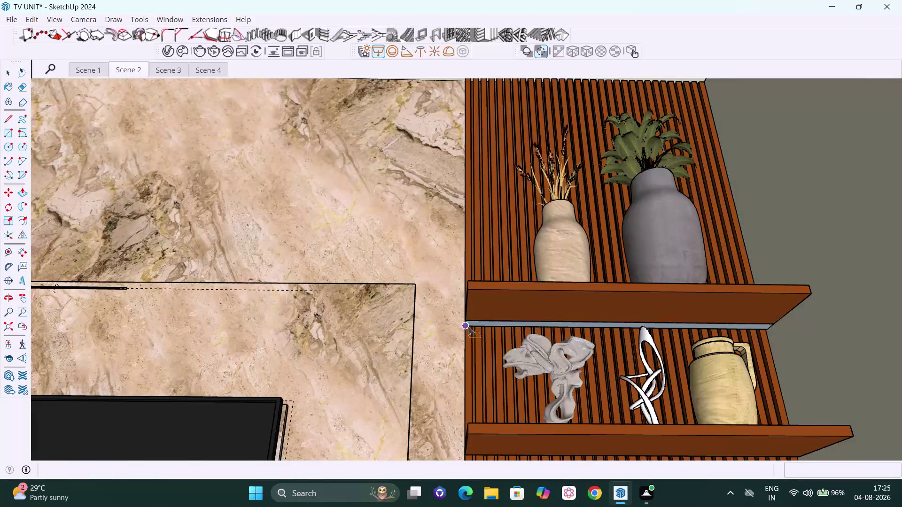
click(467, 327)
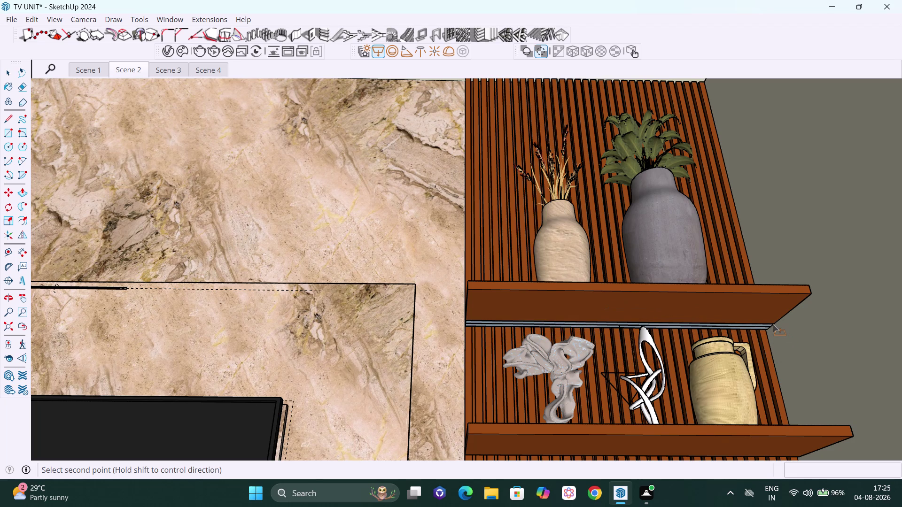
click(773, 325)
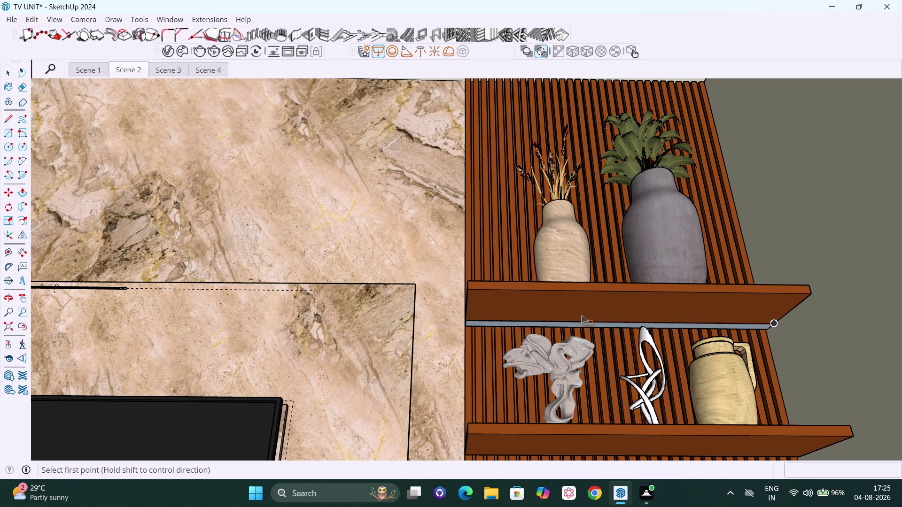
Select the guide strip beneath the upper shelf and delete it.
key(ctrl+z)
key(space)
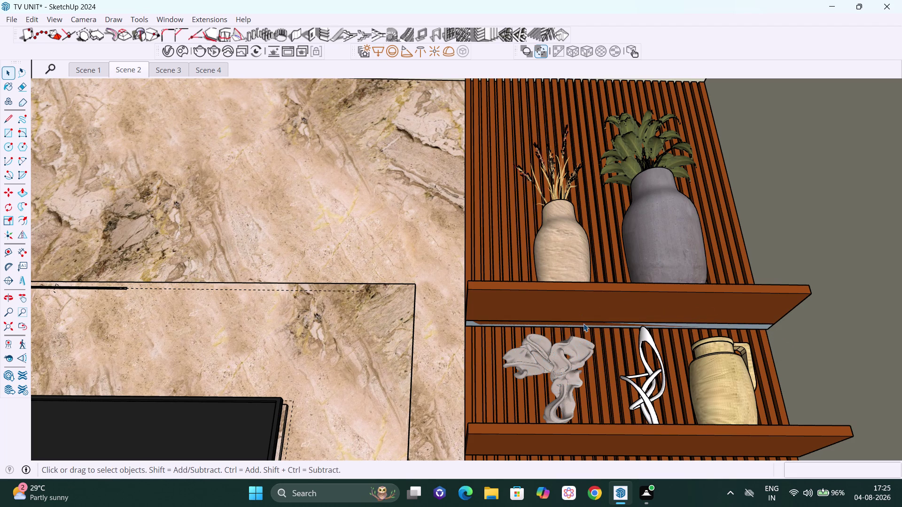
click(584, 324)
double_click(714, 323)
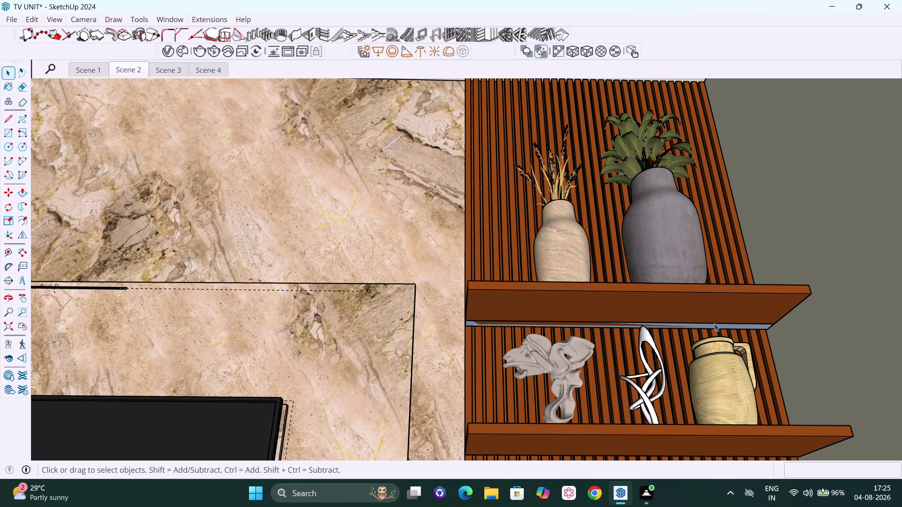
key(Delete)
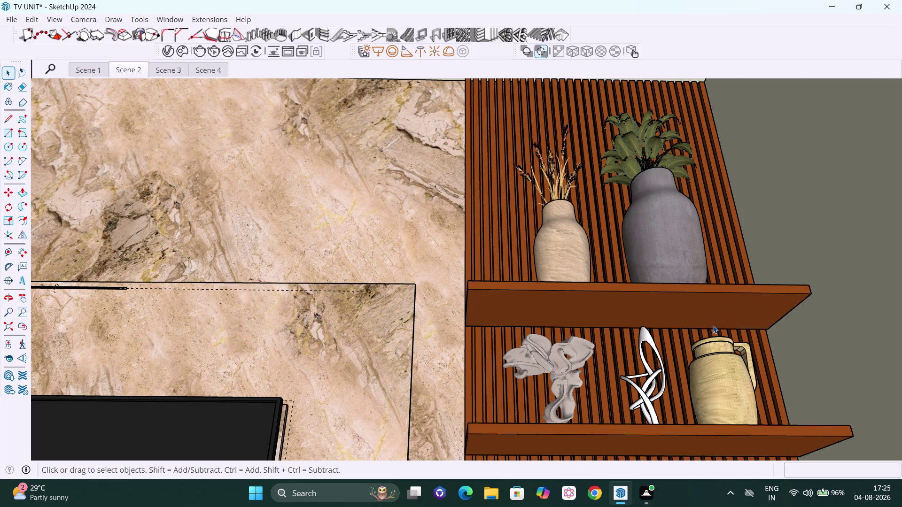
scroll(down, 3)
click(167, 49)
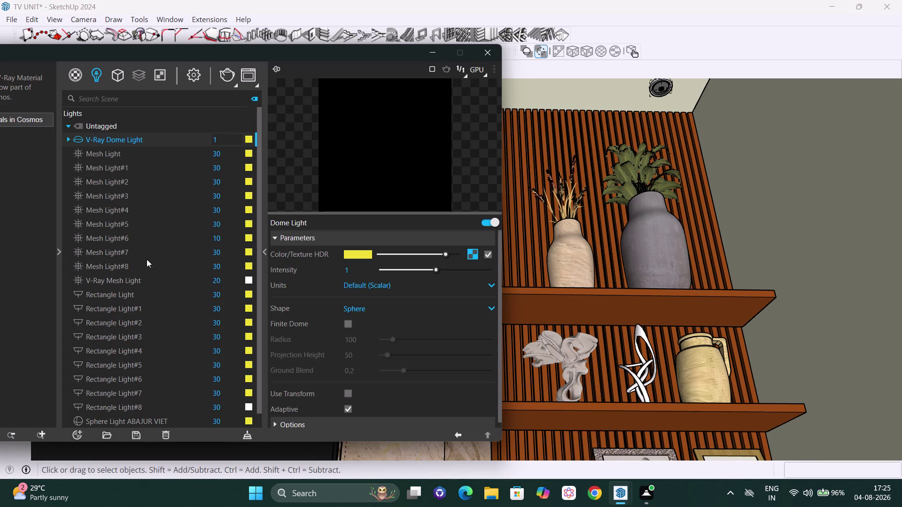
Delete Rectangle Light#8 from the V-Ray light list, confirm, and close the Asset Editor.
scroll(down, 3)
scroll(up, 3)
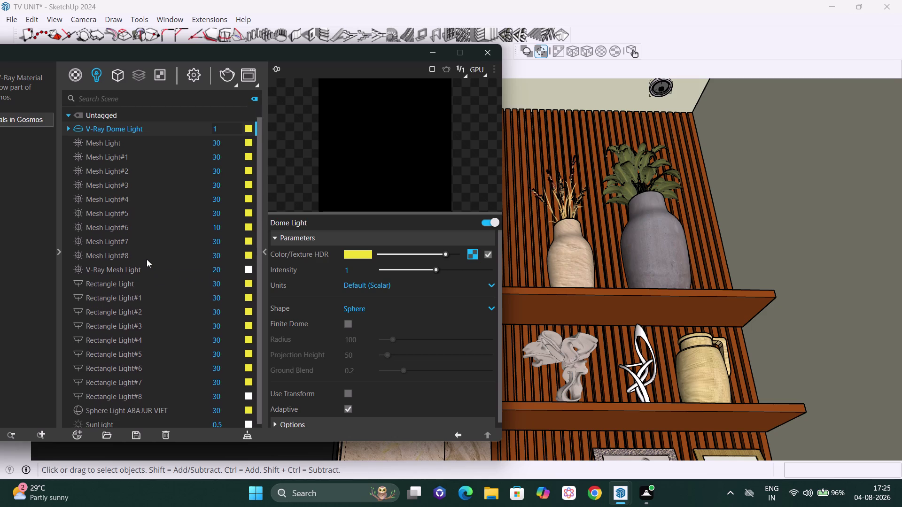
scroll(up, 3)
scroll(up, 3)
scroll(down, 3)
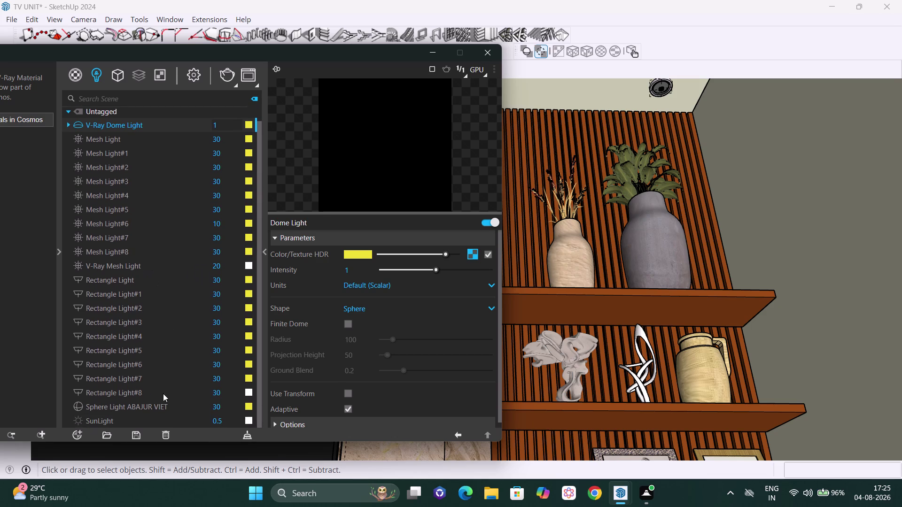
click(161, 396)
right_click(161, 396)
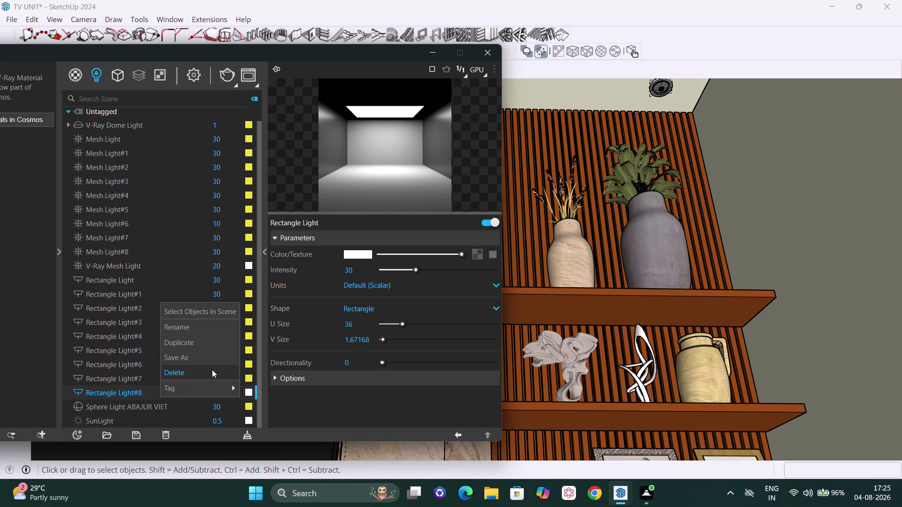
click(210, 370)
click(491, 250)
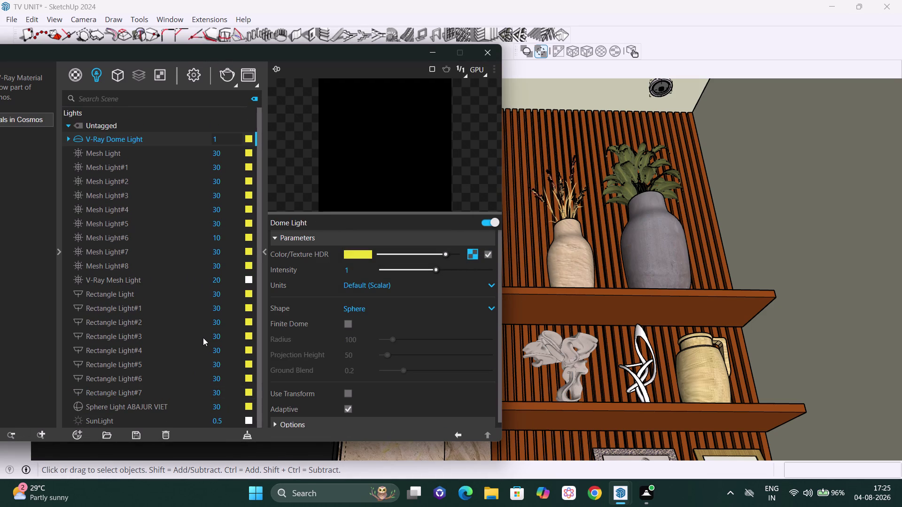
scroll(up, 3)
scroll(up, 3)
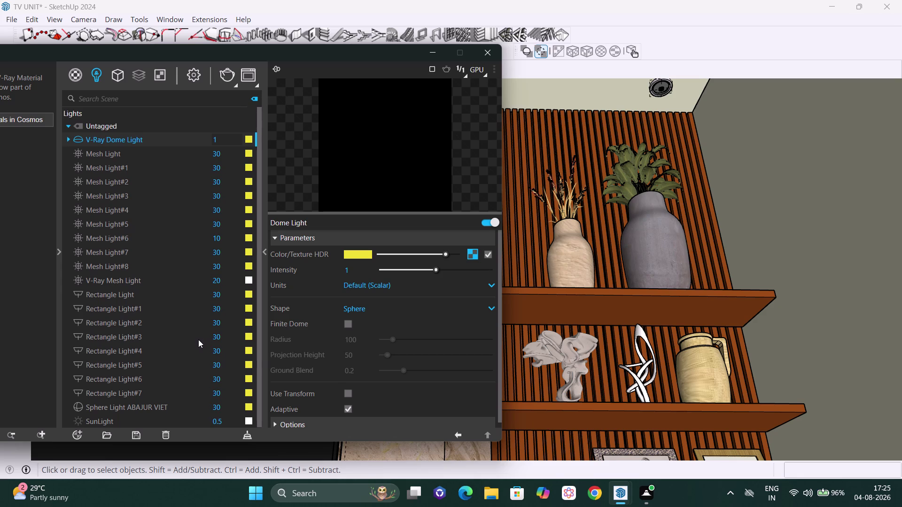
scroll(up, 3)
click(484, 50)
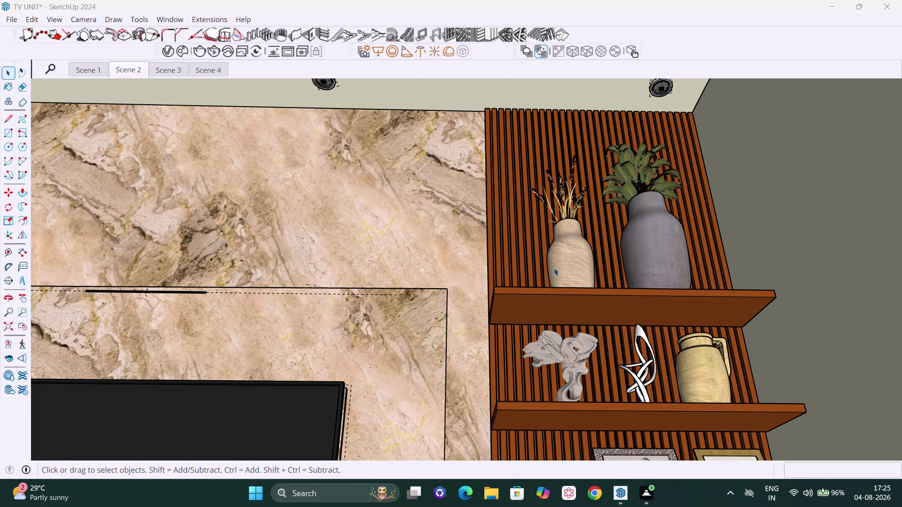
Zoom out and pick an option from the right-click context menu.
scroll(down, 3)
scroll(down, 3)
scroll(down, 3)
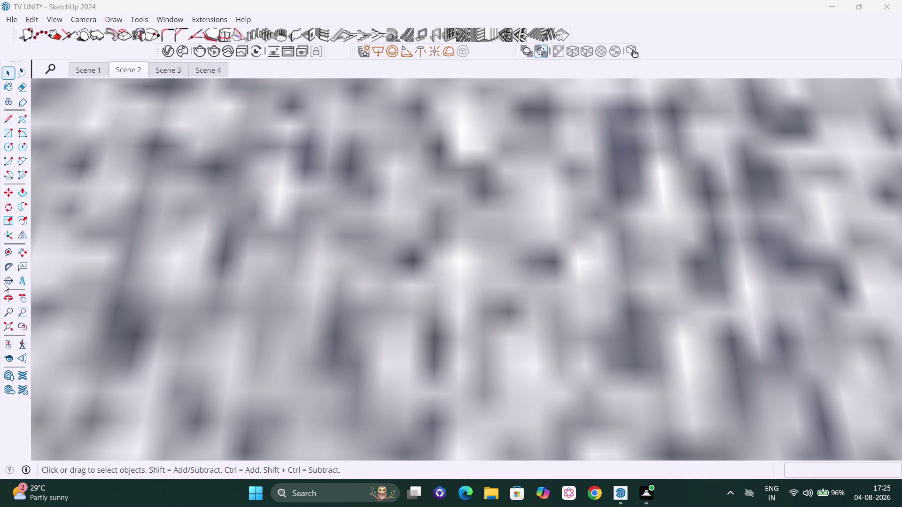
click(128, 74)
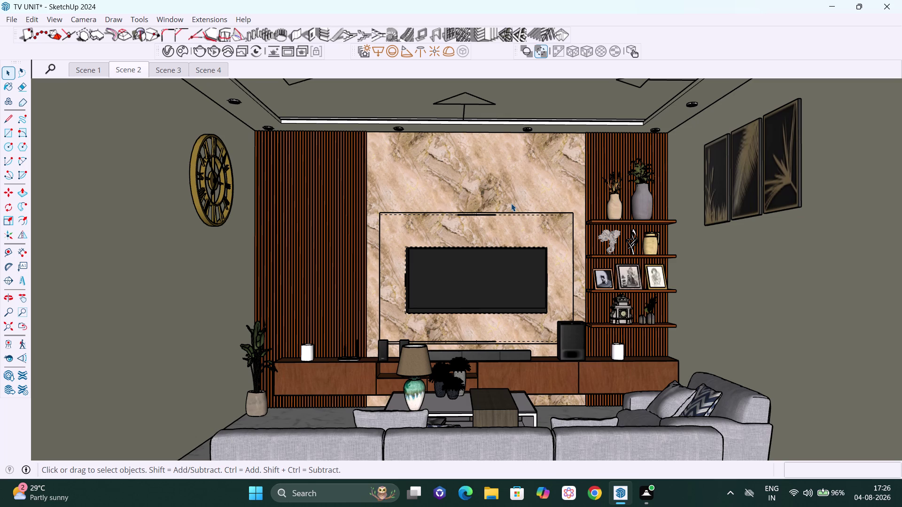
scroll(down, 3)
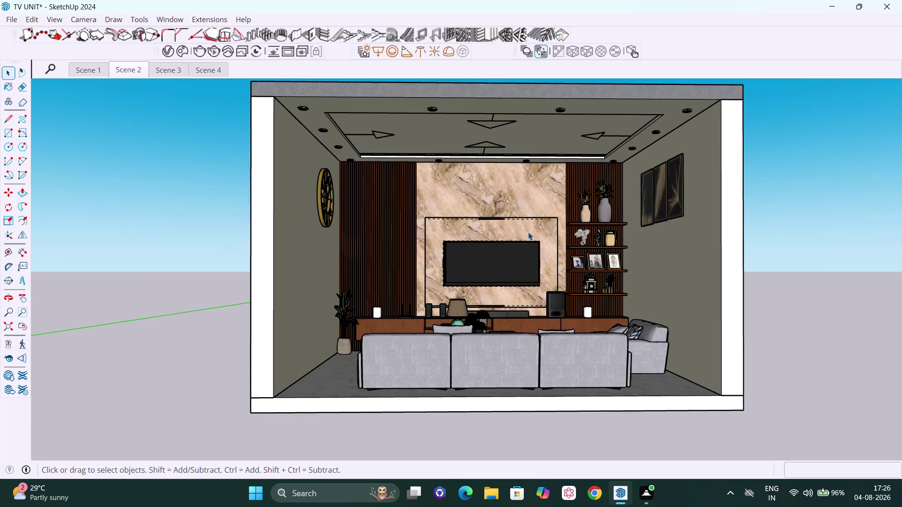
right_click(742, 205)
click(763, 242)
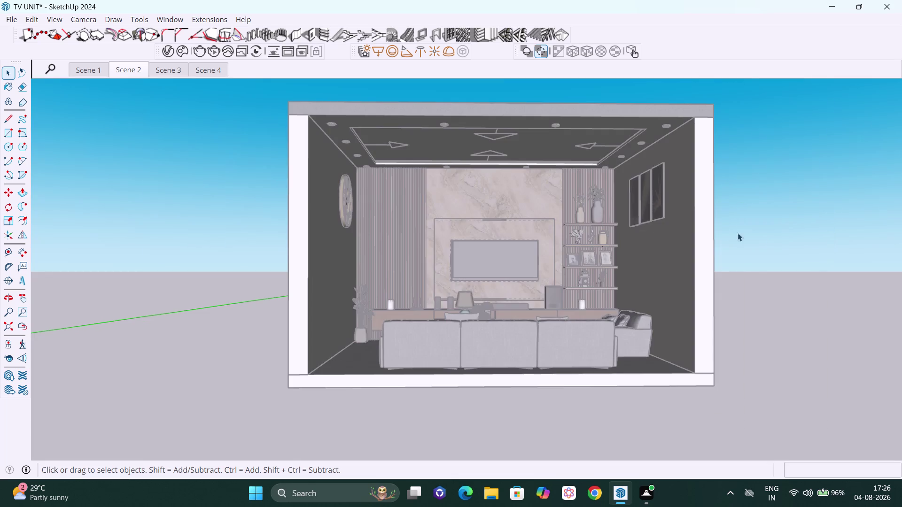
Orbit and zoom toward the wall shelves, looking up beneath the upper shelf.
scroll(up, 3)
scroll(up, 3)
middle_drag(605, 233, 581, 224)
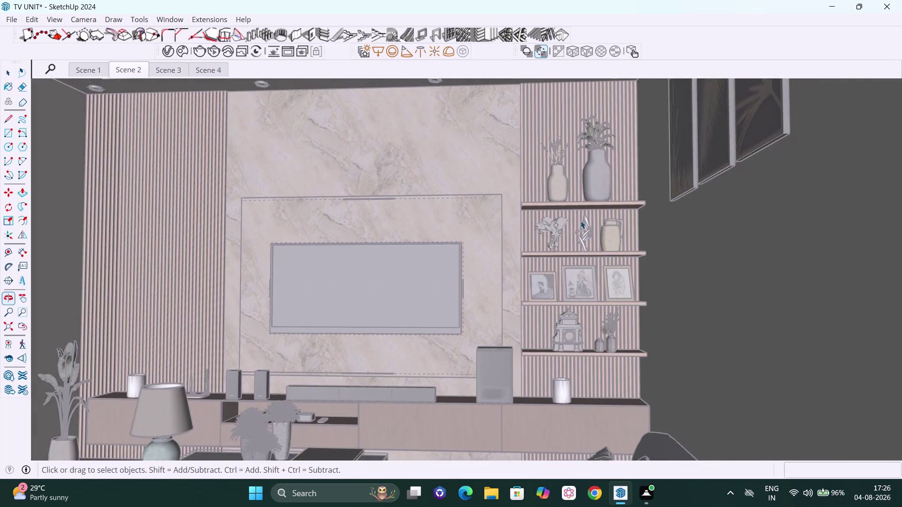
scroll(up, 3)
middle_drag(586, 230, 578, 212)
scroll(up, 3)
middle_drag(559, 228, 564, 216)
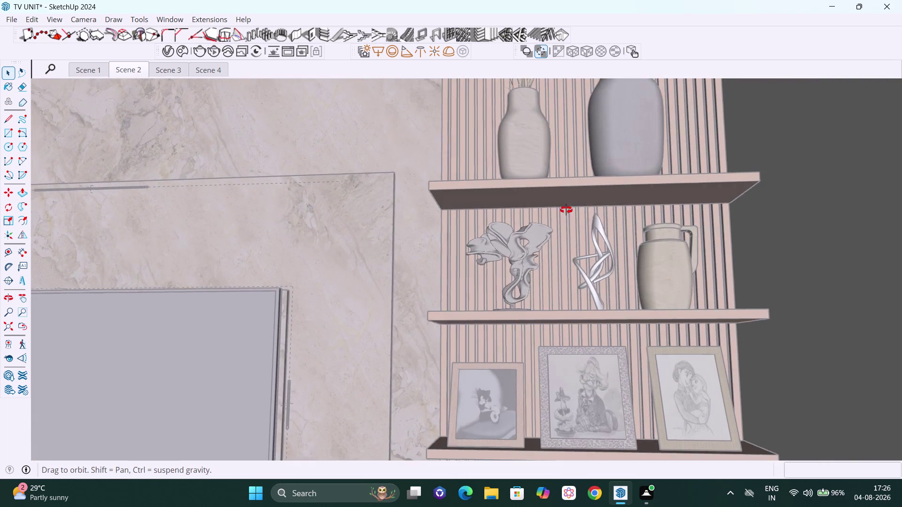
middle_drag(564, 215, 536, 143)
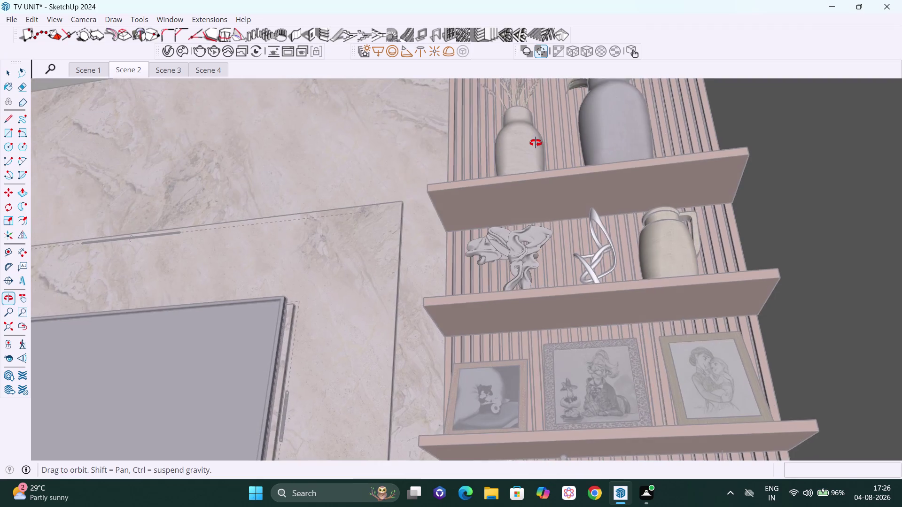
middle_drag(535, 143, 558, 155)
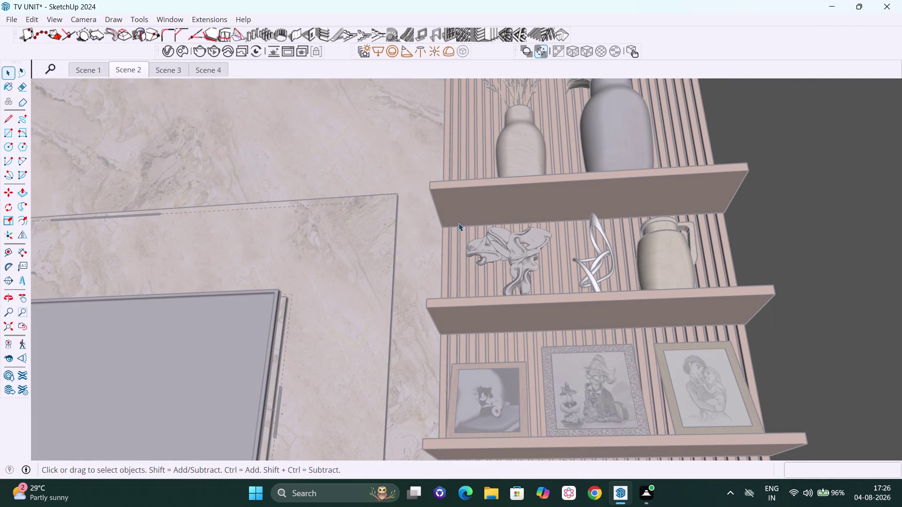
scroll(up, 3)
Draw a thin rectangle strip, about 36 inches long, under the upper shelf.
key(r)
click(441, 229)
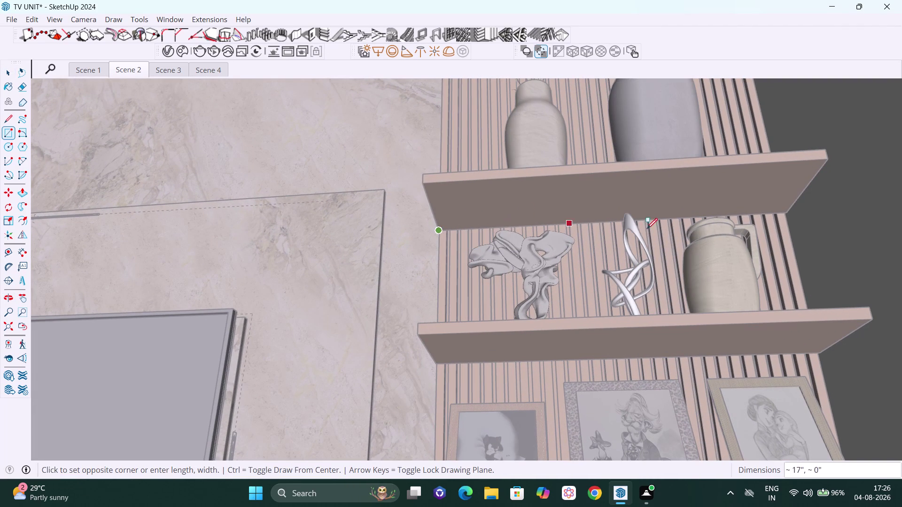
click(791, 203)
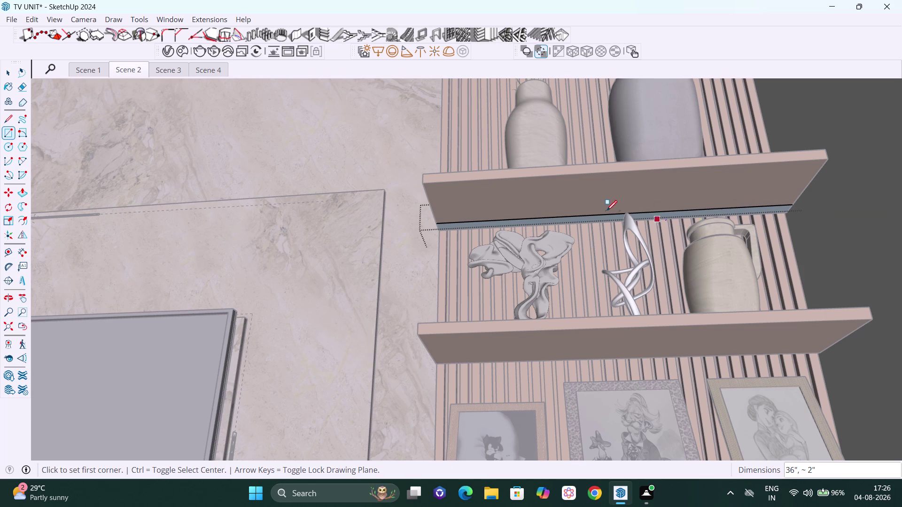
Exit group editing, select the new strip, and start a V-Ray render.
key(space)
click(397, 260)
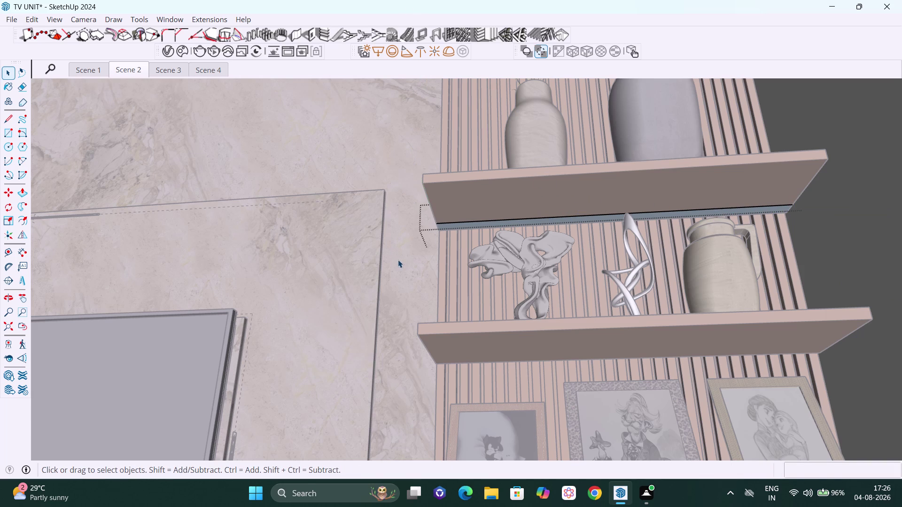
click(494, 225)
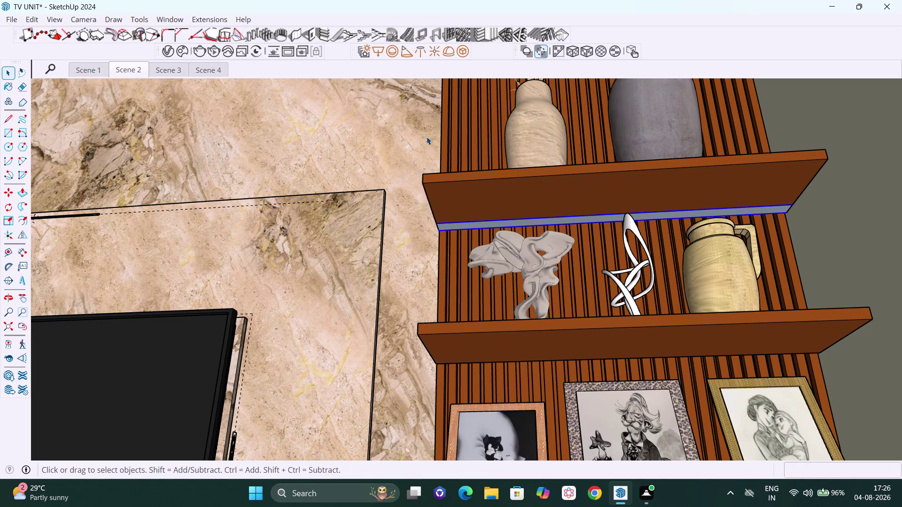
click(463, 54)
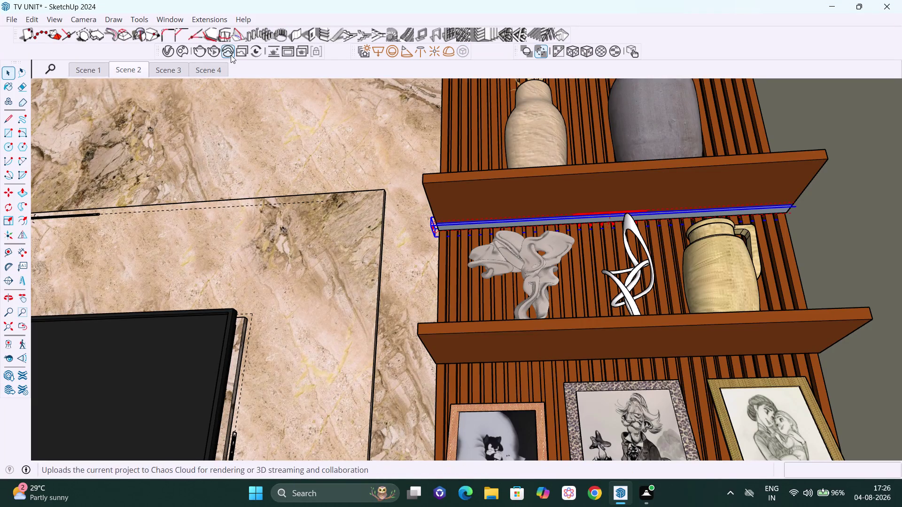
click(201, 50)
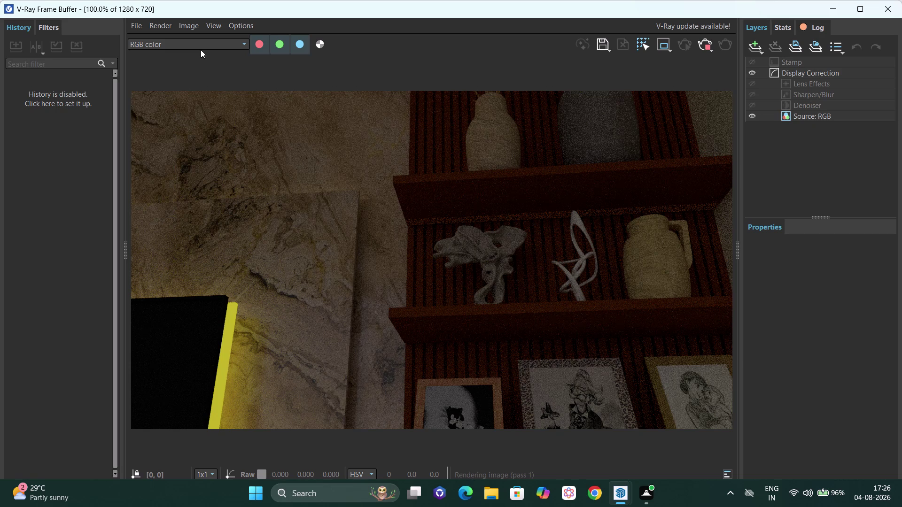
Let the dim V-Ray render of the shelf wall finish, then return to SketchUp.
click(704, 41)
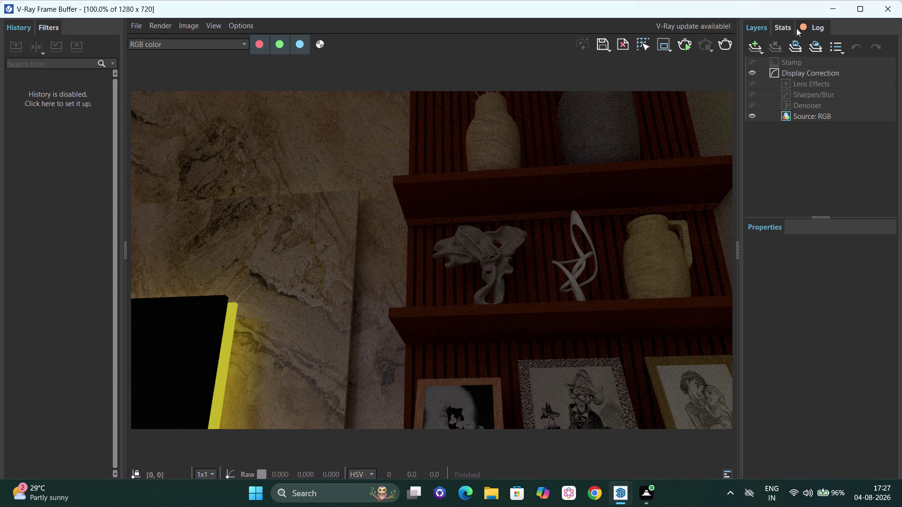
click(901, 7)
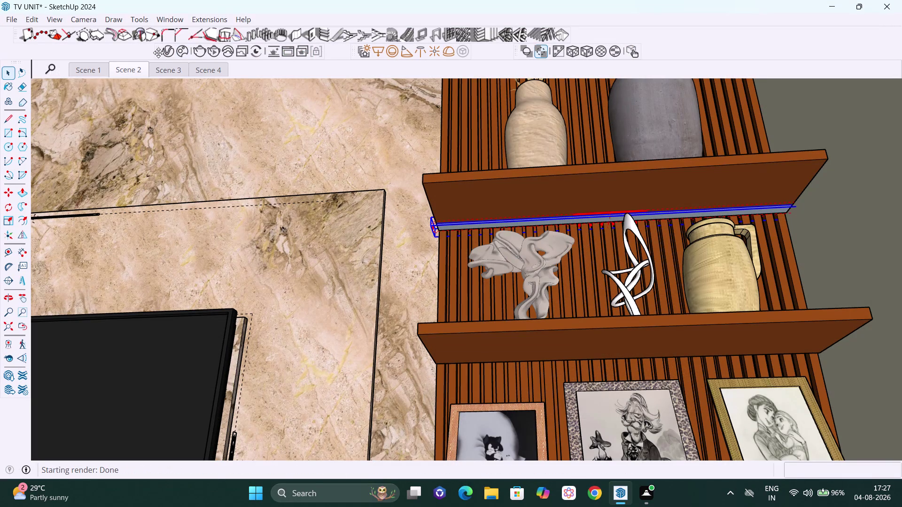
Set Mesh Light#9's intensity to 2000 in the V-Ray light list.
click(166, 52)
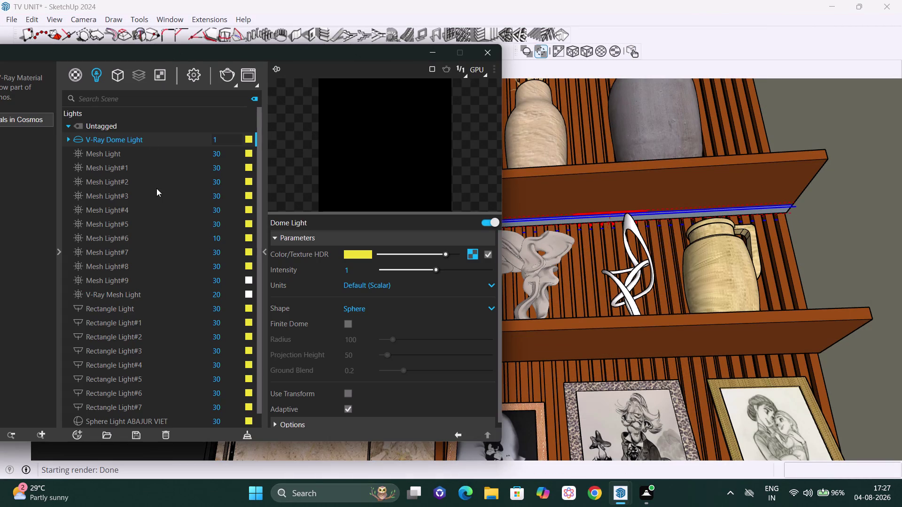
scroll(down, 3)
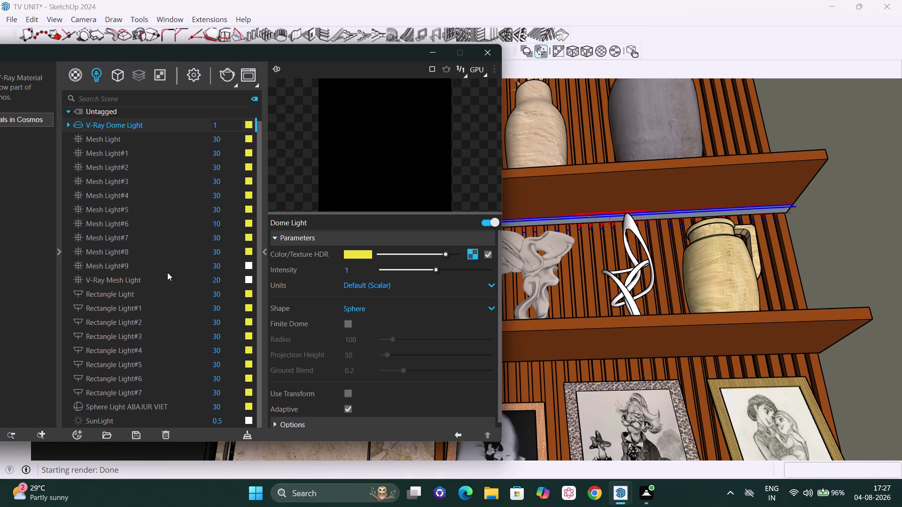
scroll(down, 3)
scroll(up, 3)
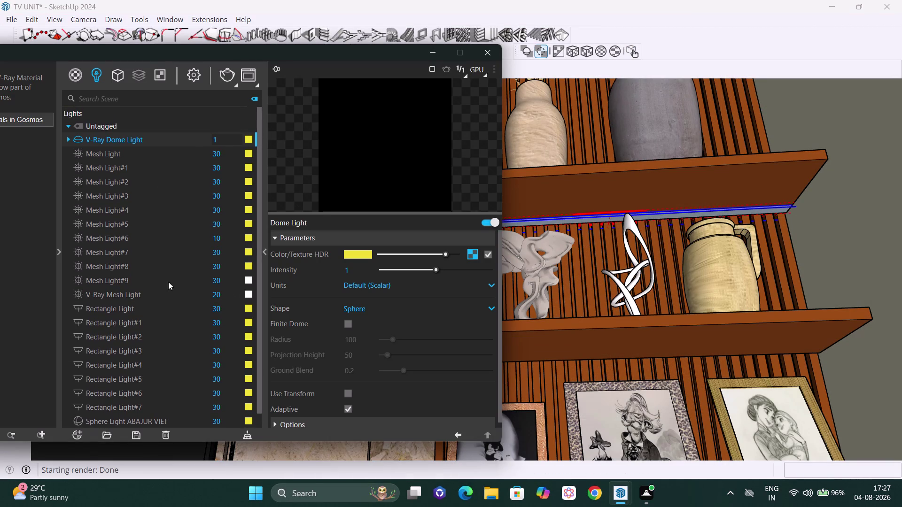
click(143, 277)
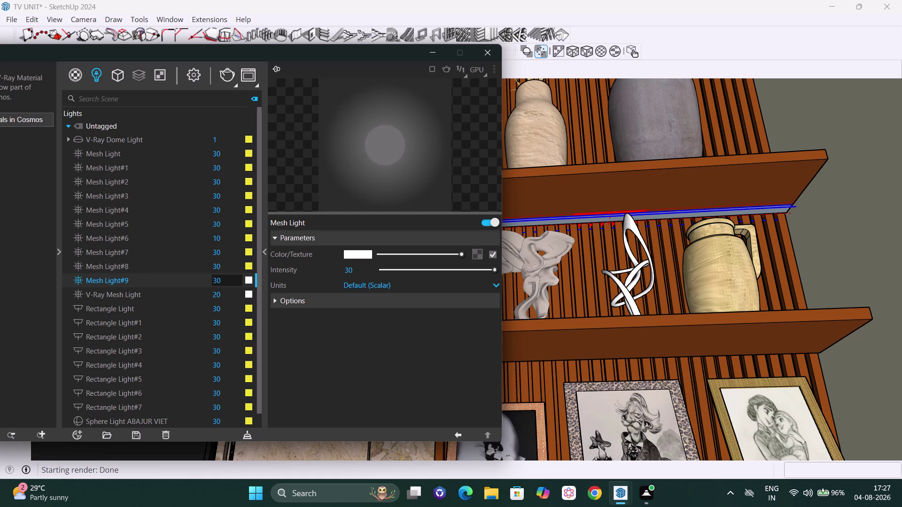
click(229, 280)
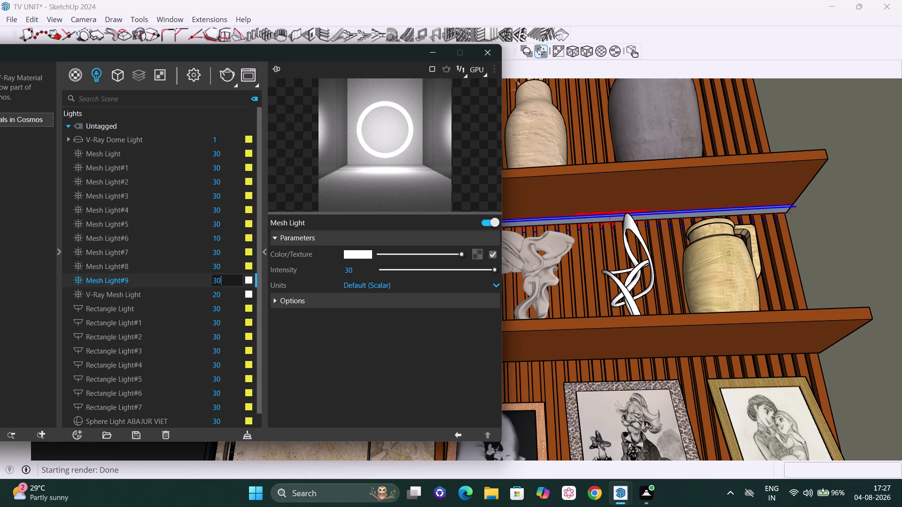
key(BackSpace)
key(BackSpace)
key(BackSpace)
text(2000)
key(Return)
Change Mesh Light#9's colour from white to yellow and close the colour picker.
click(244, 282)
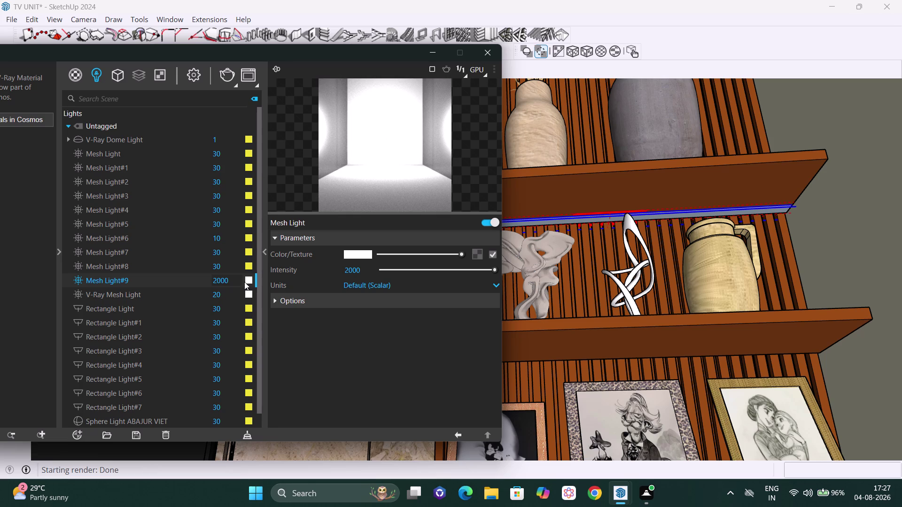
click(248, 282)
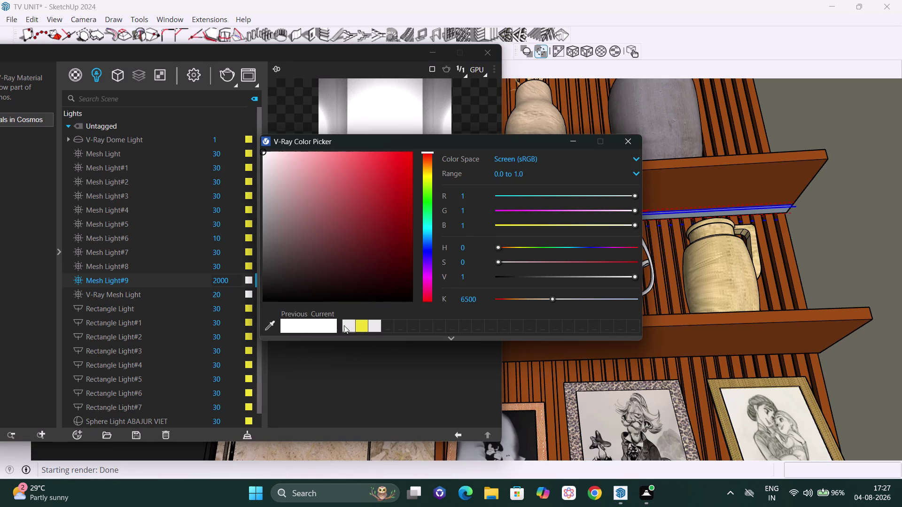
drag(359, 325, 354, 325)
click(363, 324)
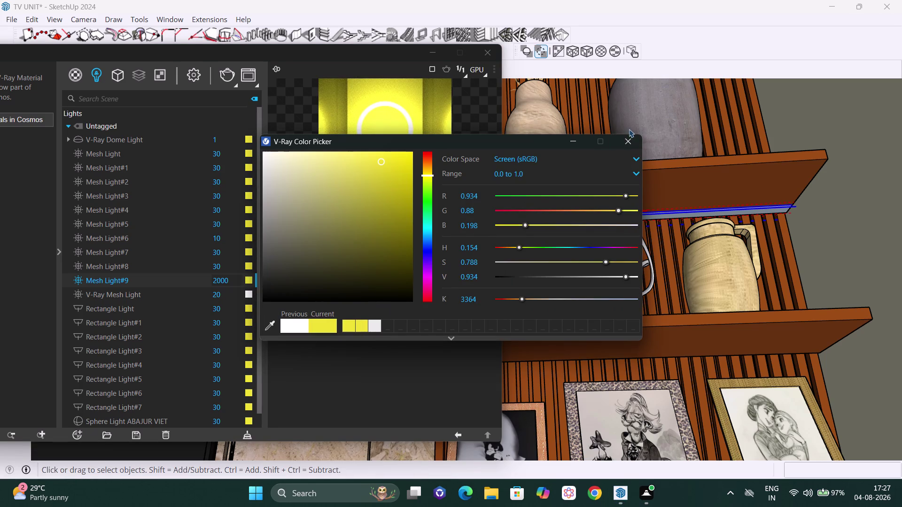
click(630, 142)
Render the scene with the yellow mesh light, then abort the render.
click(228, 75)
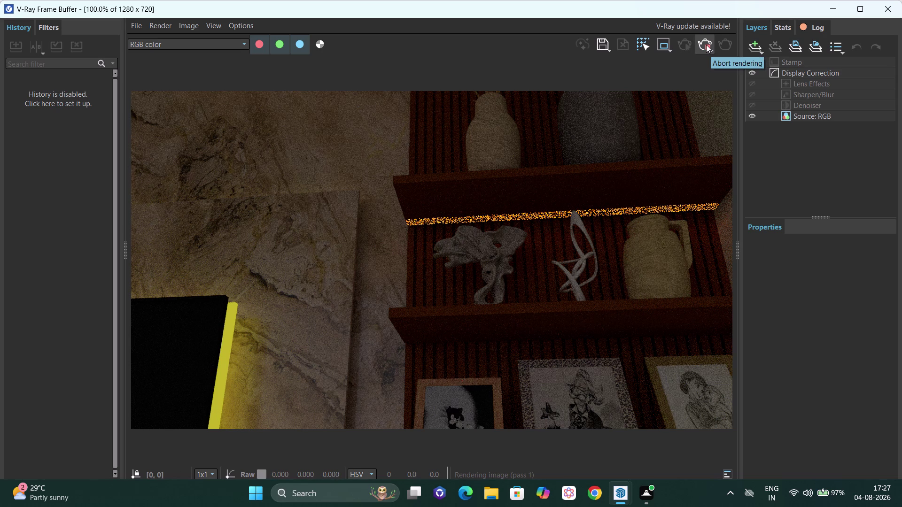
click(897, 3)
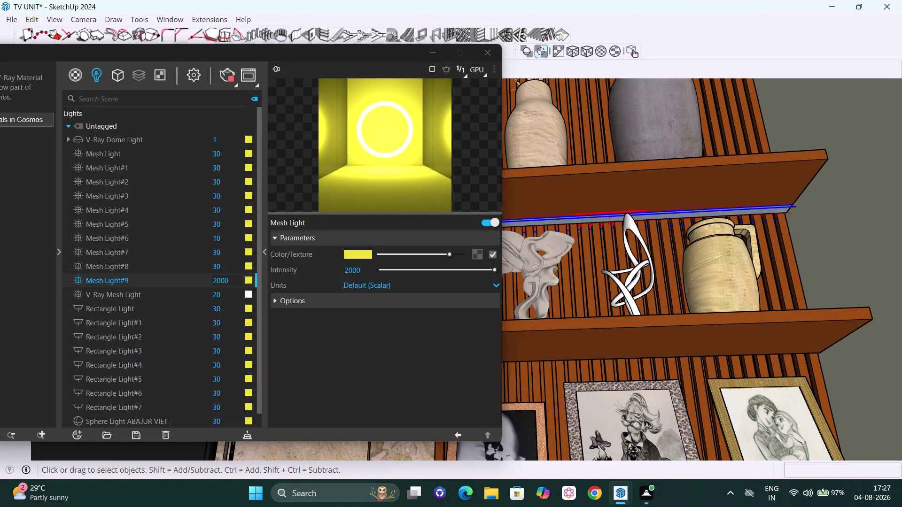
Restore the Scene 2 view and lower Mesh Light#9's intensity to 400.
drag(327, 56, 765, 79)
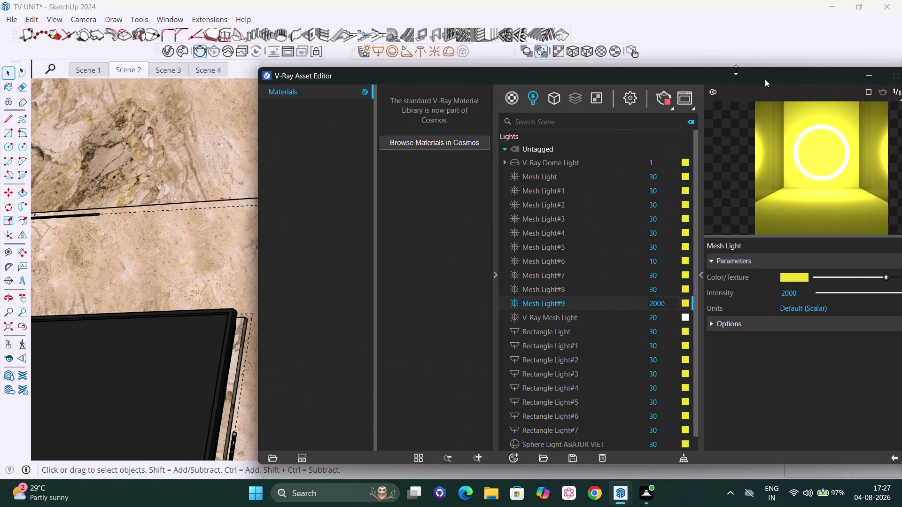
click(130, 67)
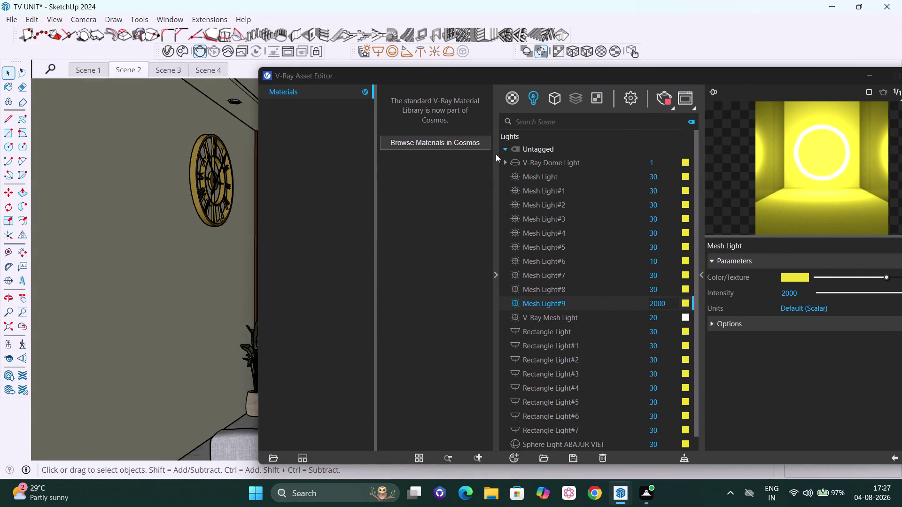
click(673, 305)
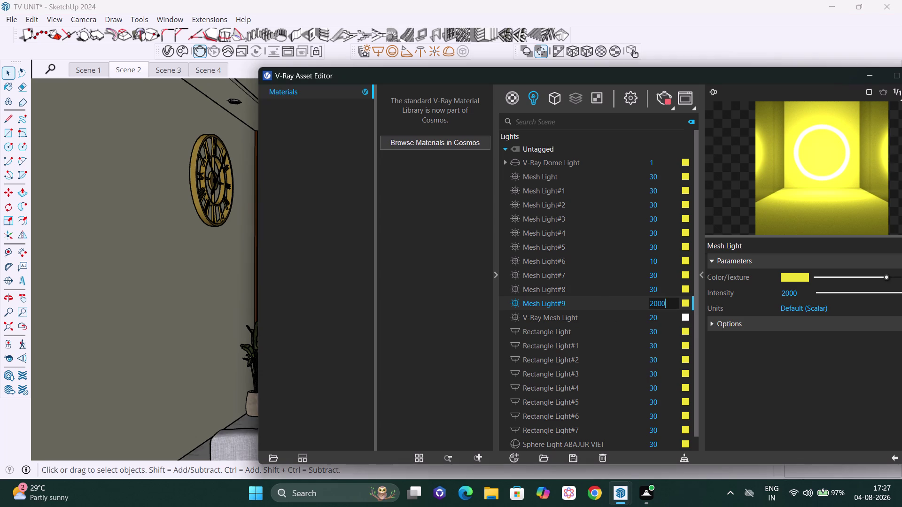
key(BackSpace)
key(BackSpace)
key(BackSpace)
text(400)
key(Return)
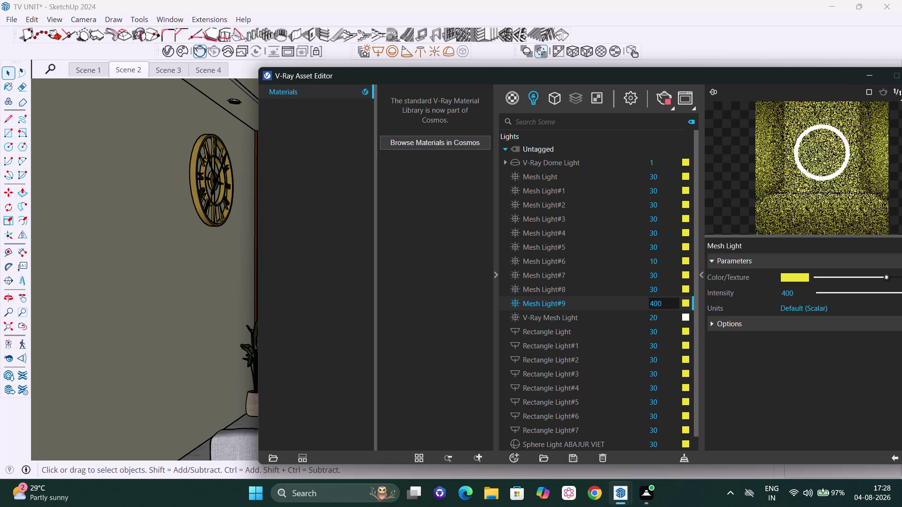
In Mesh Light#9's options, tick Invisible and untick Shadows.
click(741, 328)
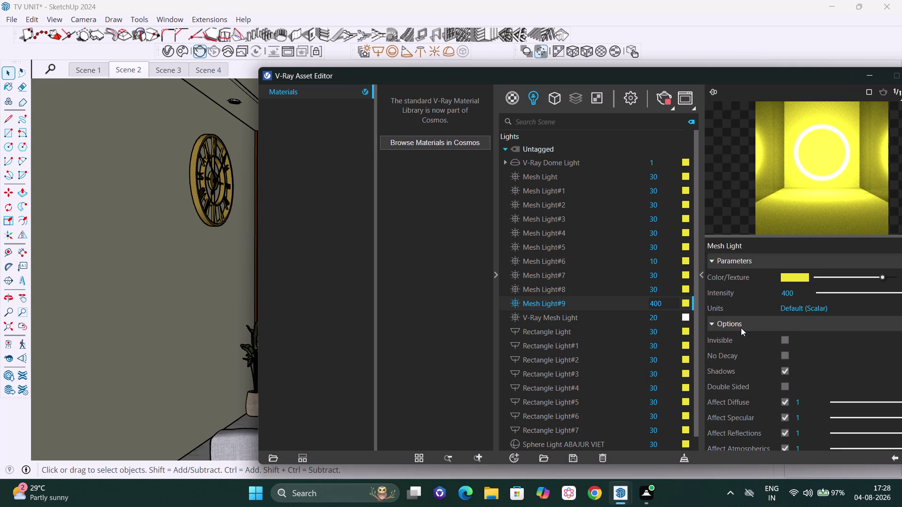
scroll(down, 3)
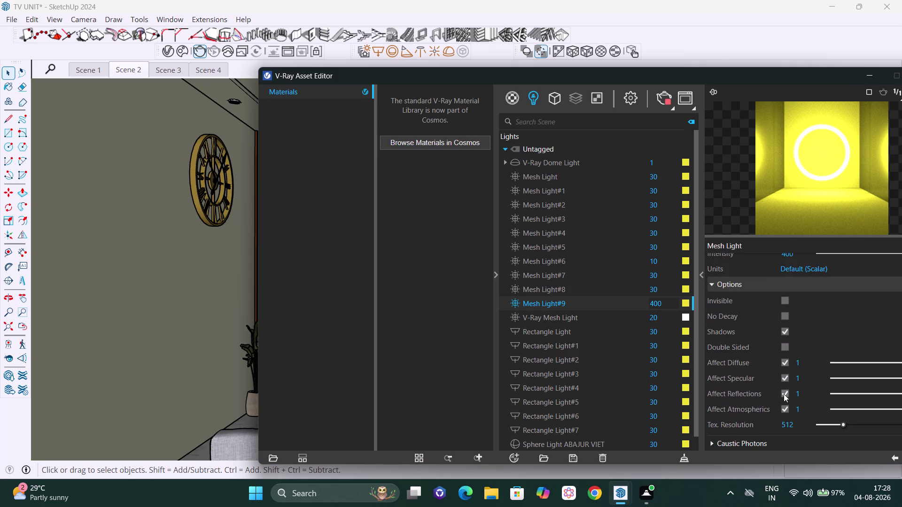
scroll(up, 3)
click(786, 341)
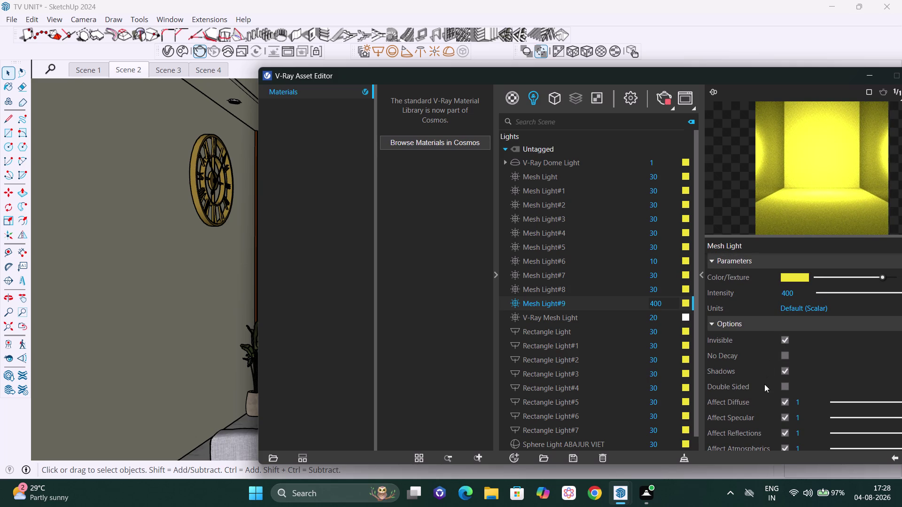
click(783, 373)
scroll(down, 3)
scroll(down, 3)
scroll(down, 3)
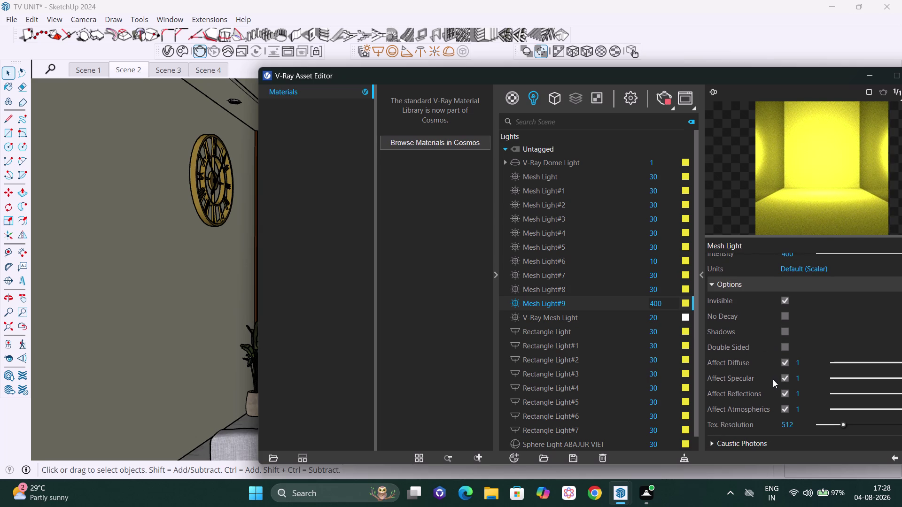
scroll(down, 3)
scroll(down, 3)
Reposition the Asset Editor and render the scene with the updated light.
drag(699, 76, 287, 83)
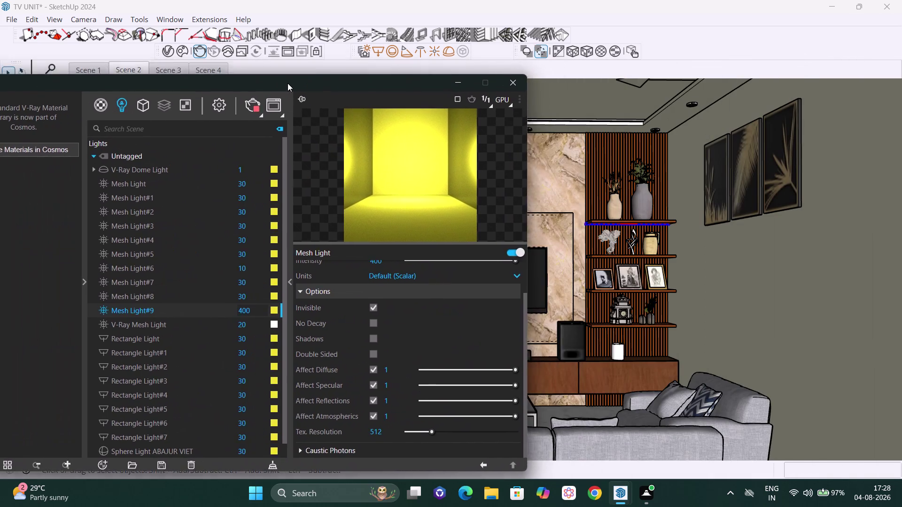
drag(287, 83, 565, 62)
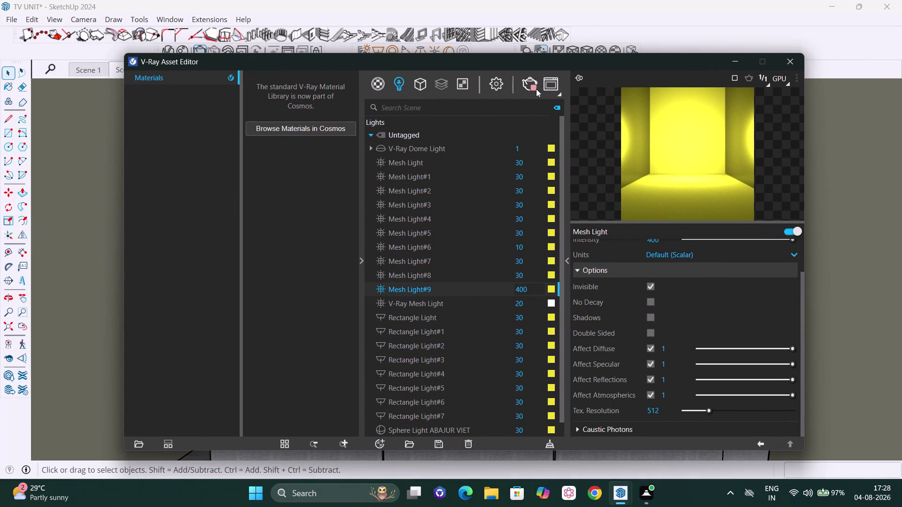
click(530, 85)
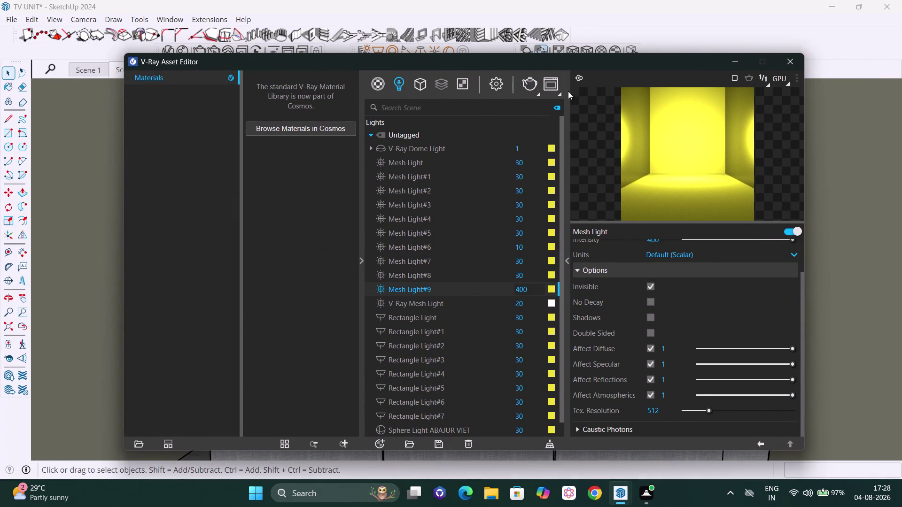
click(528, 90)
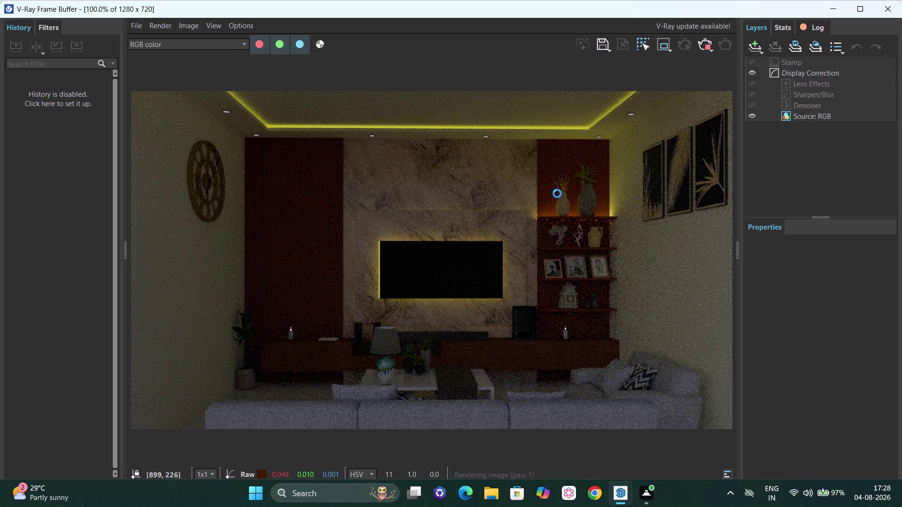
Inspect the render's shelf glow up close, stop rendering, and return to the light list.
scroll(up, 3)
scroll(down, 3)
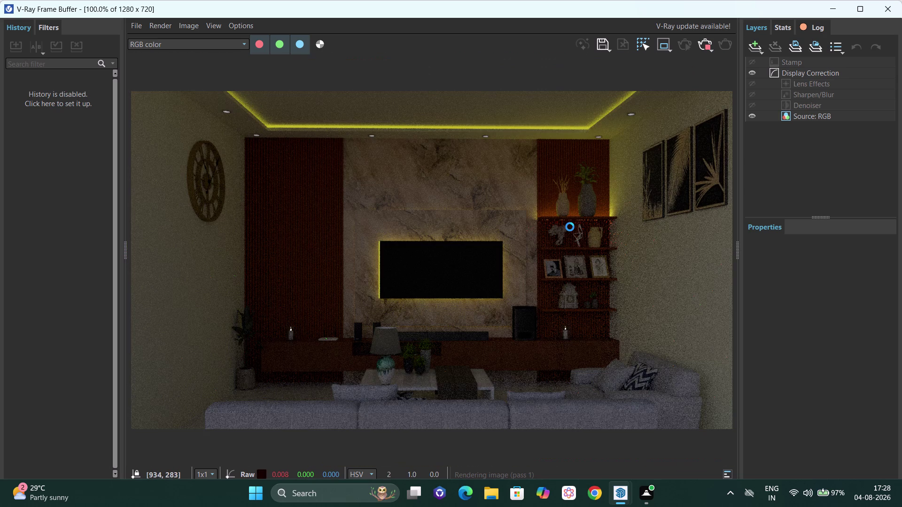
scroll(up, 3)
middle_drag(557, 223, 545, 216)
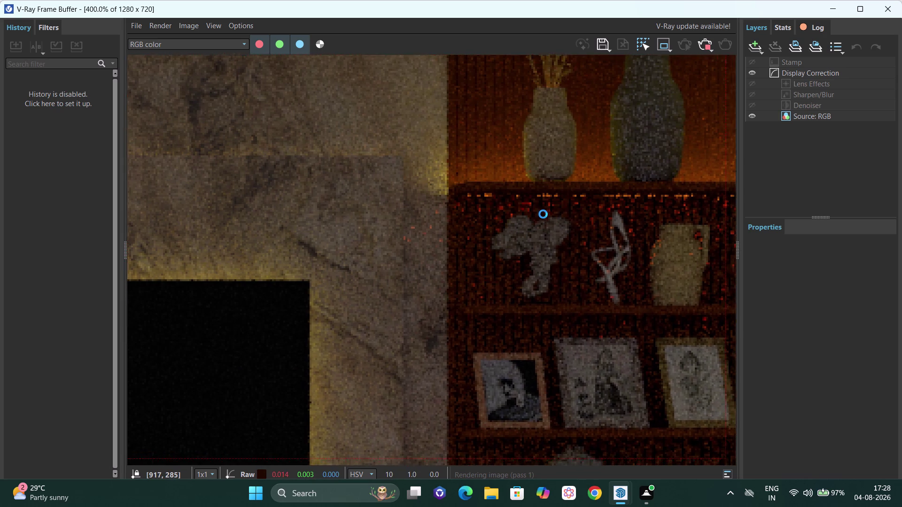
middle_drag(546, 215, 470, 219)
scroll(up, 3)
scroll(down, 3)
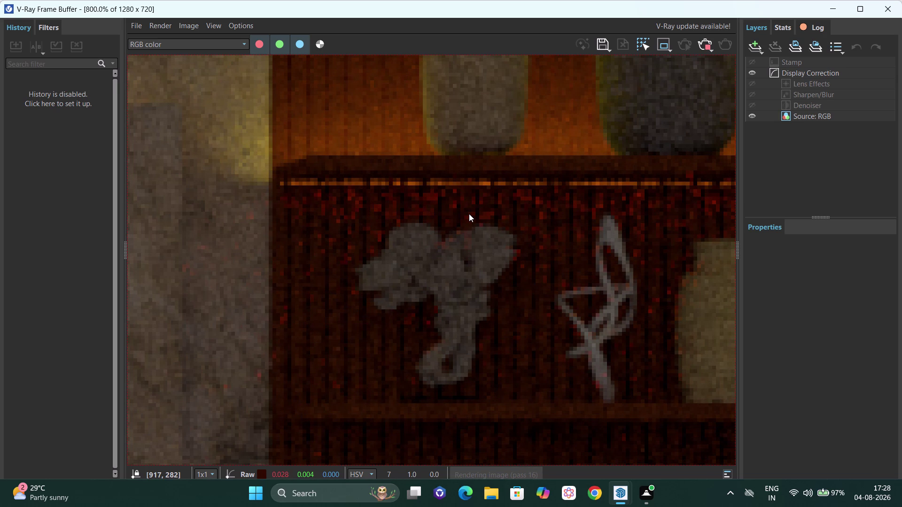
scroll(down, 3)
middle_drag(503, 201, 505, 199)
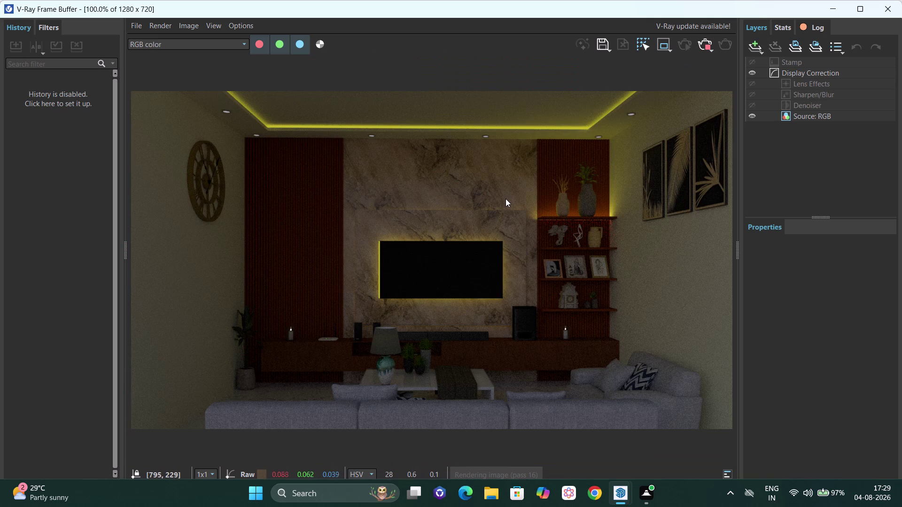
middle_drag(505, 199, 508, 199)
click(697, 46)
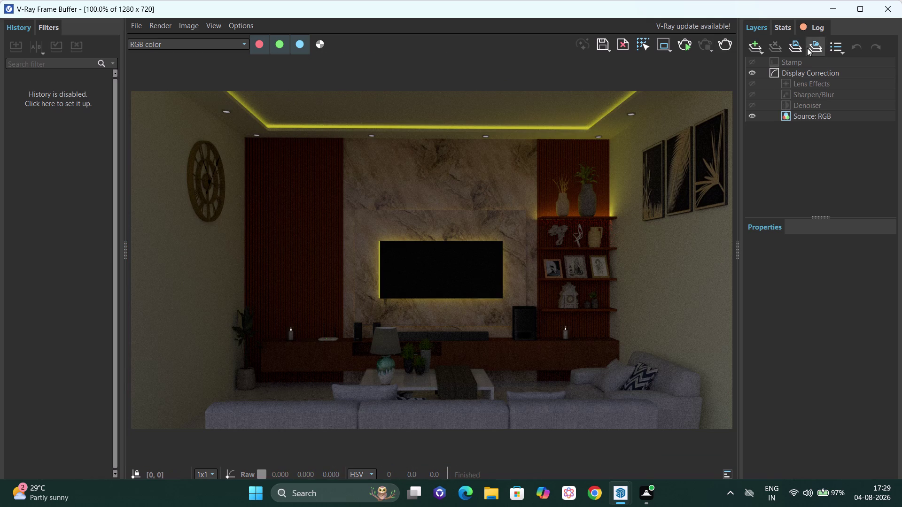
click(895, 17)
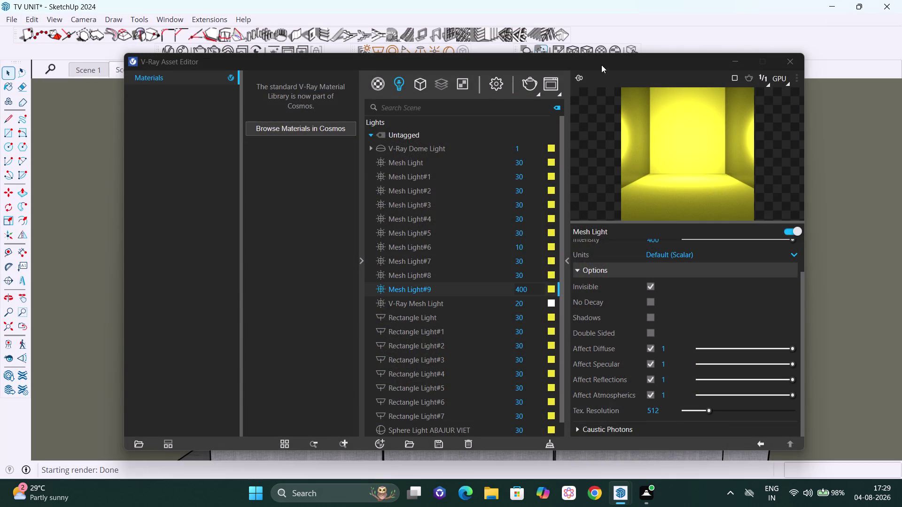
Delete Mesh Light#9 from the V-Ray lights, confirm, and close the Asset Editor.
right_click(438, 286)
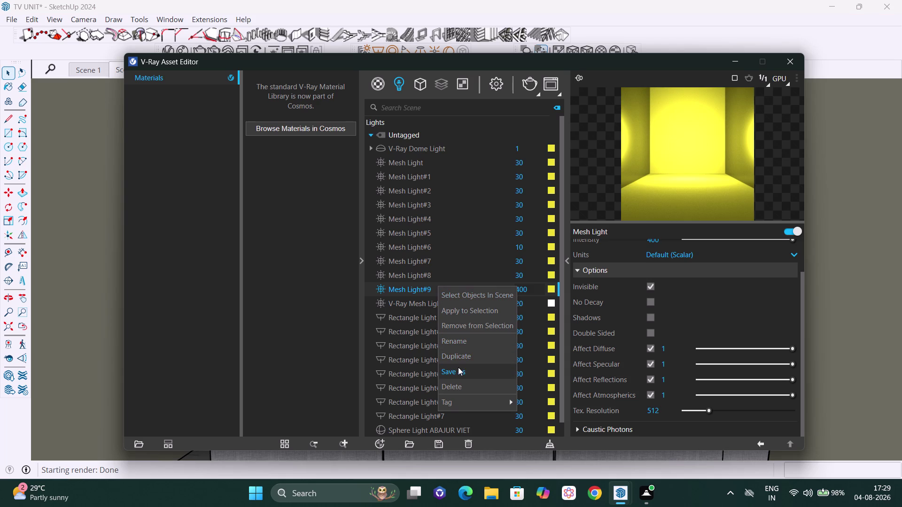
click(459, 387)
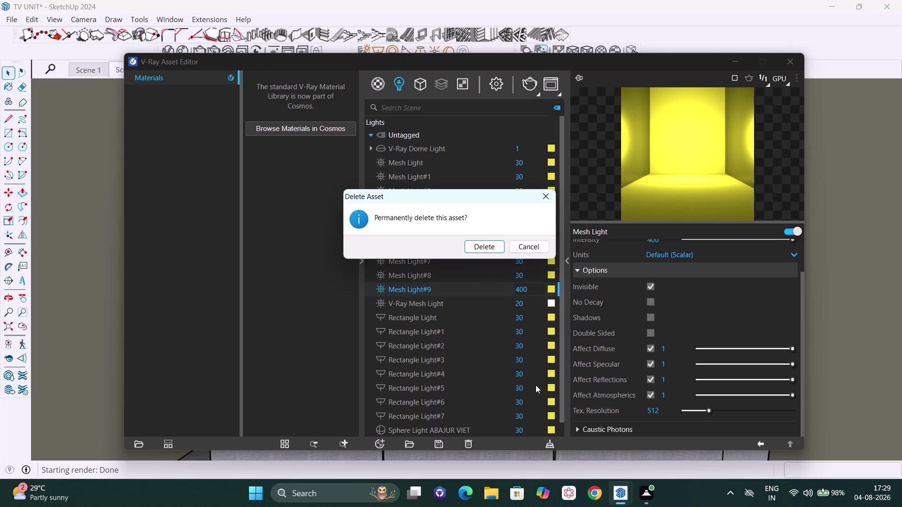
click(485, 243)
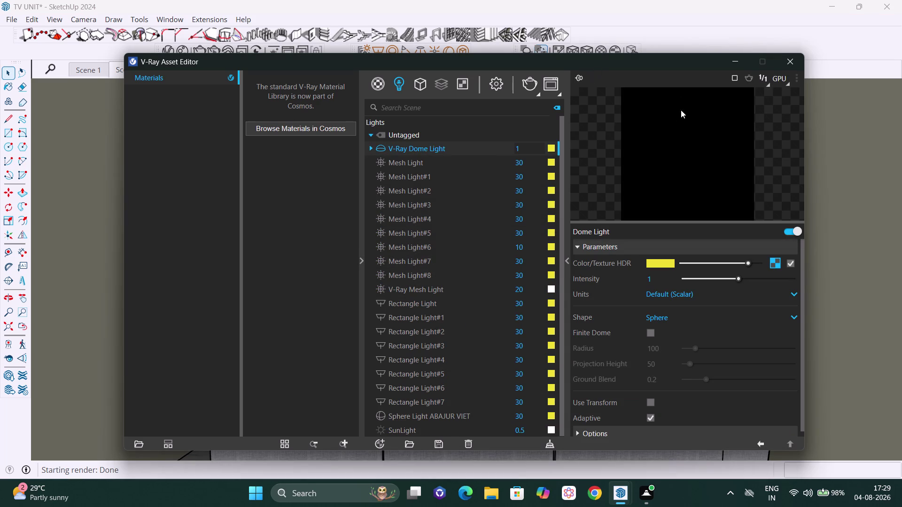
click(792, 62)
Orbit and zoom in to look under the top shelf beside the TV.
scroll(down, 3)
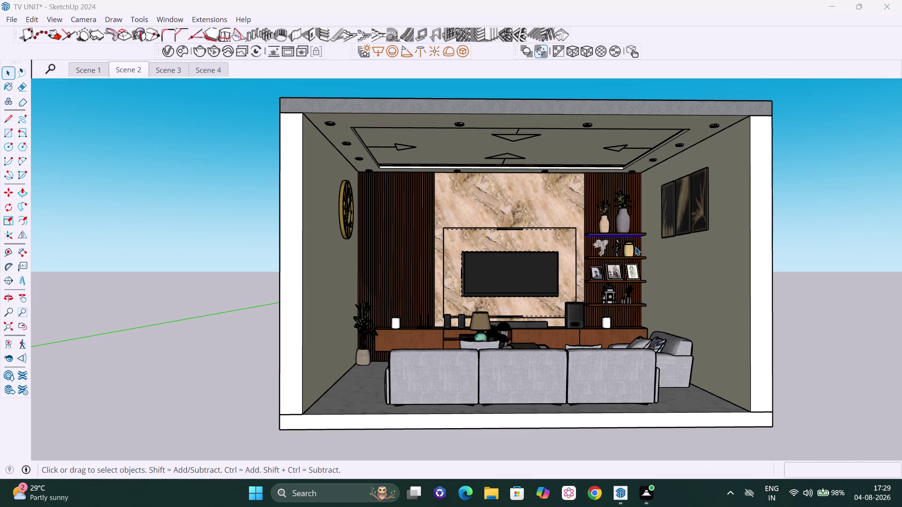
scroll(up, 3)
scroll(up, 3)
middle_drag(618, 253, 618, 251)
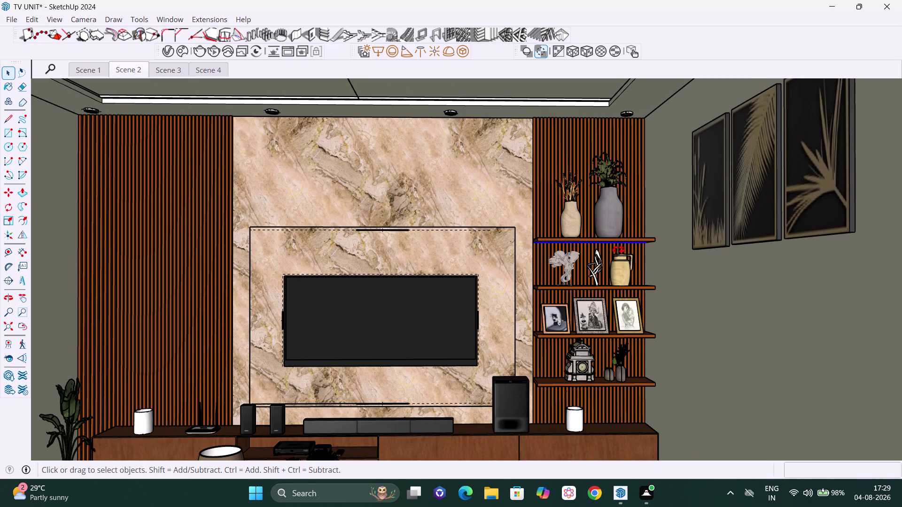
middle_drag(618, 251, 611, 209)
scroll(up, 3)
scroll(up, 3)
middle_drag(591, 248, 615, 166)
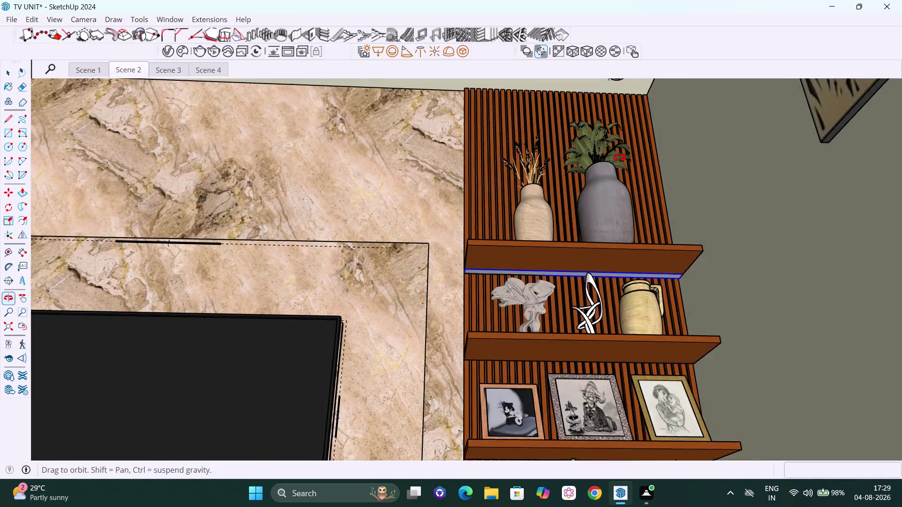
middle_drag(615, 165, 683, 226)
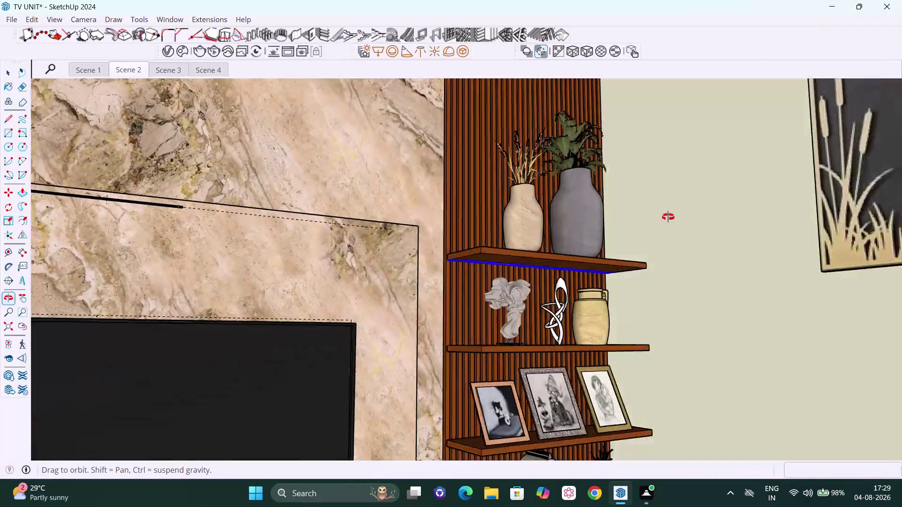
middle_drag(683, 226, 580, 172)
scroll(up, 3)
scroll(up, 3)
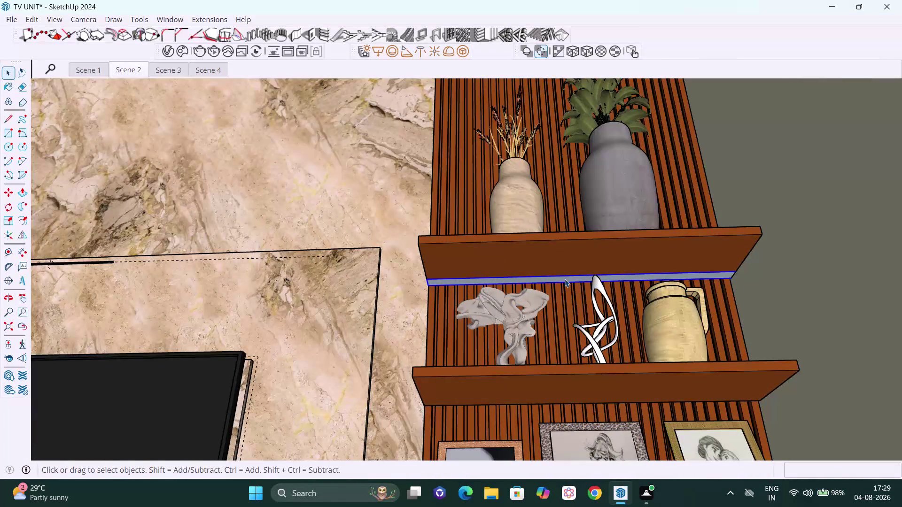
Select the leftover light strip under the top shelf and delete it.
click(569, 308)
click(567, 279)
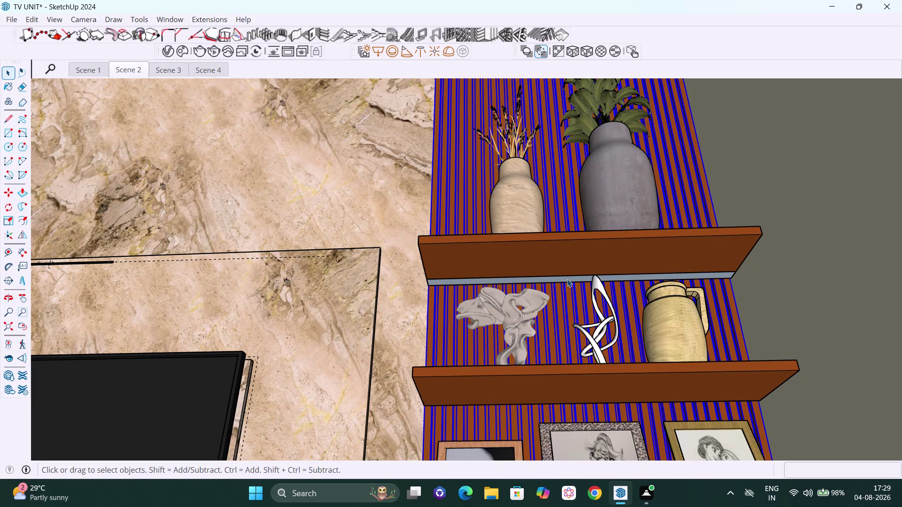
key(Delete)
Zoom back out to the whole room and select the bottom display shelf.
scroll(down, 3)
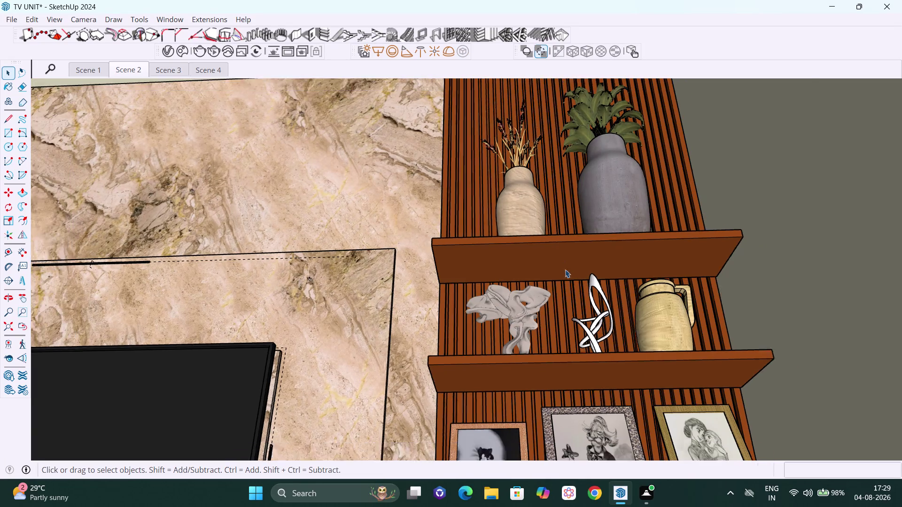
scroll(down, 3)
middle_drag(551, 304, 620, 303)
scroll(down, 3)
scroll(down, 3)
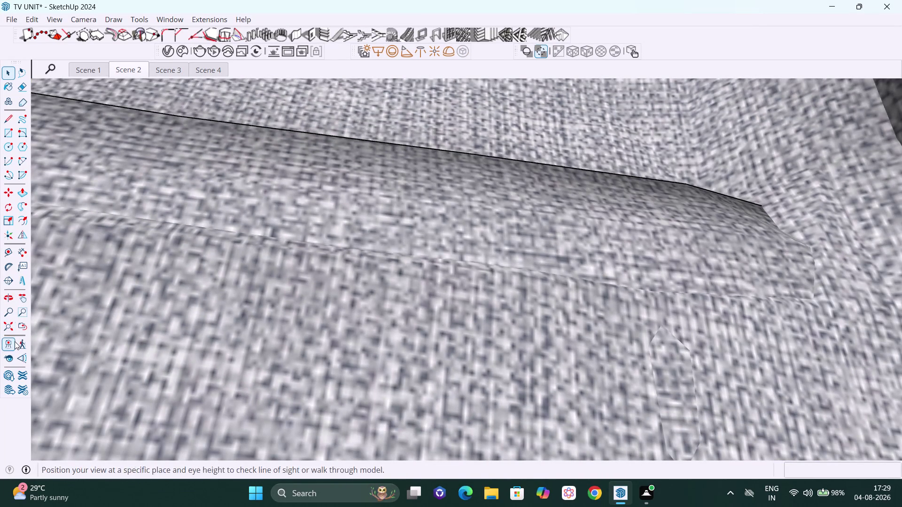
click(7, 330)
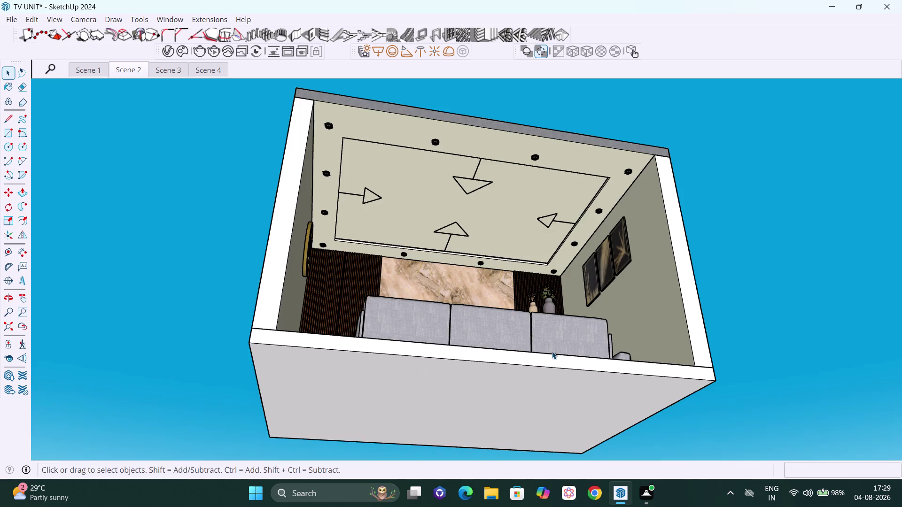
middle_drag(552, 351, 533, 400)
scroll(up, 3)
scroll(down, 3)
middle_drag(510, 388, 558, 415)
scroll(up, 3)
middle_click(492, 414)
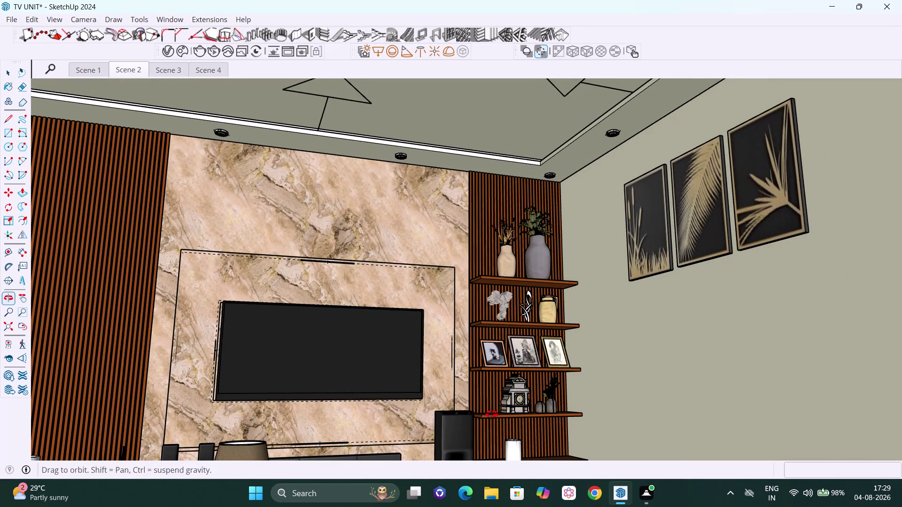
scroll(up, 3)
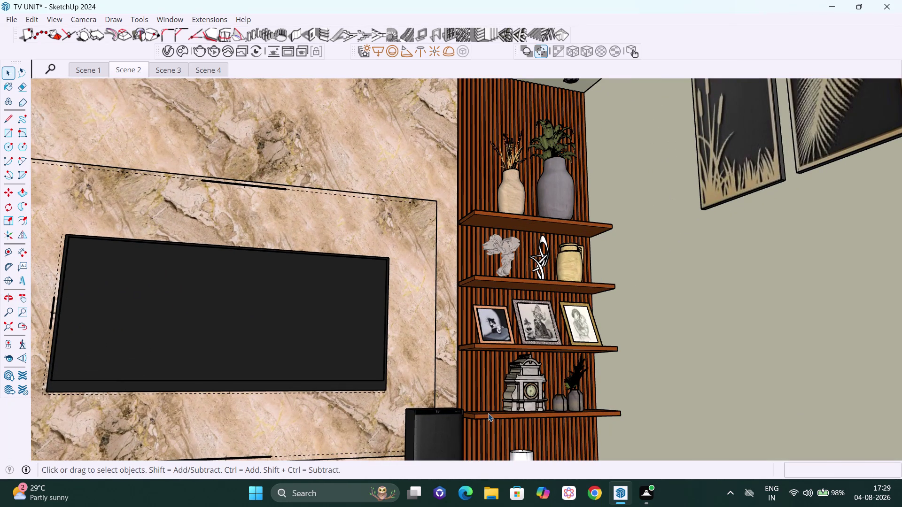
click(488, 413)
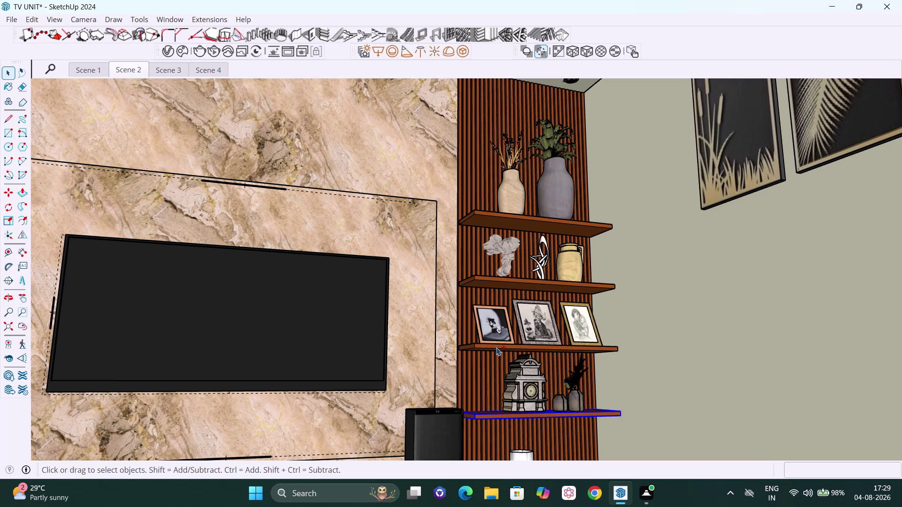
click(489, 348)
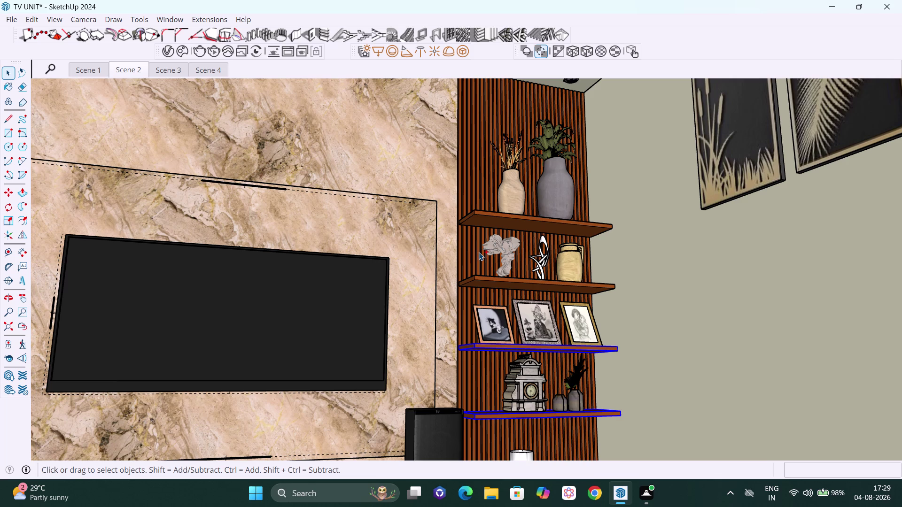
click(485, 278)
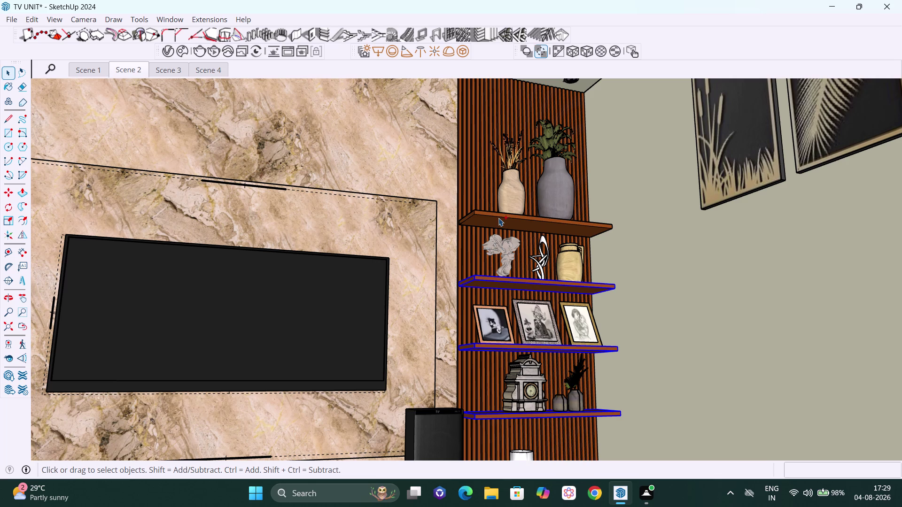
click(500, 214)
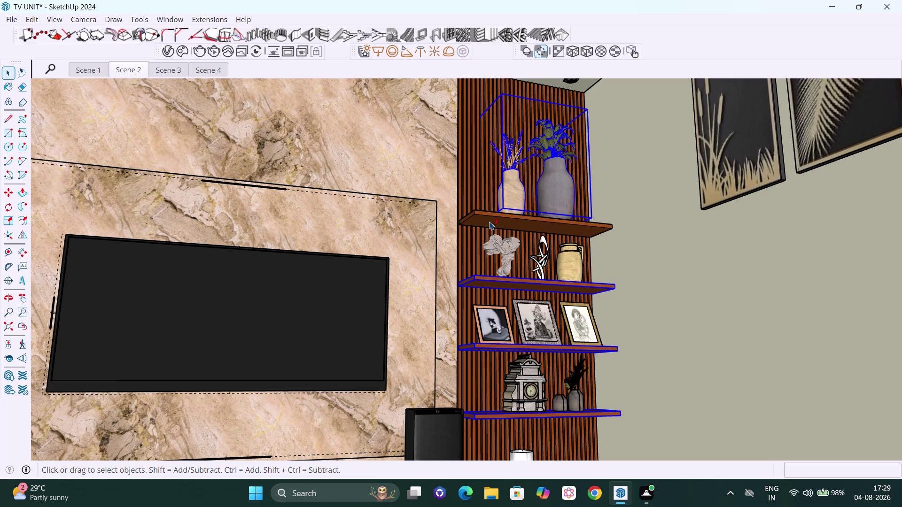
click(505, 201)
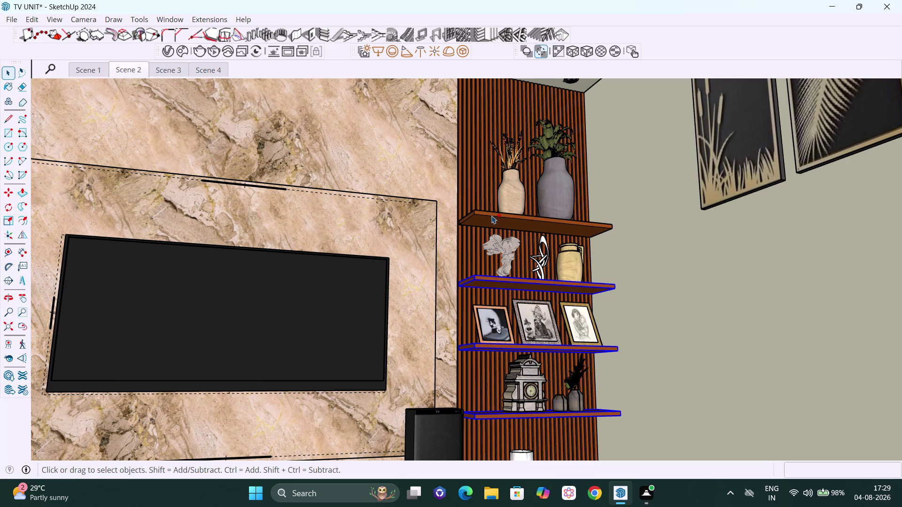
click(491, 213)
scroll(down, 3)
scroll(down, 3)
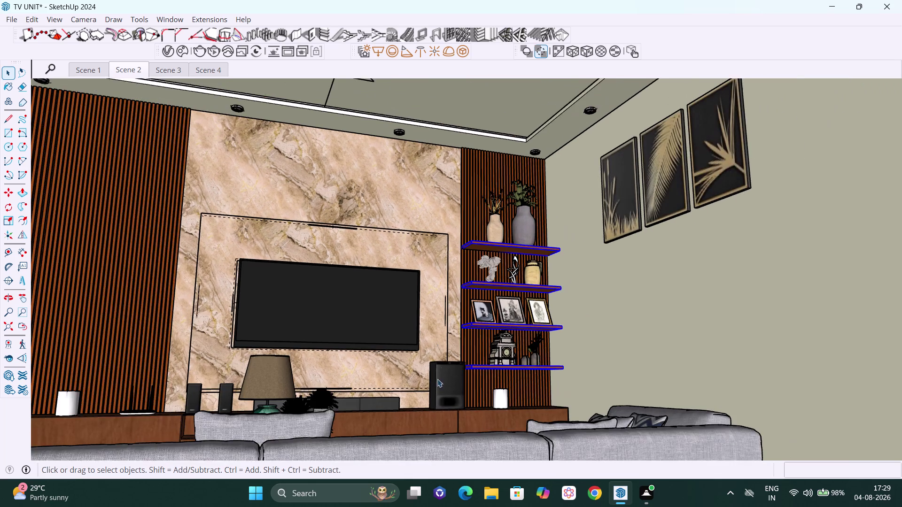
middle_drag(439, 386, 469, 418)
scroll(down, 3)
scroll(up, 3)
scroll(down, 3)
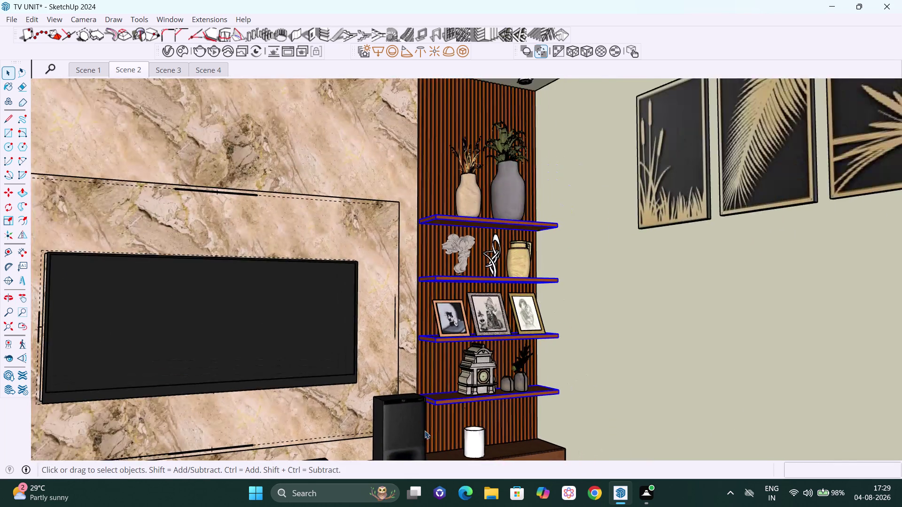
scroll(down, 3)
middle_drag(424, 429, 489, 459)
scroll(up, 3)
scroll(up, 3)
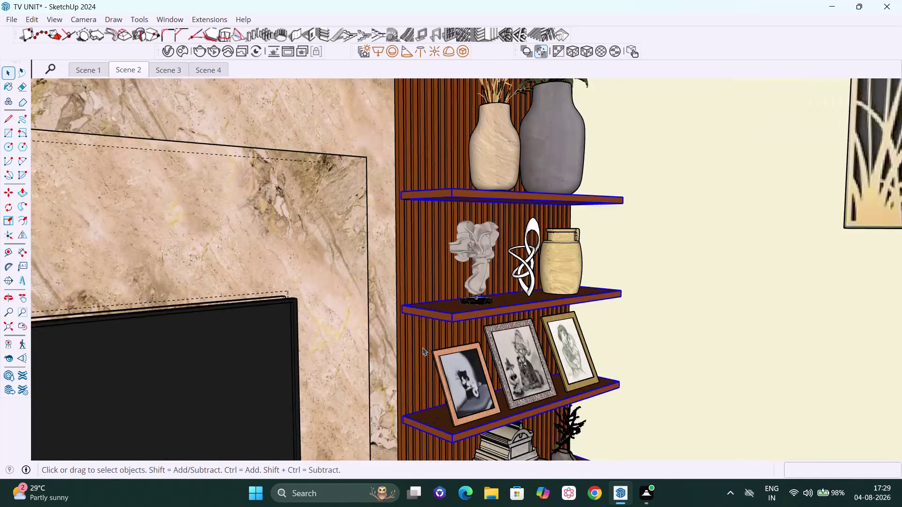
middle_drag(421, 348, 458, 369)
scroll(up, 3)
scroll(up, 3)
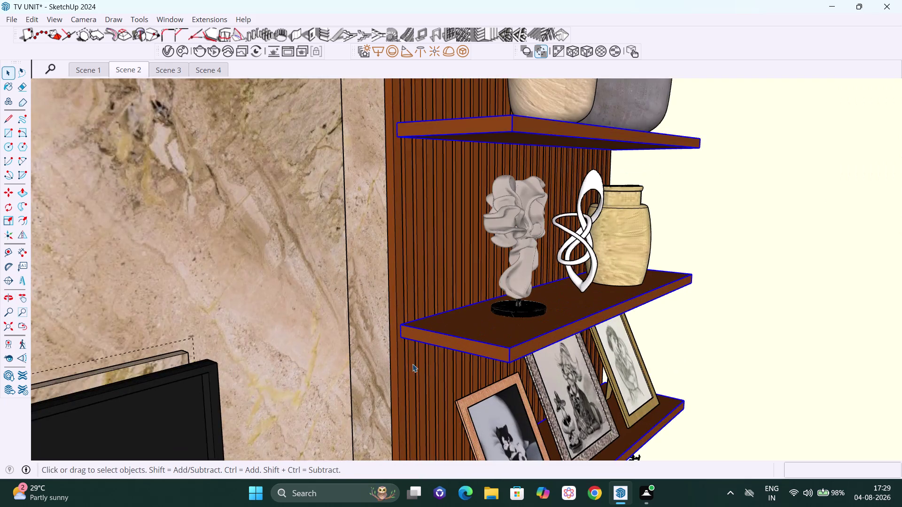
scroll(up, 3)
middle_drag(407, 374, 507, 393)
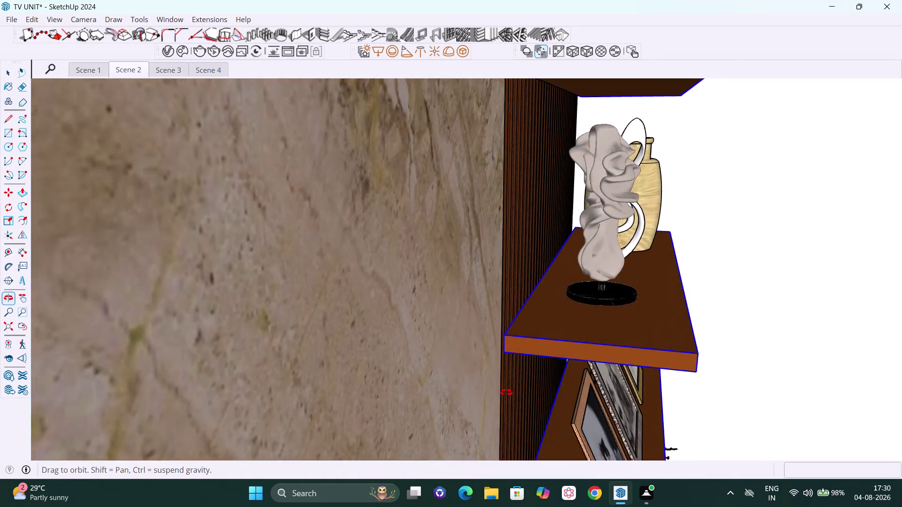
middle_drag(507, 393, 503, 388)
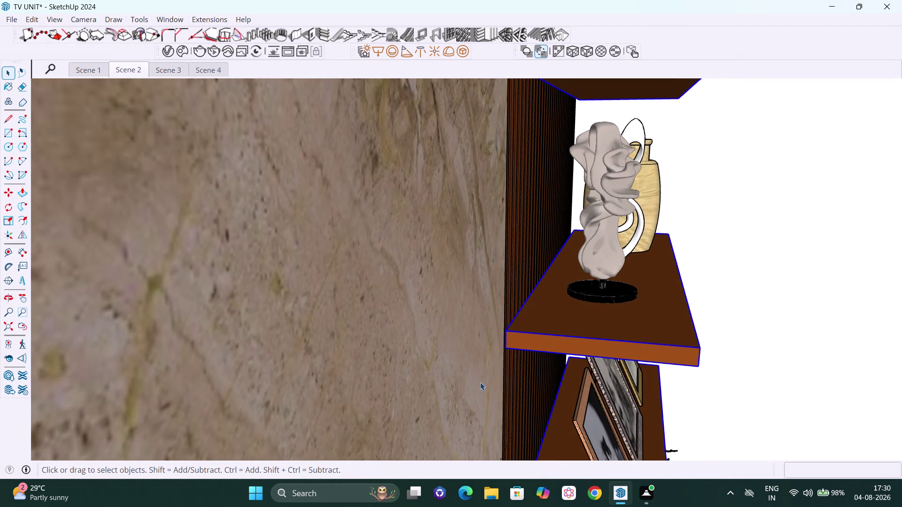
scroll(down, 3)
key(space)
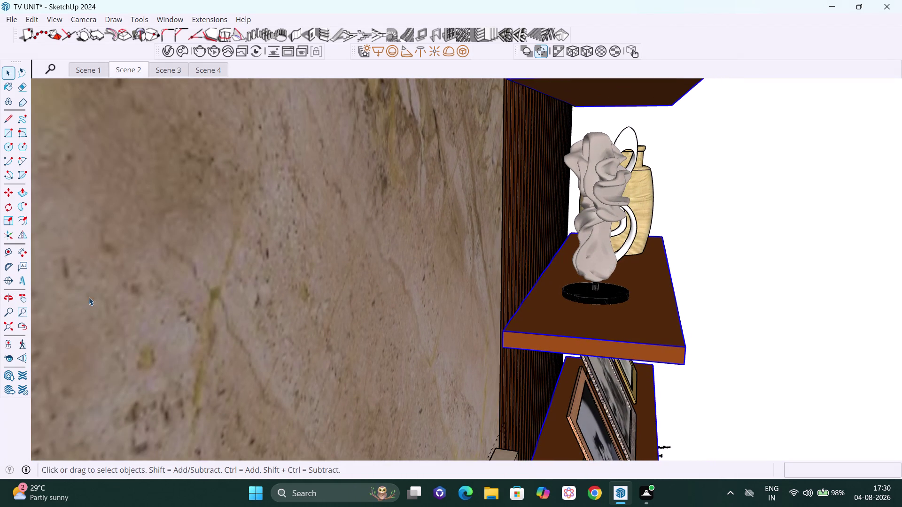
click(6, 334)
click(7, 329)
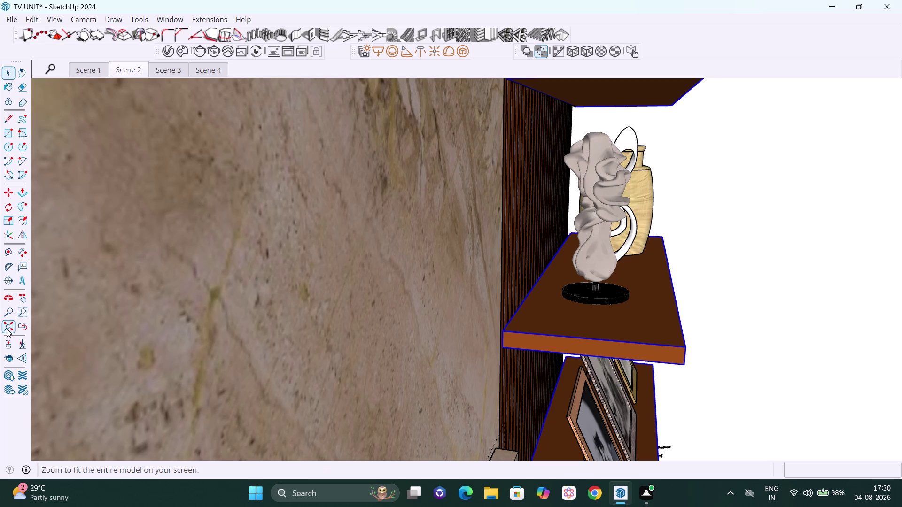
Orbit around the room to face the TV wall from above.
scroll(down, 3)
middle_drag(630, 265, 386, 316)
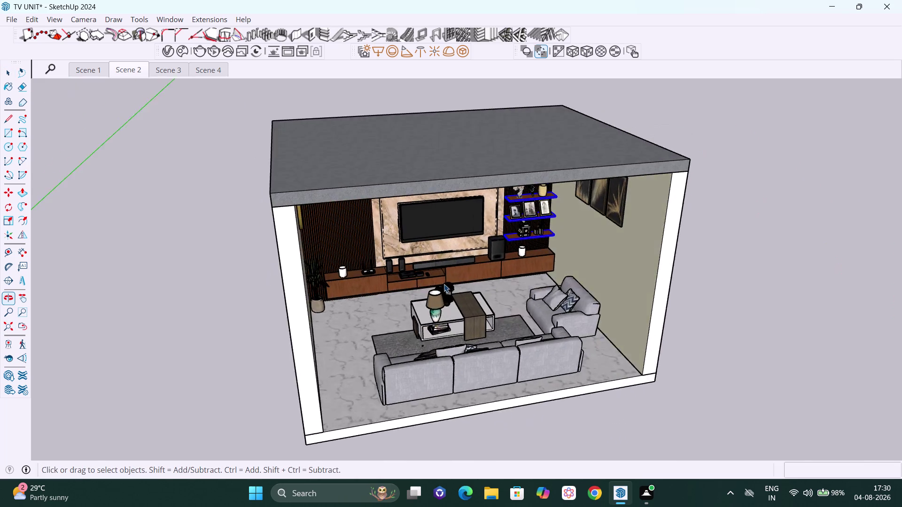
scroll(up, 3)
middle_drag(625, 229, 514, 193)
scroll(down, 3)
scroll(down, 3)
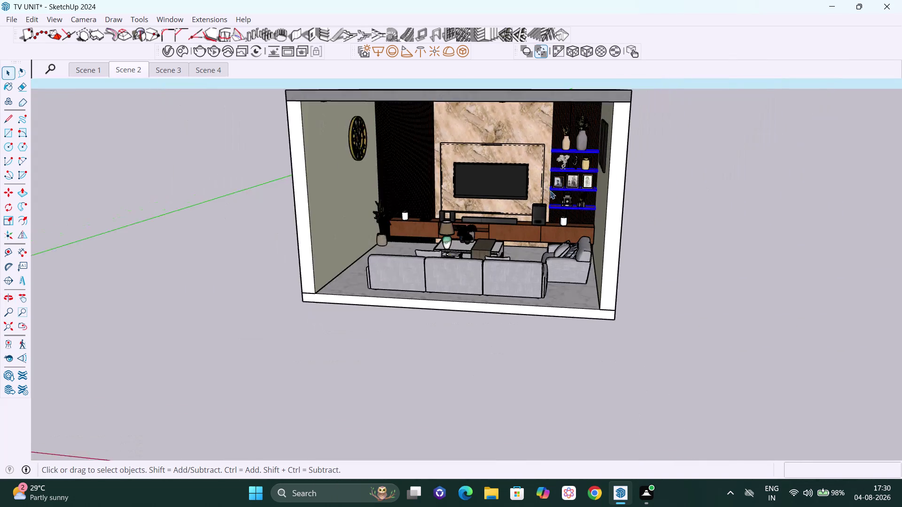
key(h)
drag(517, 244, 477, 342)
key(space)
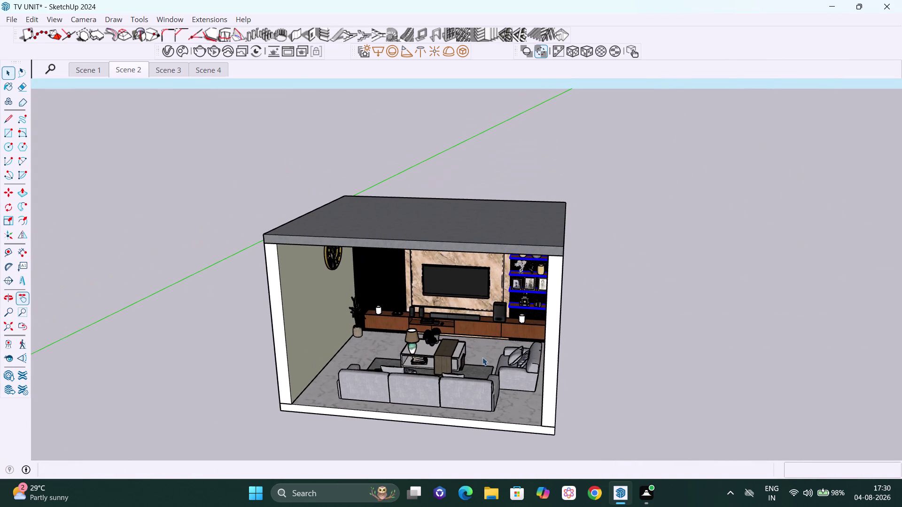
Hide the right side wall and the framed artwork beside the shelves.
click(650, 342)
click(554, 329)
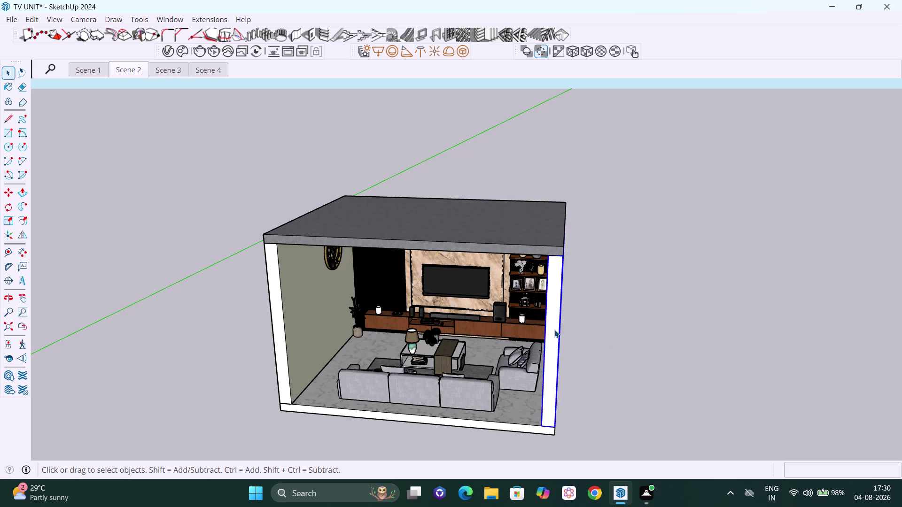
key(ctrl+h)
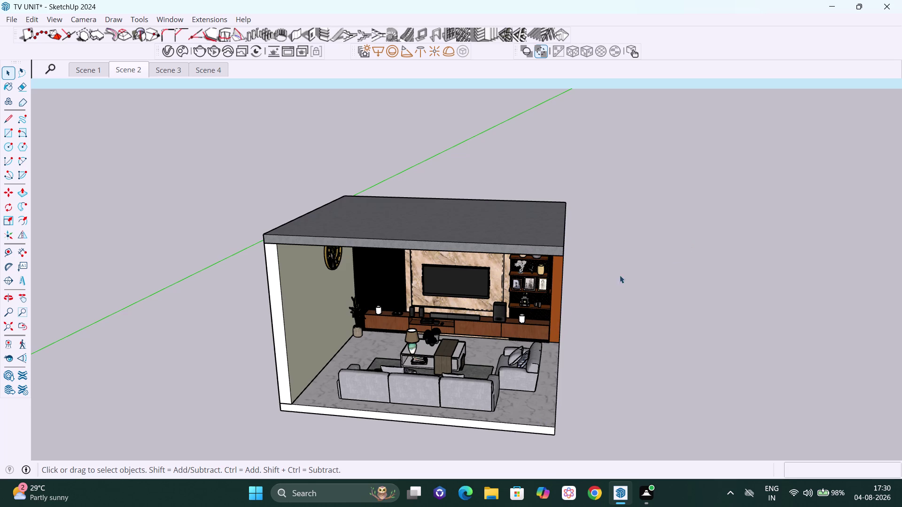
middle_drag(574, 301, 694, 250)
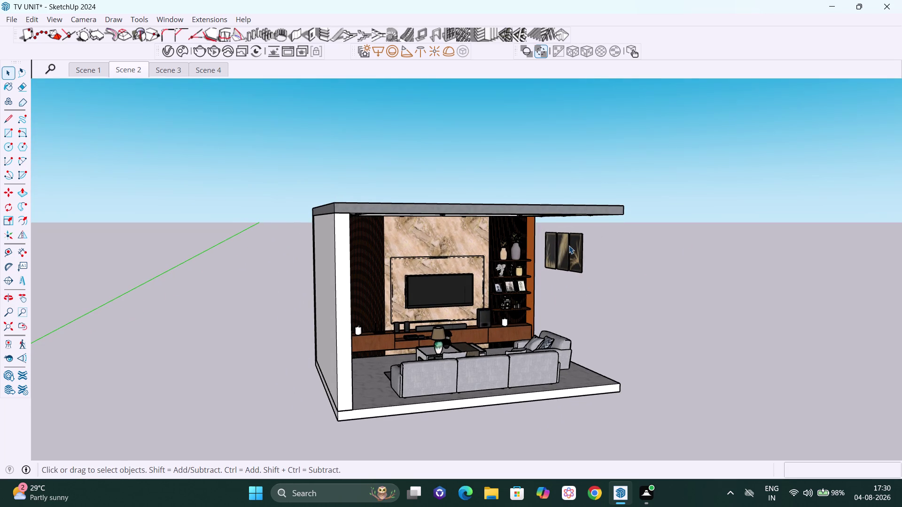
click(569, 245)
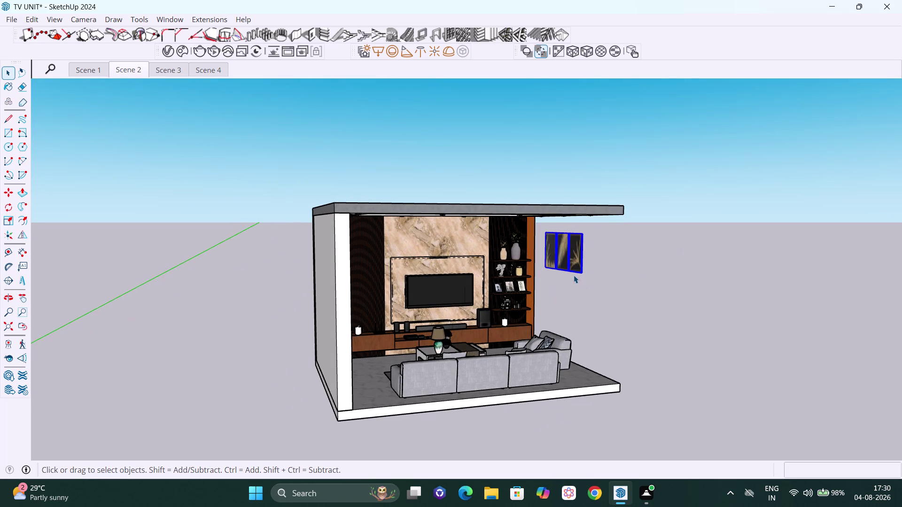
key(ctrl+h)
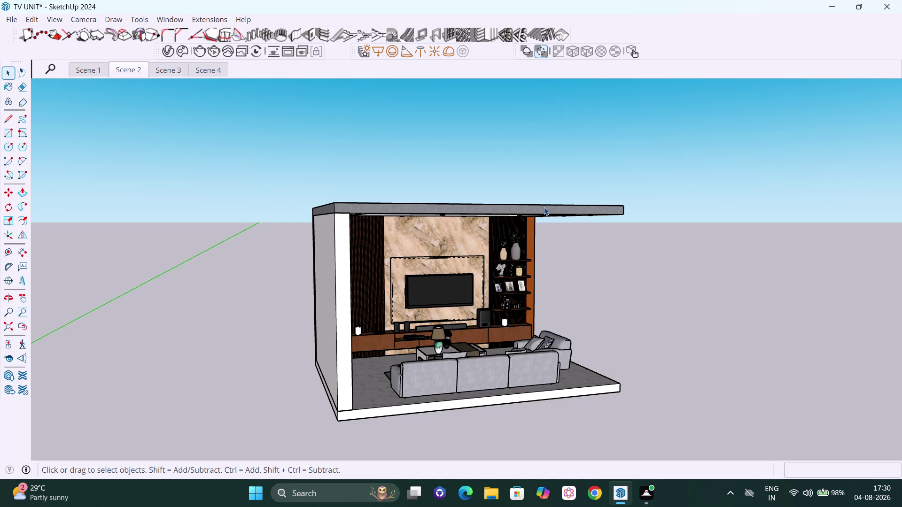
Hide the ceiling slab, then undo to bring it back.
click(544, 207)
middle_drag(601, 211, 555, 262)
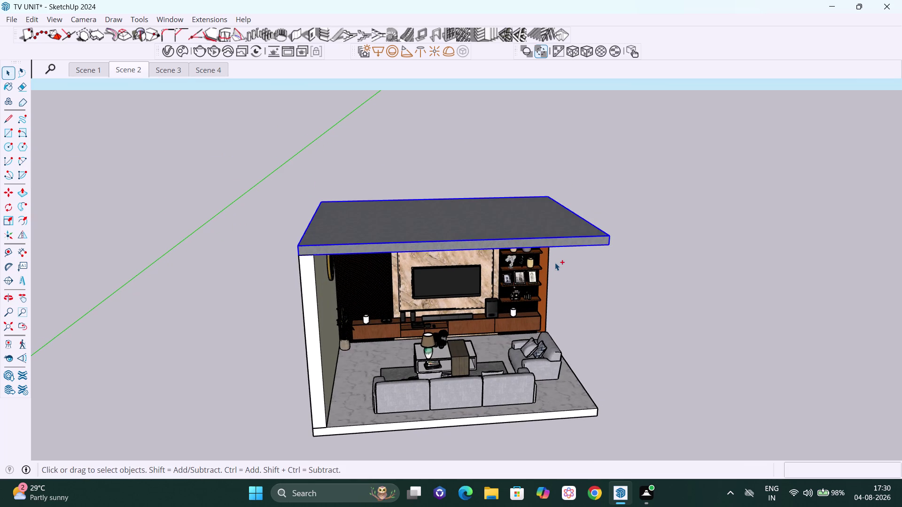
key(ctrl+h)
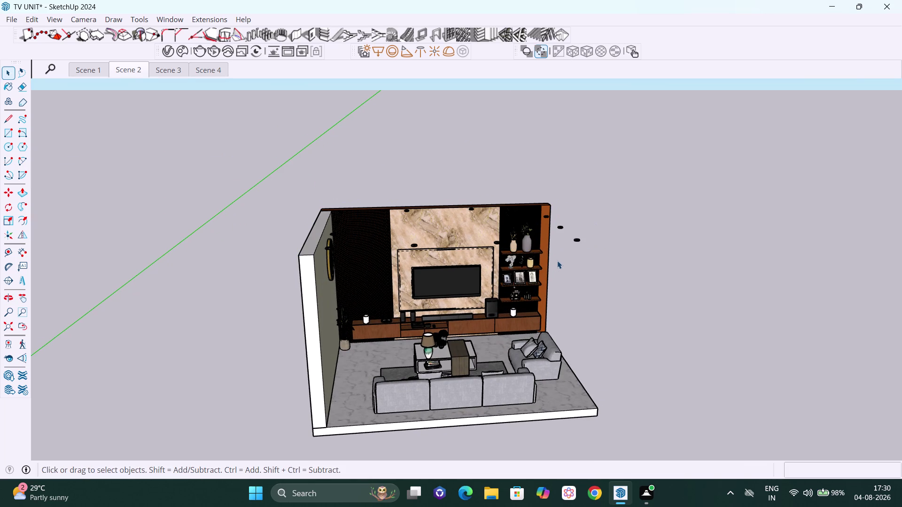
key(ctrl+z)
middle_drag(539, 241, 532, 204)
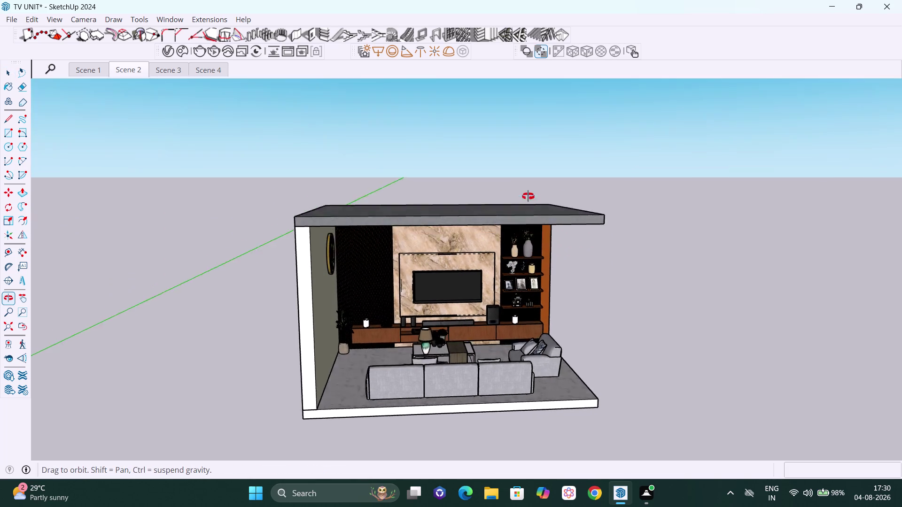
middle_drag(531, 204, 355, 168)
scroll(down, 3)
middle_drag(559, 277, 525, 284)
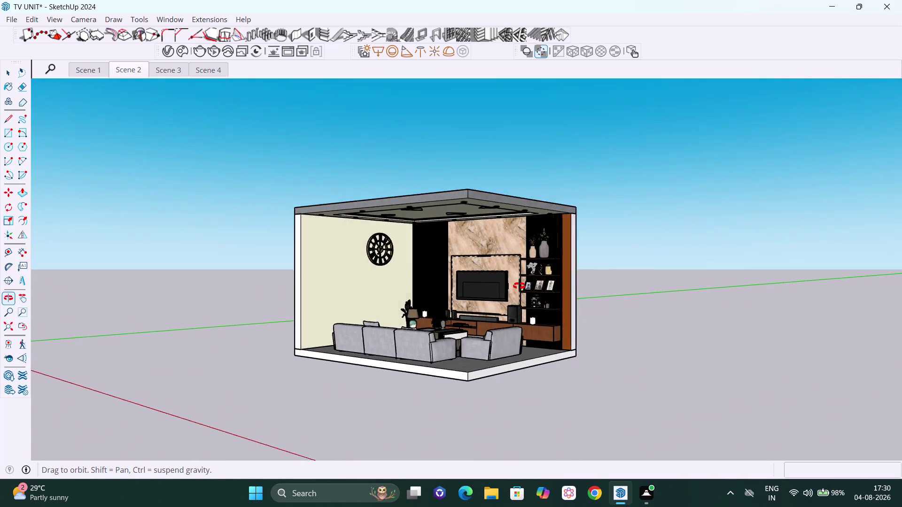
middle_drag(525, 284, 409, 336)
scroll(up, 3)
scroll(up, 3)
scroll(up, 3)
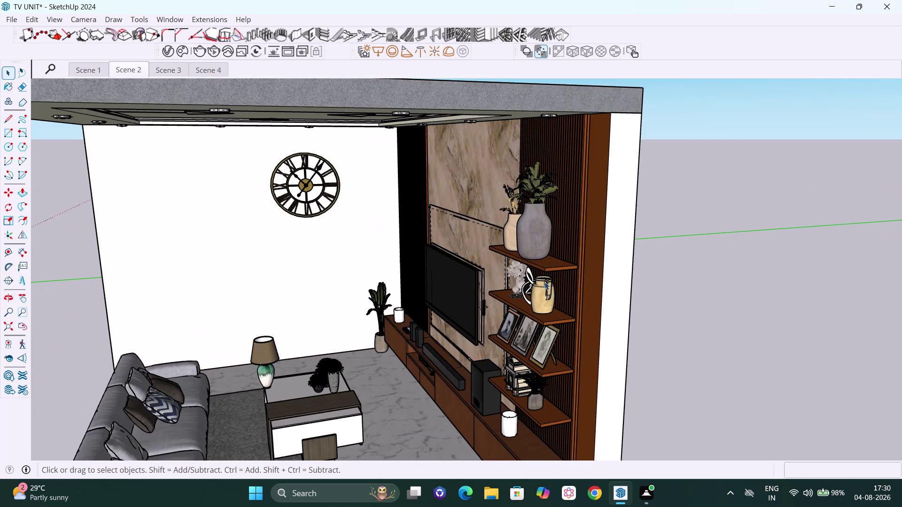
scroll(up, 3)
middle_drag(532, 308, 511, 303)
scroll(up, 3)
scroll(up, 3)
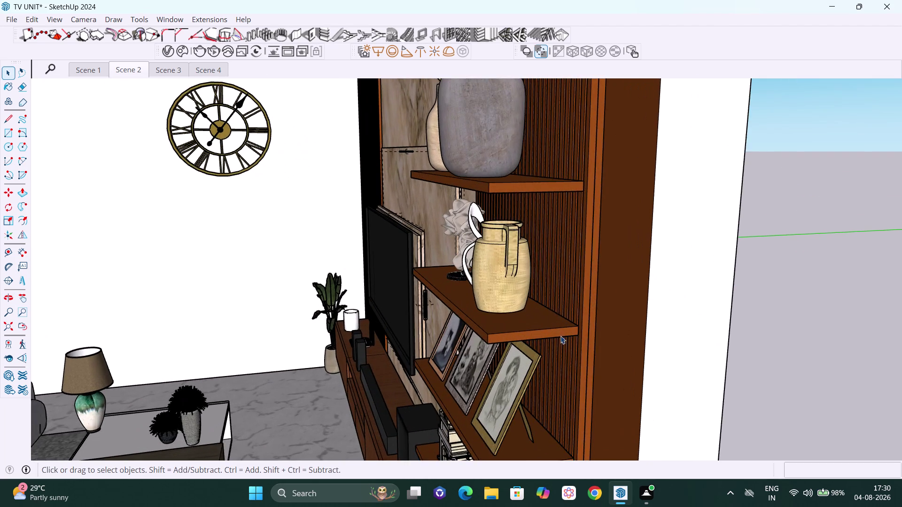
scroll(up, 3)
middle_drag(561, 330, 489, 314)
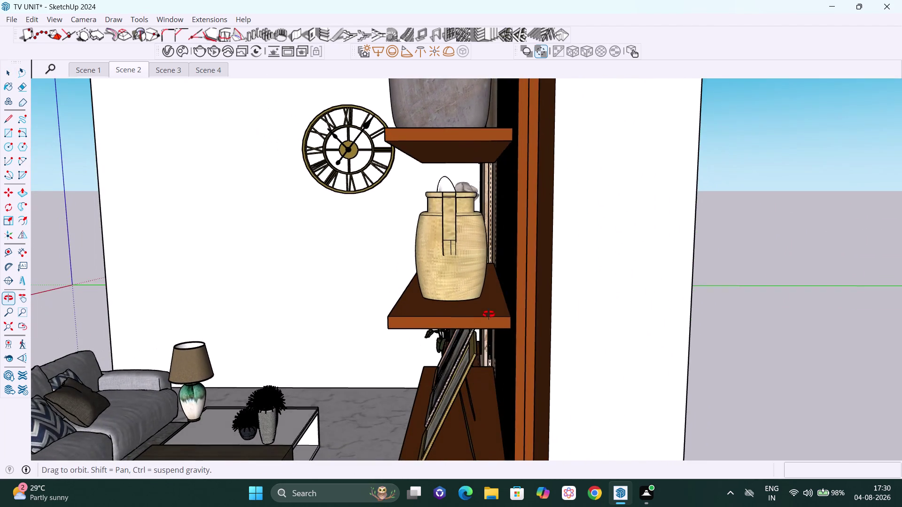
middle_drag(488, 314, 495, 331)
scroll(up, 3)
middle_drag(524, 163, 525, 211)
scroll(up, 3)
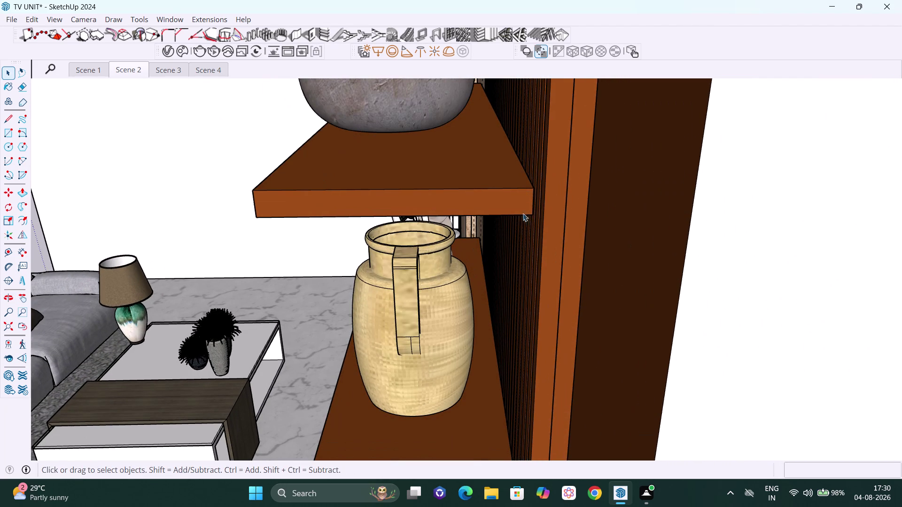
middle_drag(538, 200, 515, 196)
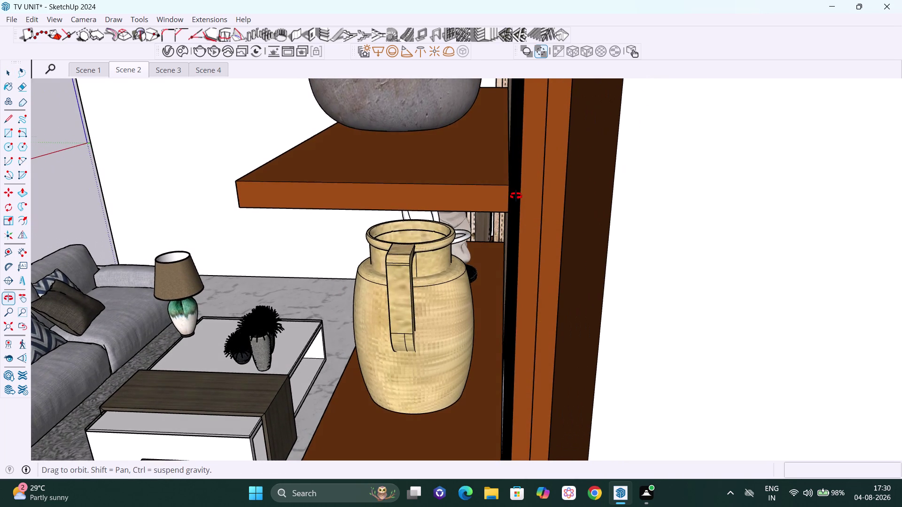
middle_drag(516, 197, 515, 195)
click(494, 194)
Select the jar shelf, the lower shelf and the vase shelf beside the TV wall.
scroll(down, 3)
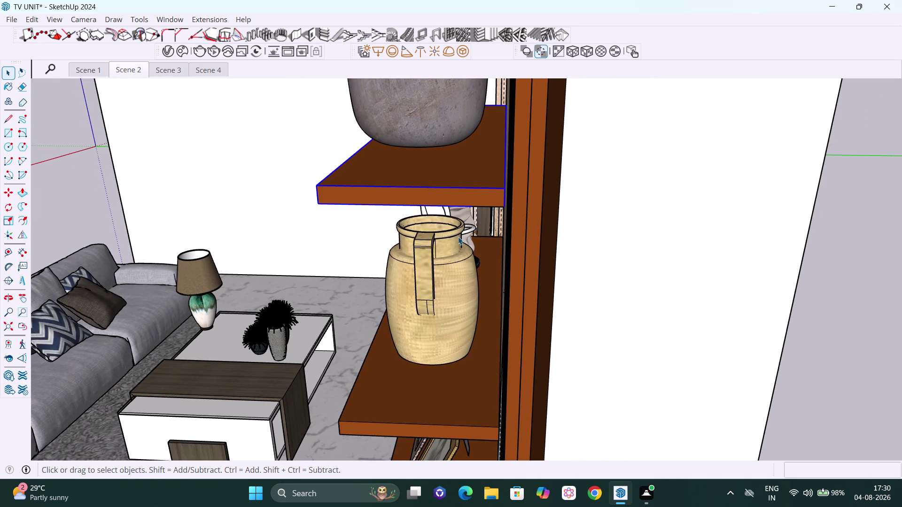
key(h)
drag(448, 294, 507, 116)
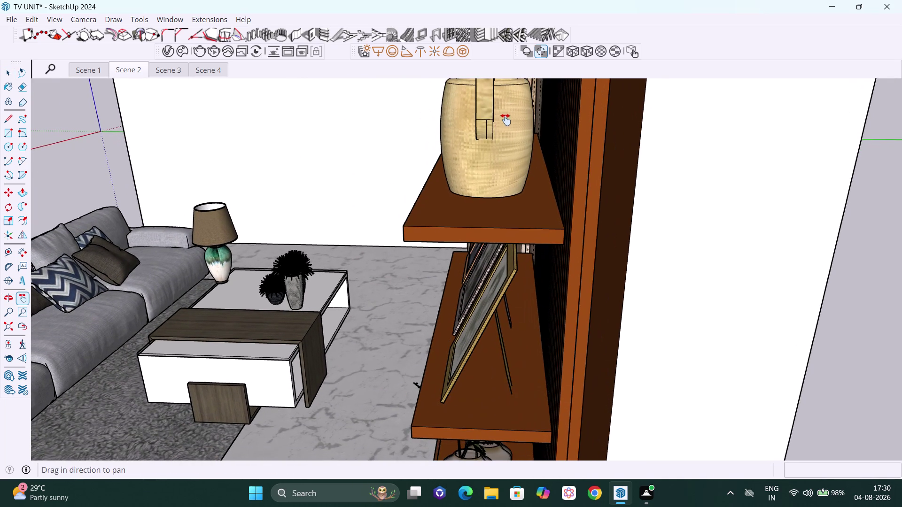
key(Escape)
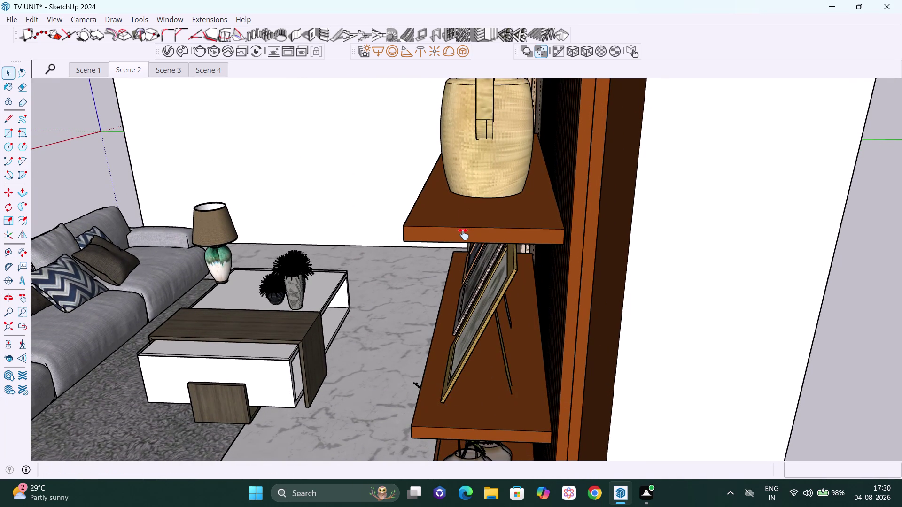
click(461, 230)
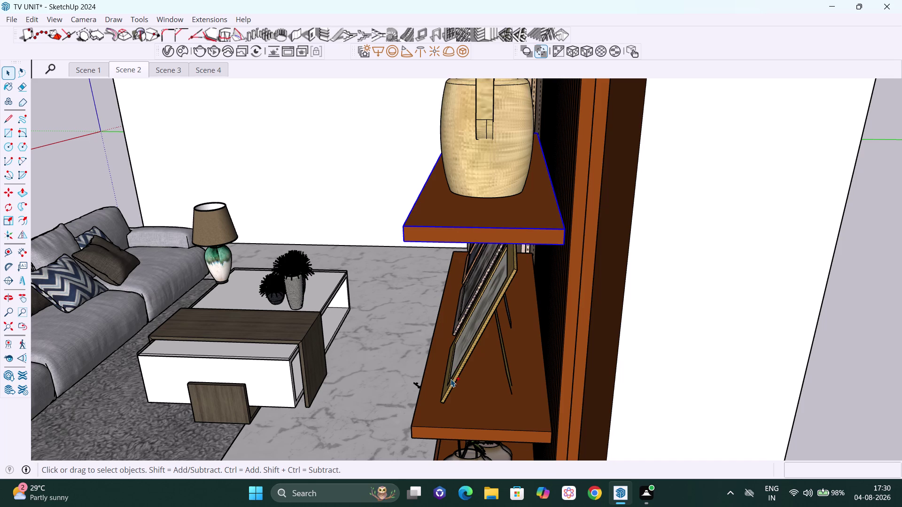
click(446, 431)
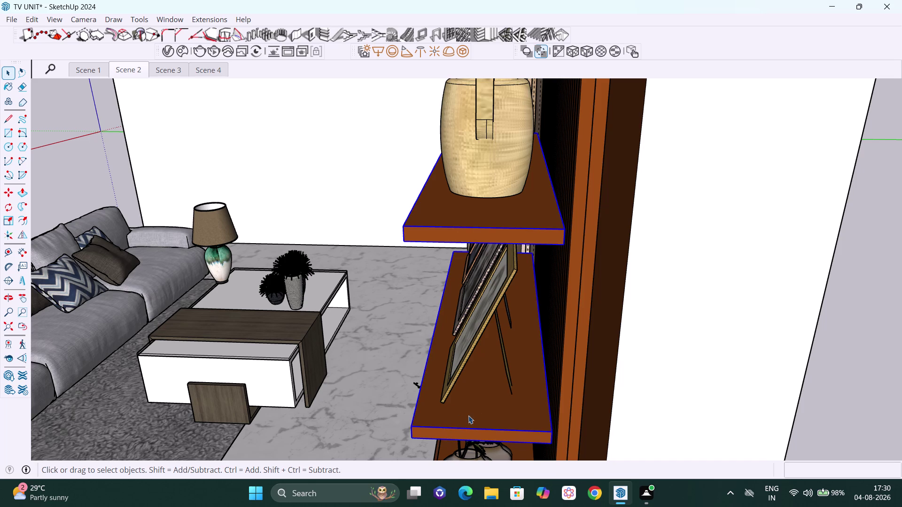
key(h)
drag(520, 402, 532, 235)
scroll(down, 3)
drag(537, 318, 553, 239)
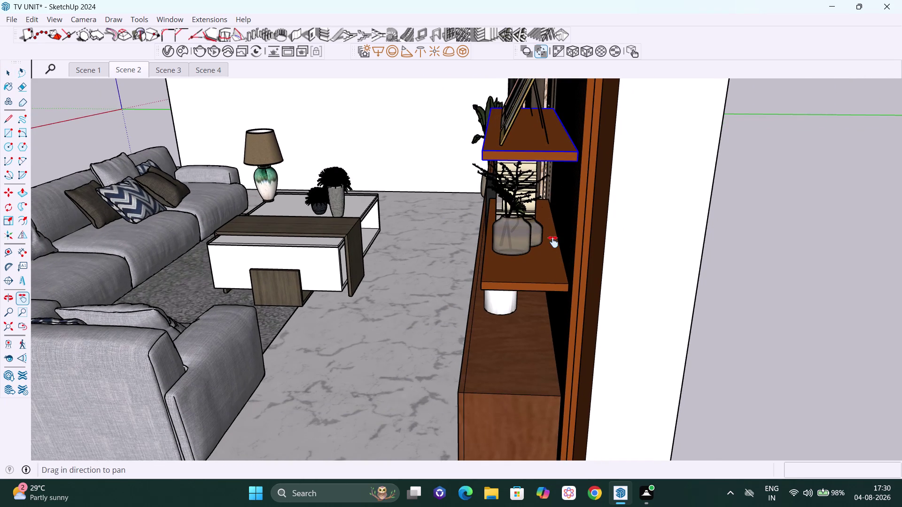
middle_drag(559, 262, 560, 244)
key(Escape)
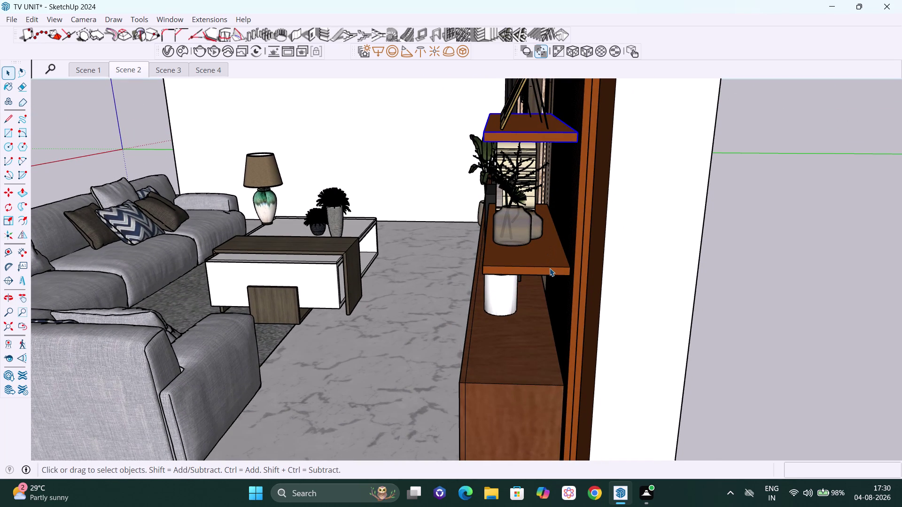
click(550, 268)
middle_drag(563, 248, 551, 251)
scroll(up, 3)
middle_click(558, 262)
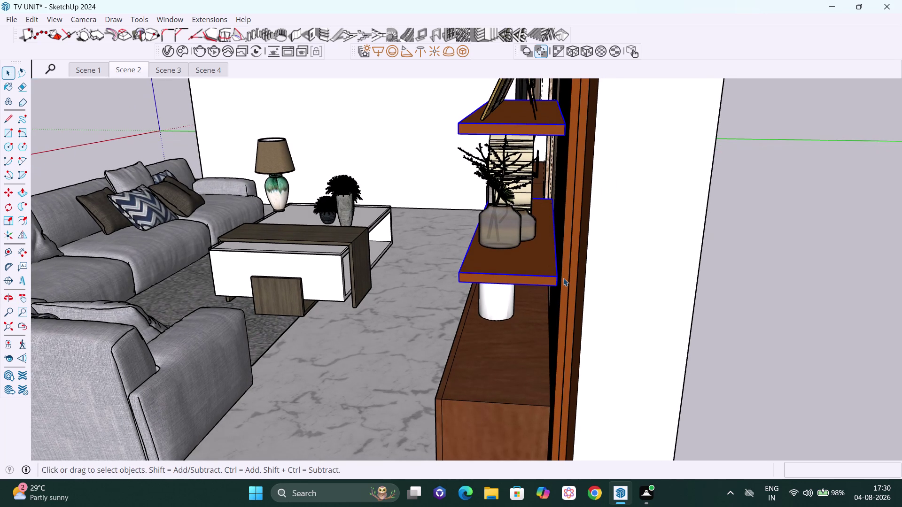
Copy the selected shelves 10 mm toward the side panel, then clear the selection.
key(m)
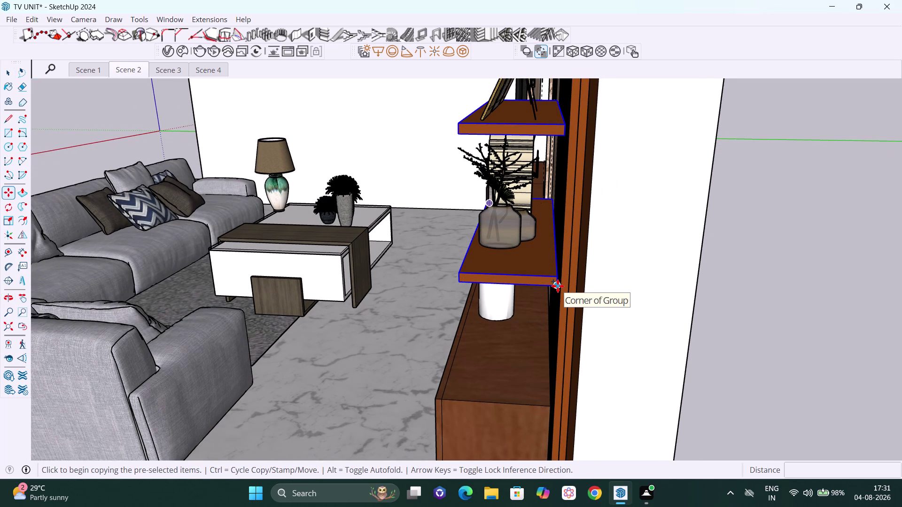
click(557, 286)
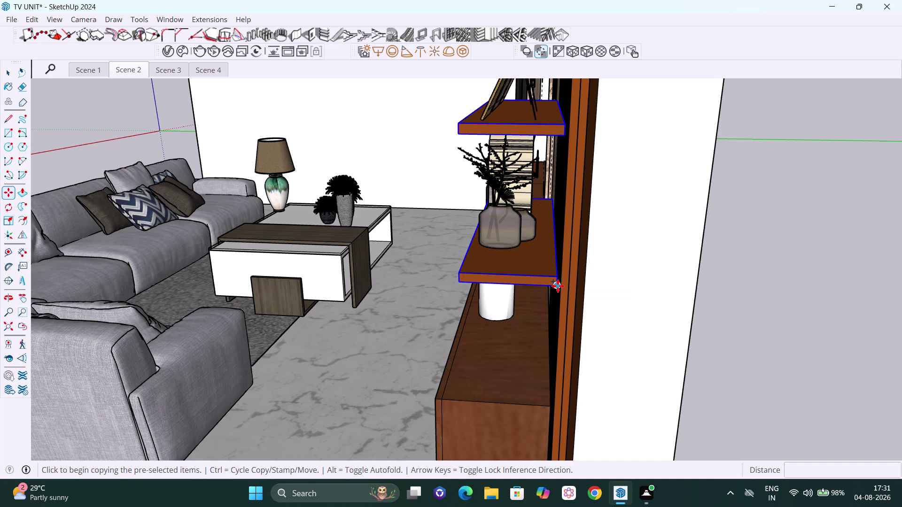
key(Right)
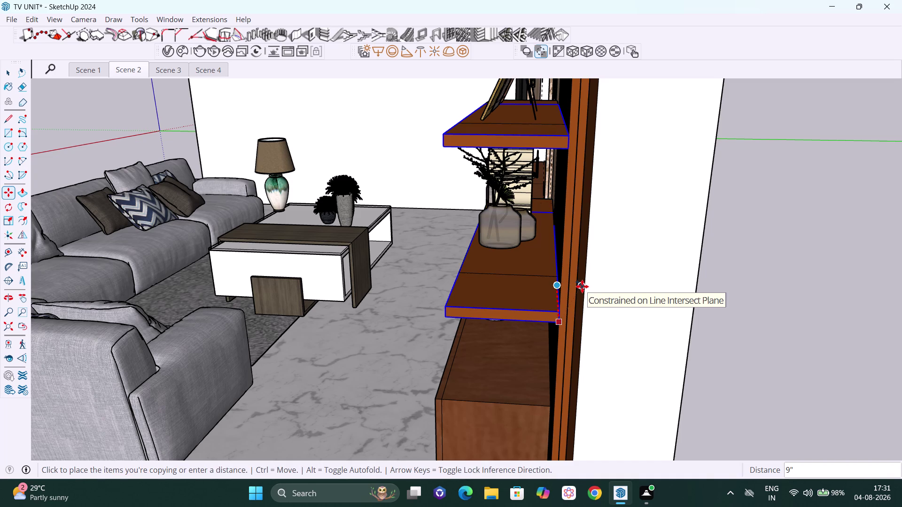
key(Left)
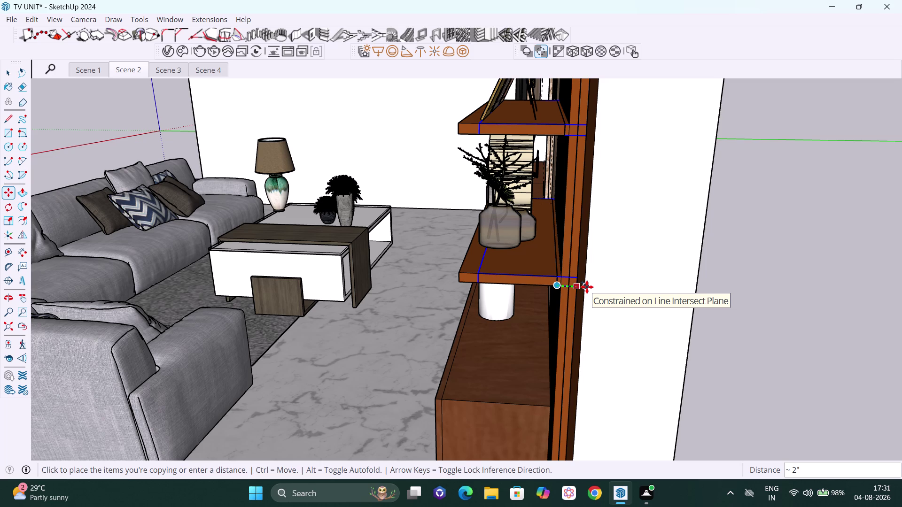
text(10)
text(mm)
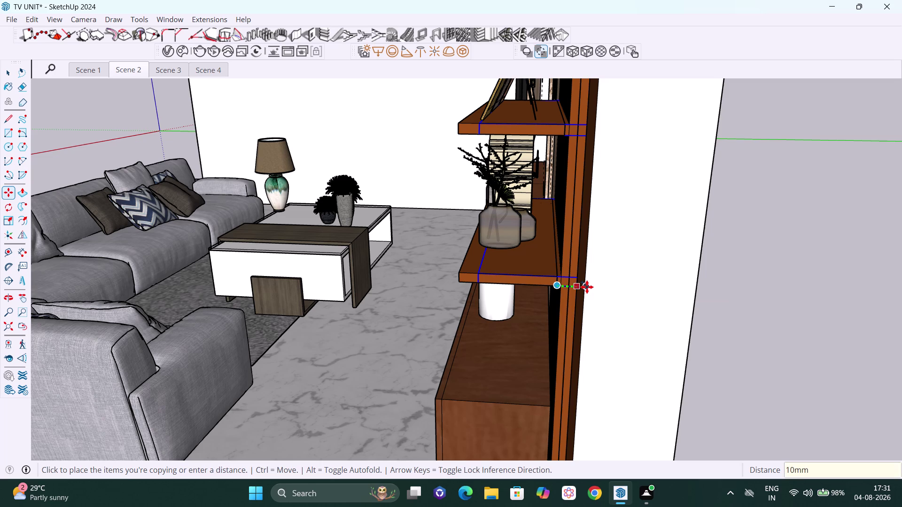
key(Return)
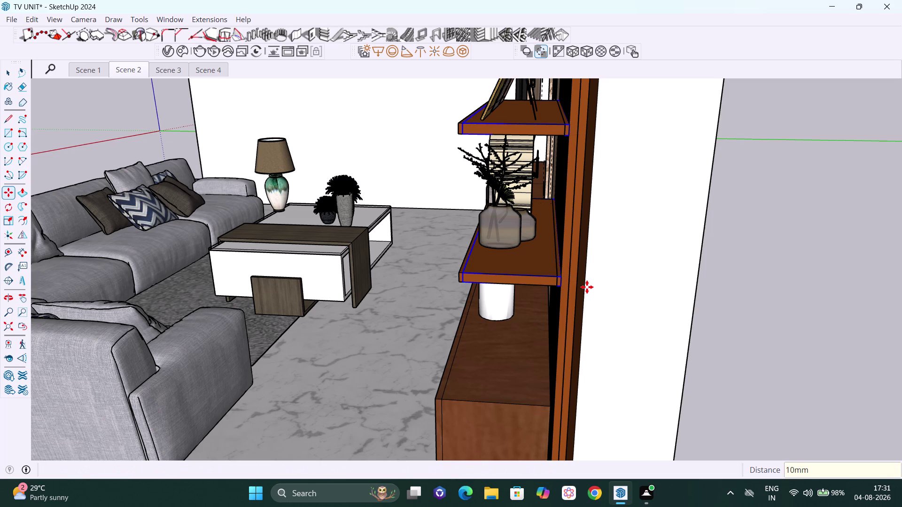
key(space)
click(759, 288)
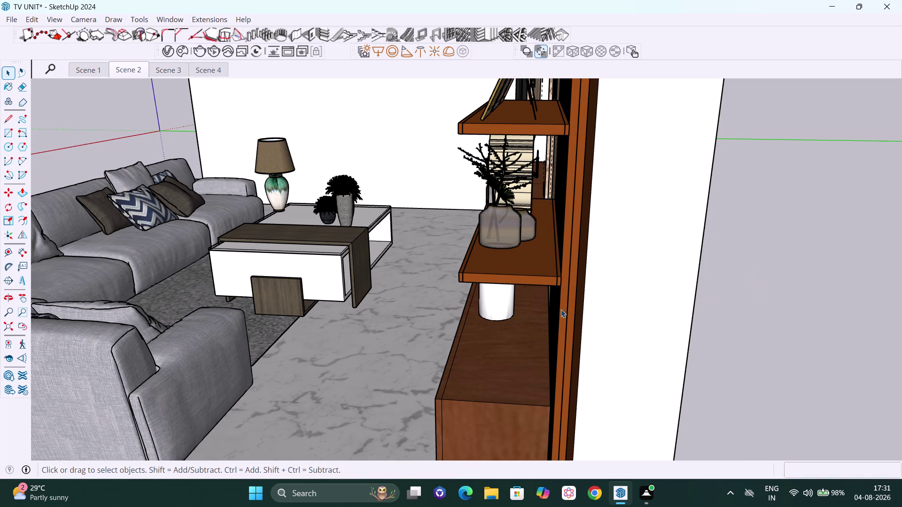
middle_drag(533, 310, 657, 269)
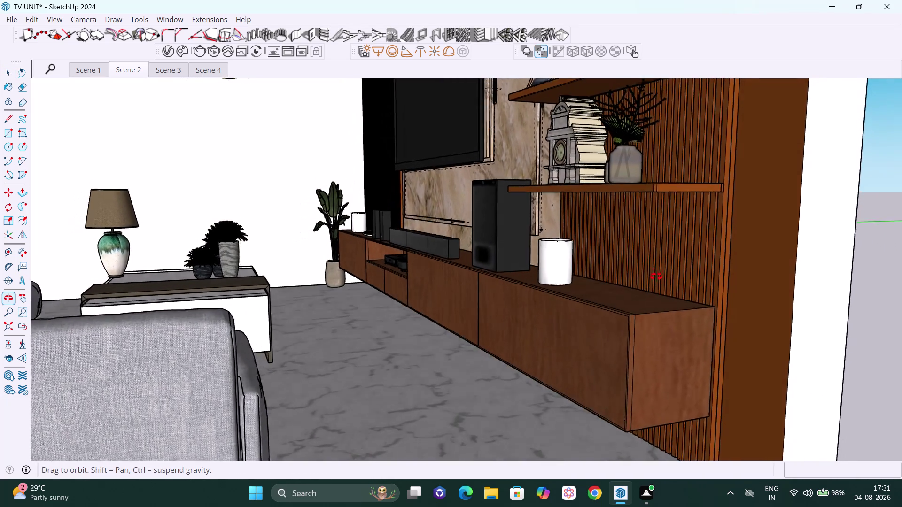
Undo the shelf copy and select the lower, middle and upper wall shelves.
middle_drag(657, 270, 632, 357)
scroll(down, 3)
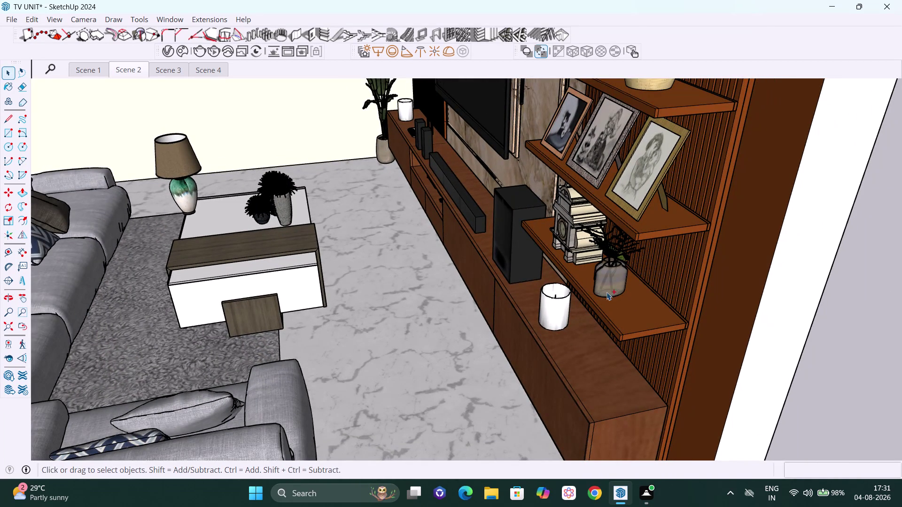
key(ctrl+z)
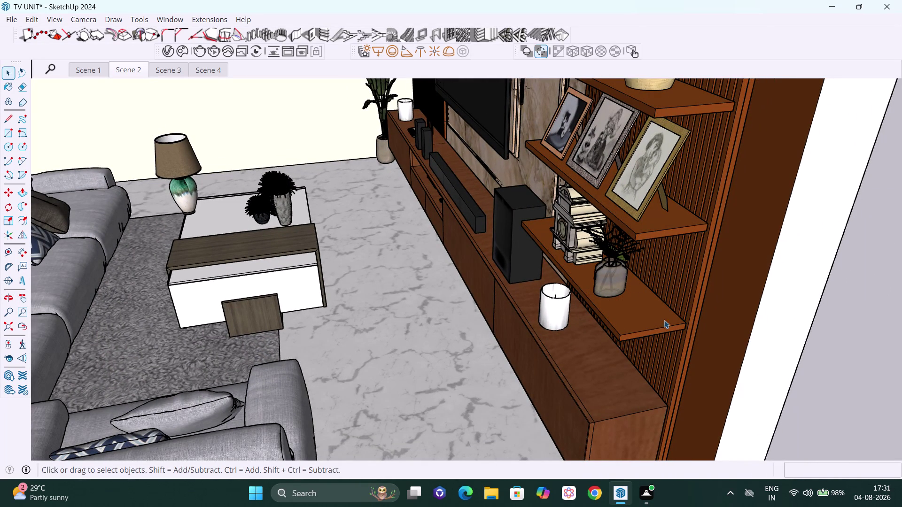
click(651, 329)
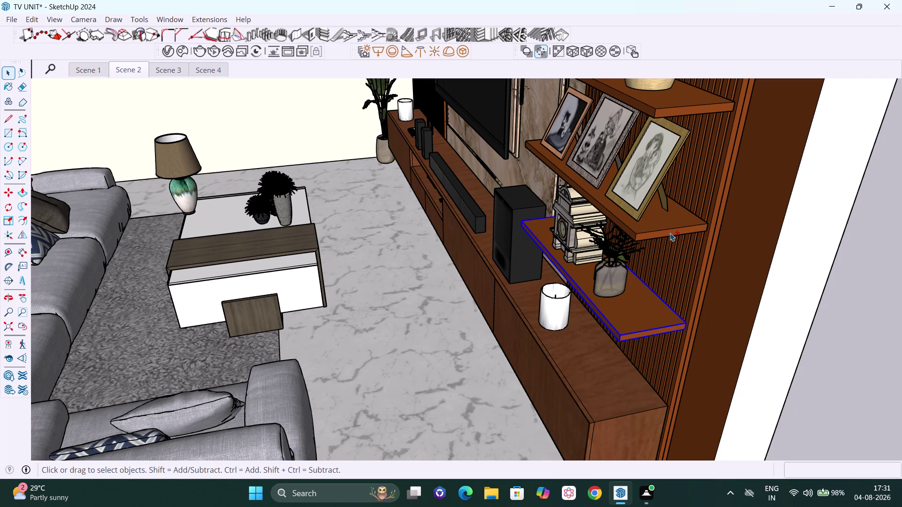
click(670, 233)
click(672, 114)
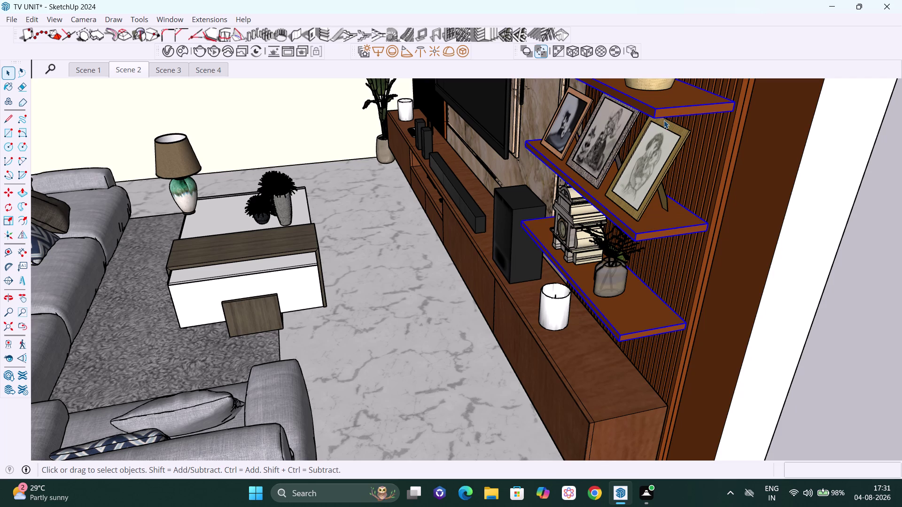
Pan and orbit to where the shelves' back edges meet the tall side panel.
key(h)
drag(649, 120, 568, 322)
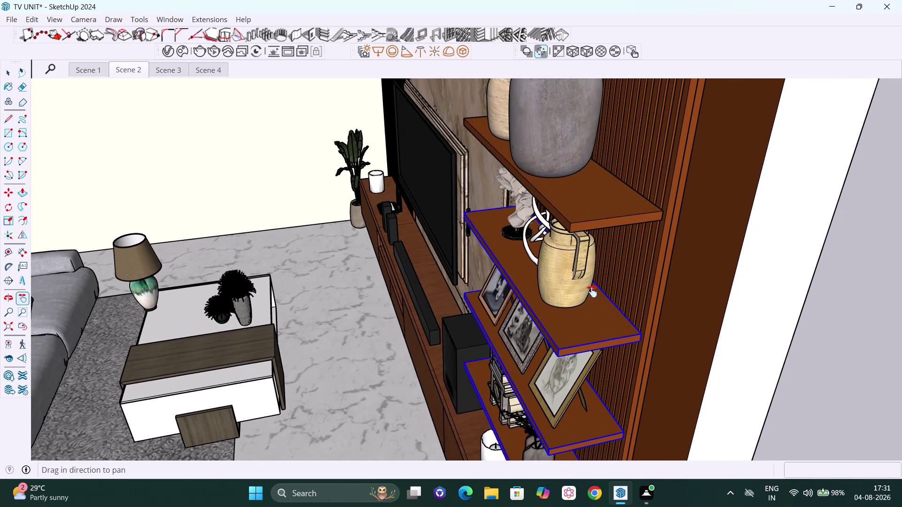
key(Escape)
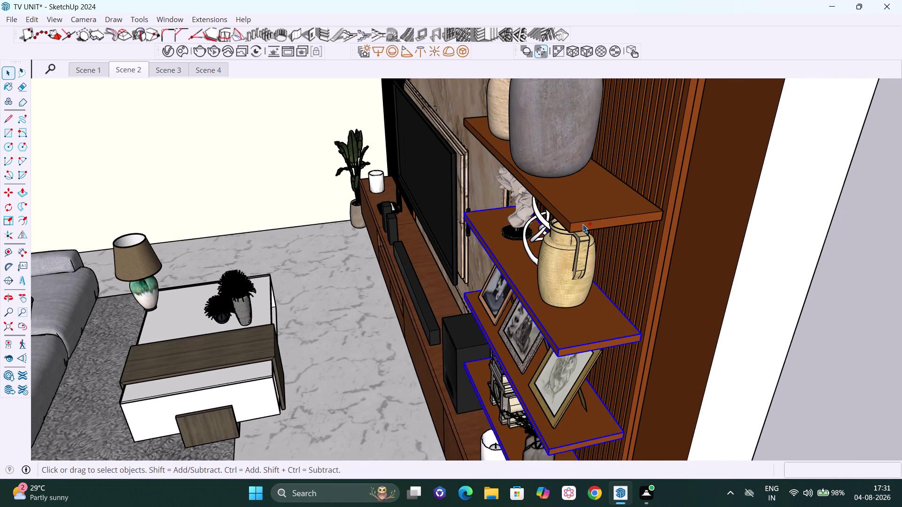
click(582, 224)
scroll(down, 3)
middle_drag(637, 234, 547, 242)
scroll(up, 3)
scroll(up, 3)
middle_drag(576, 267, 568, 245)
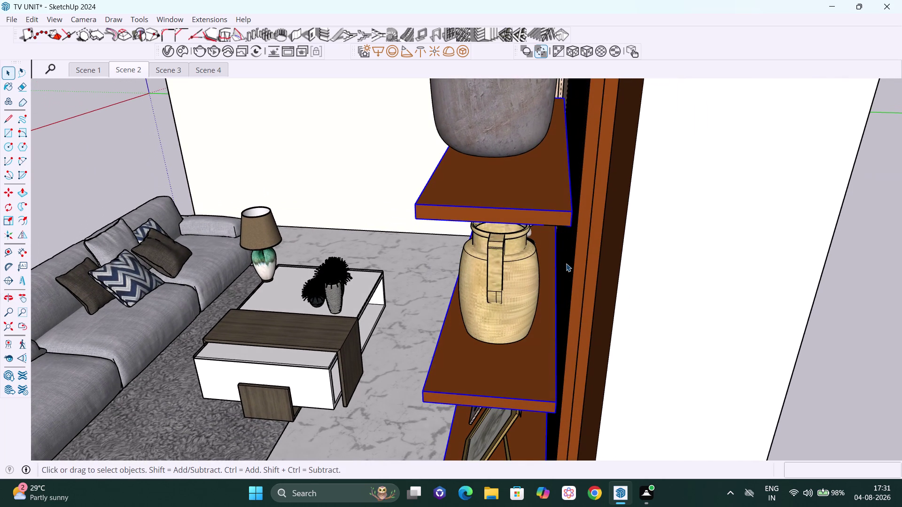
Move the three selected shelves 10 mm against the tall side panel.
key(m)
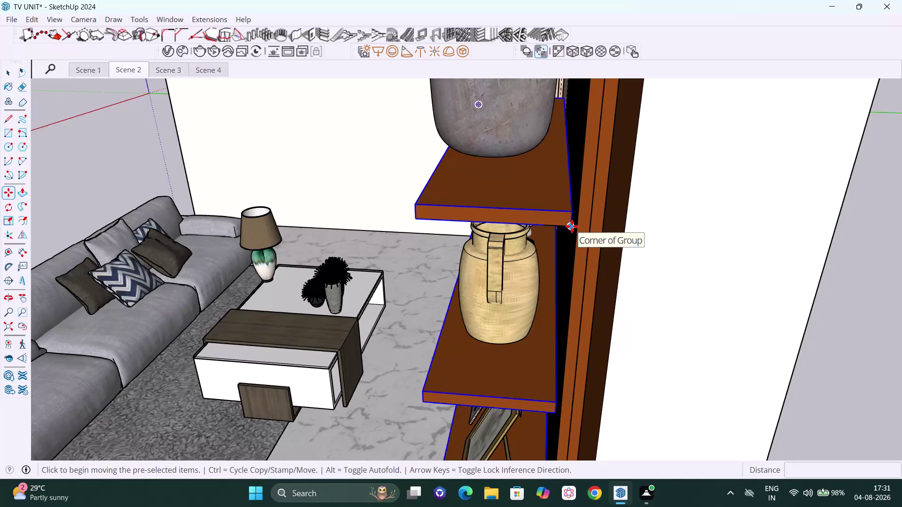
click(571, 226)
key(Left)
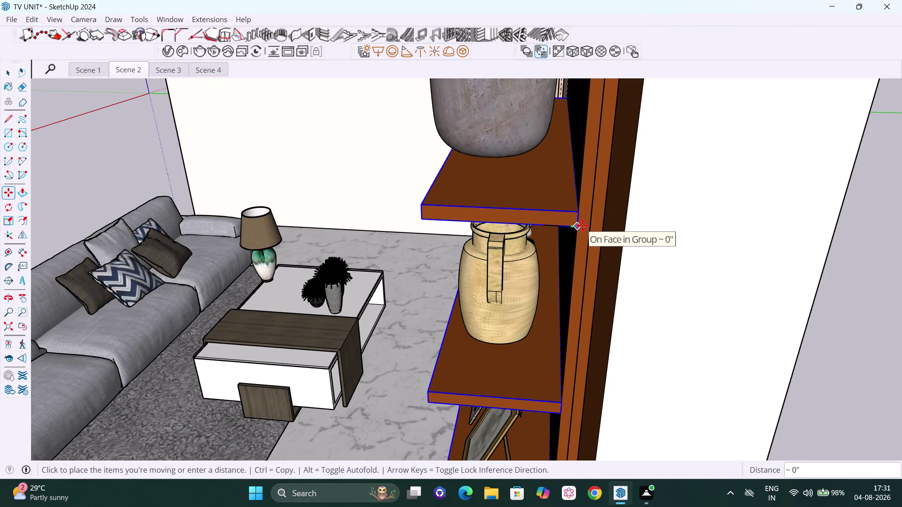
text(10mm)
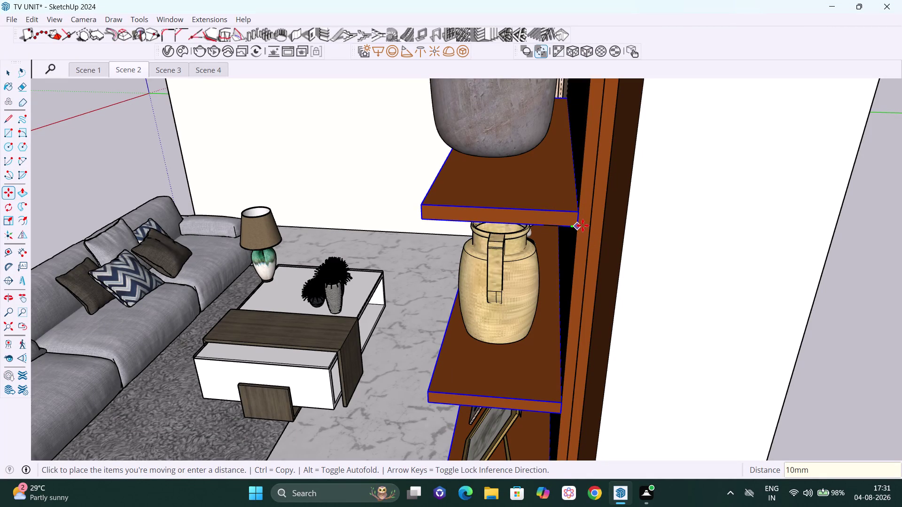
key(Return)
key(space)
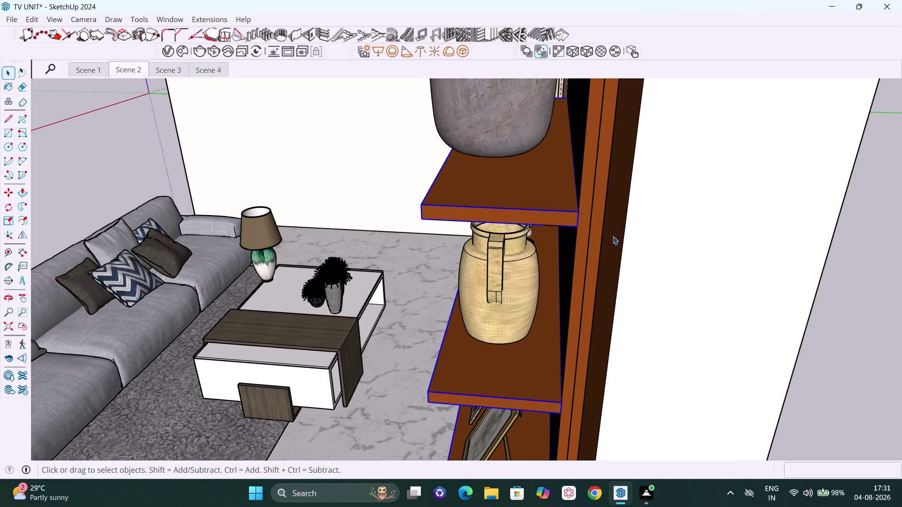
scroll(down, 3)
click(772, 278)
scroll(down, 3)
scroll(down, 3)
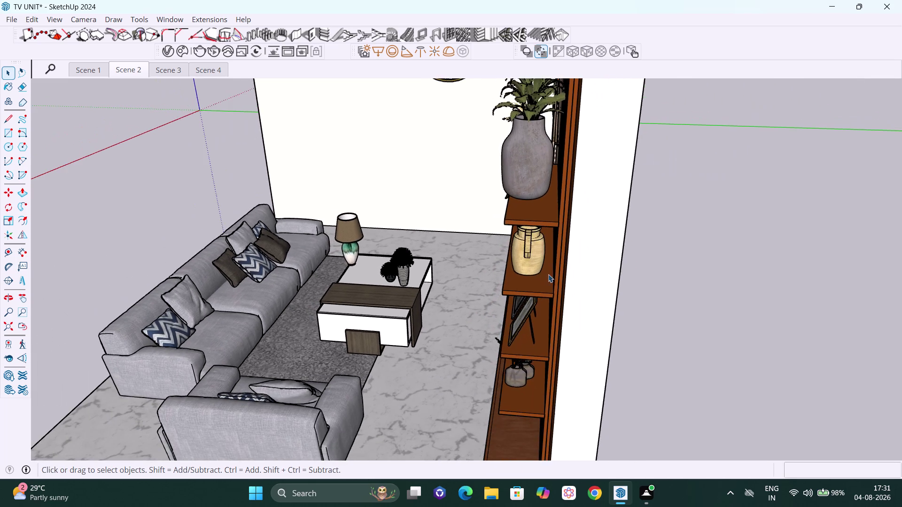
Orbit and zoom to a close front view of the upper shelves with the sculpture and jug.
middle_drag(537, 311, 695, 209)
scroll(up, 3)
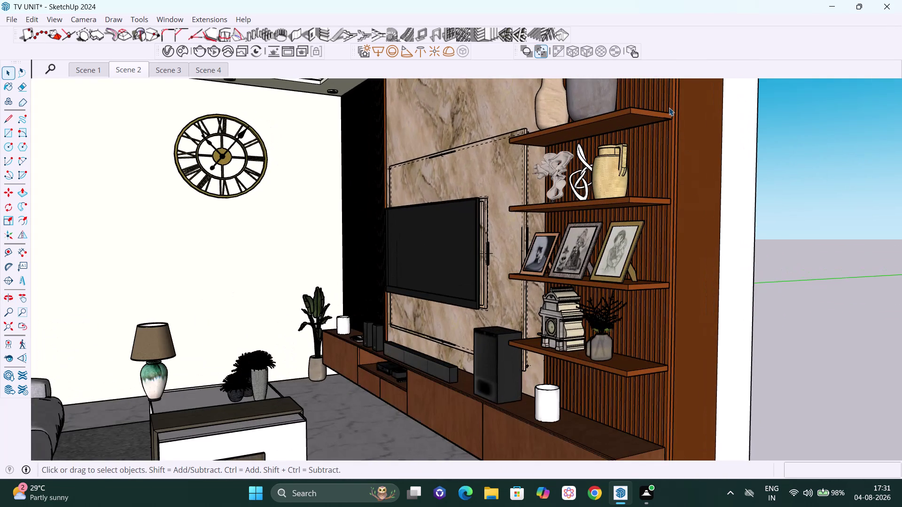
middle_drag(657, 137, 797, 106)
scroll(up, 3)
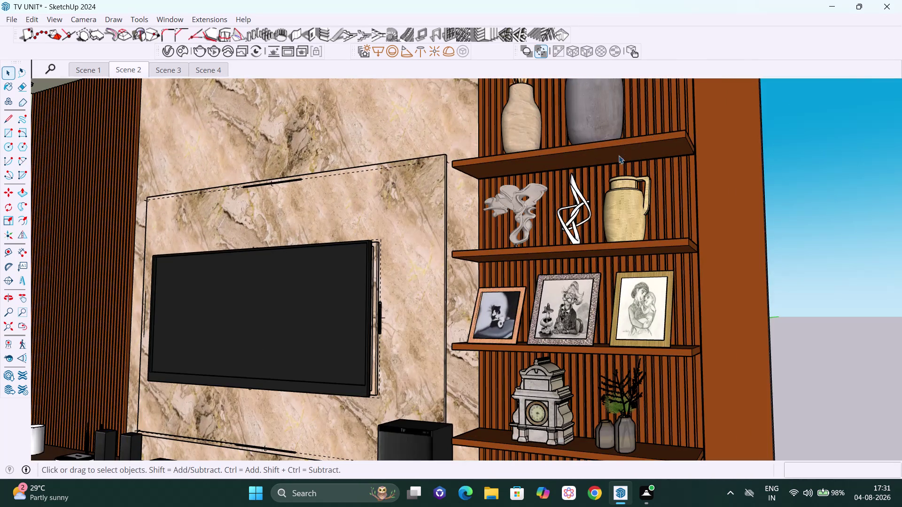
middle_drag(607, 174, 710, 147)
scroll(up, 3)
middle_drag(604, 197, 614, 198)
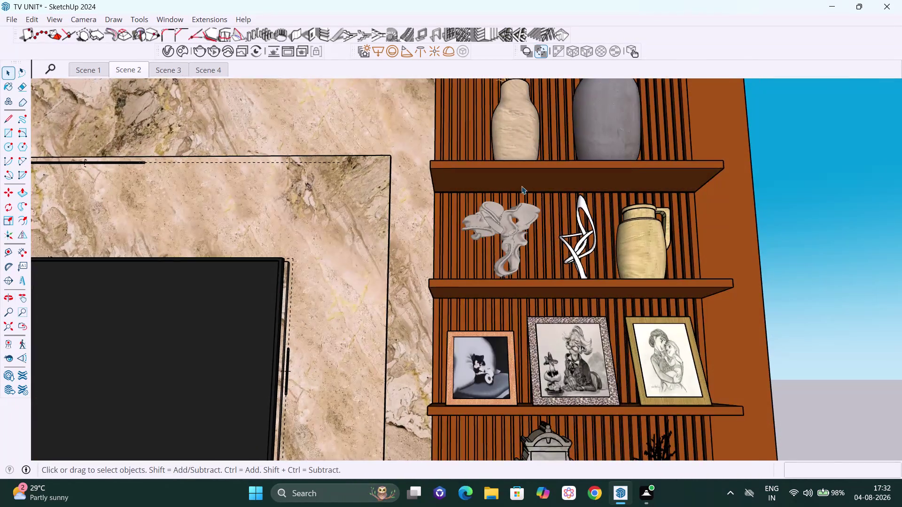
scroll(up, 3)
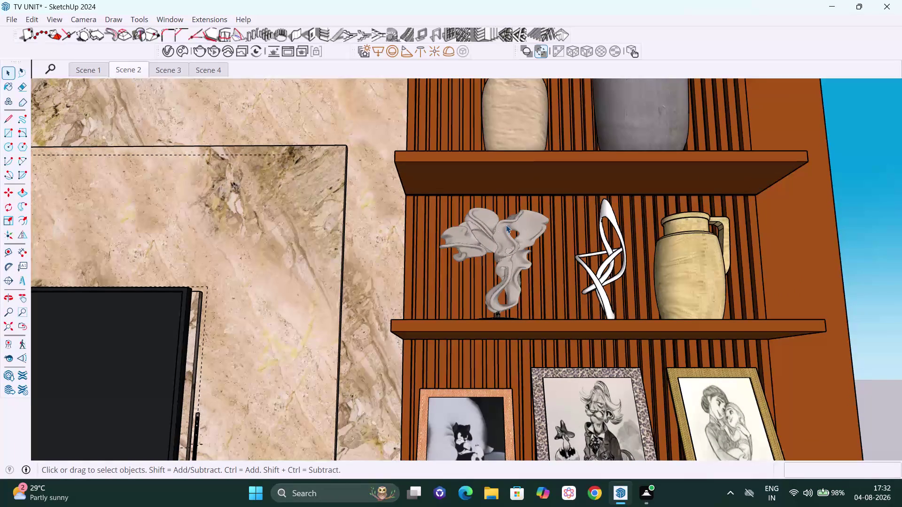
scroll(down, 3)
middle_drag(512, 180, 521, 145)
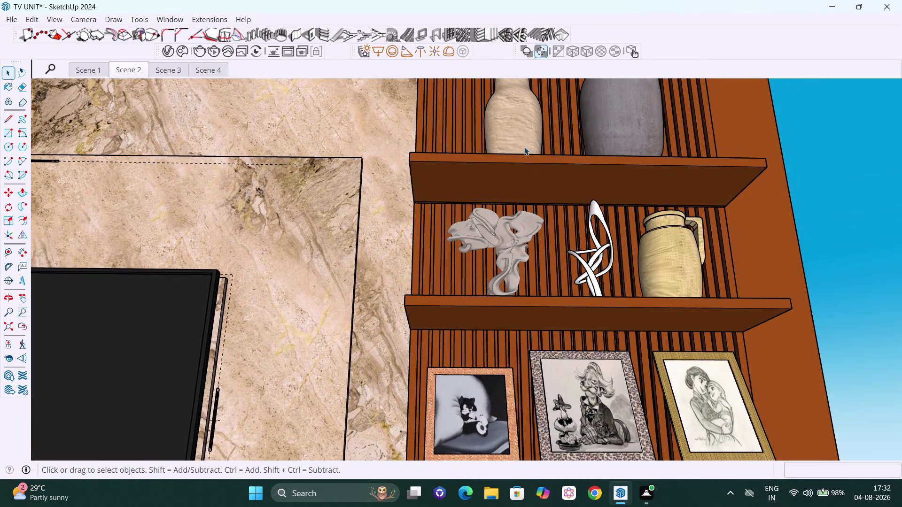
Orbit beneath the upper shelf and delete two selected edges there.
key(r)
scroll(up, 3)
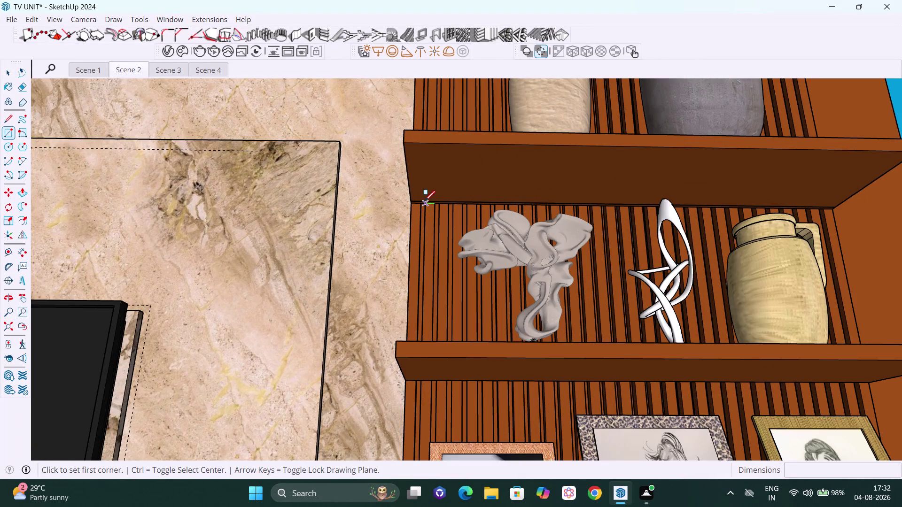
scroll(up, 3)
scroll(up, 3)
middle_drag(442, 230, 543, 245)
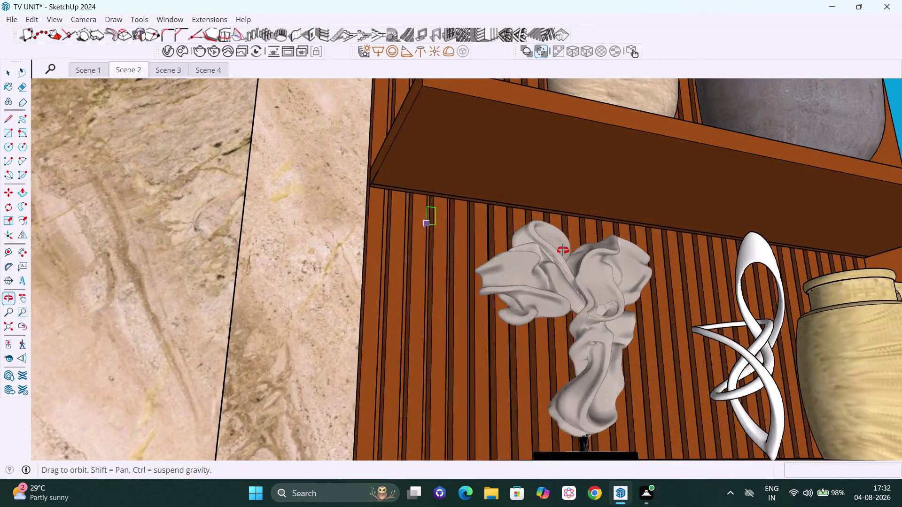
middle_drag(543, 245, 689, 152)
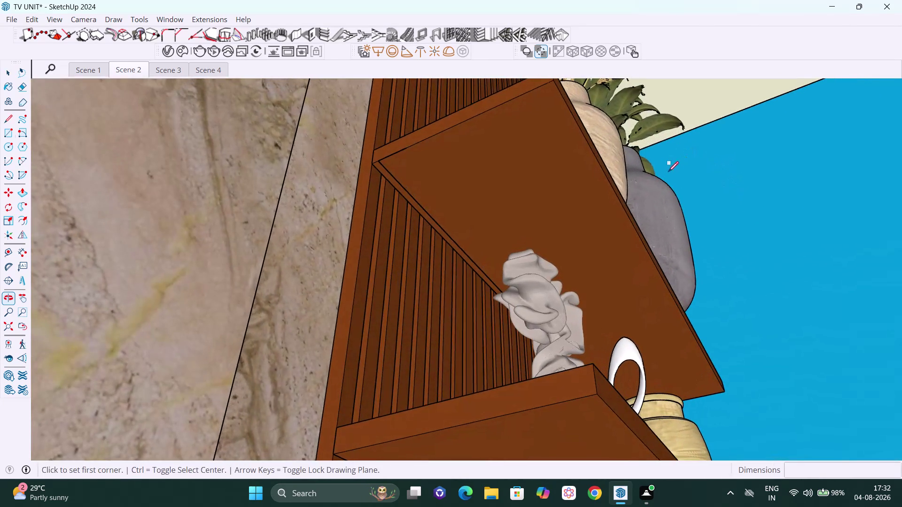
key(space)
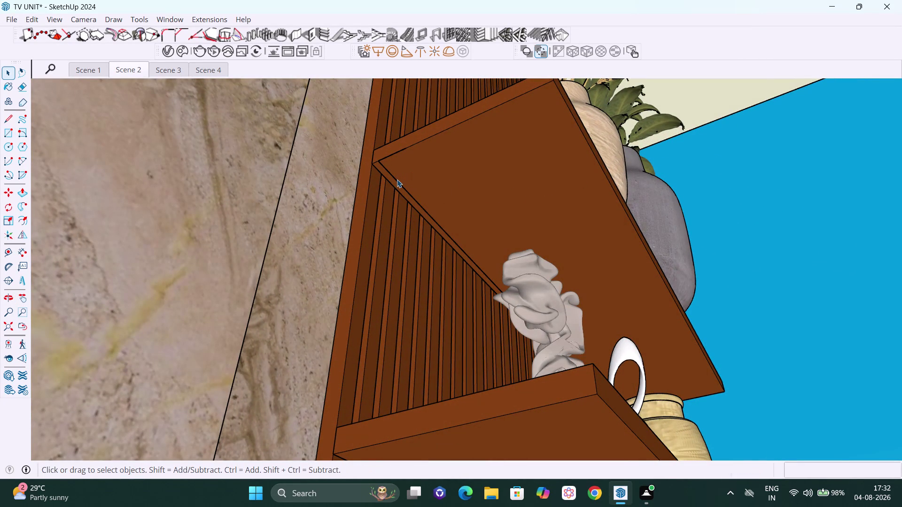
click(397, 181)
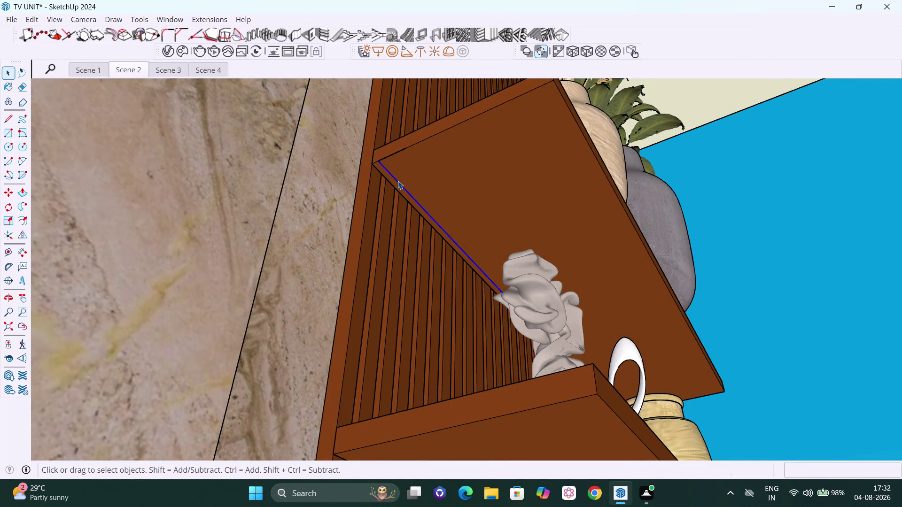
key(Delete)
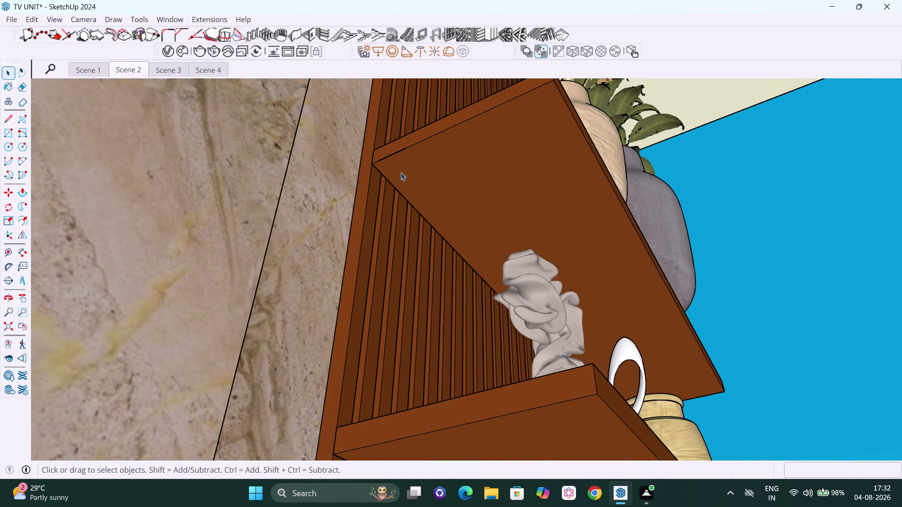
scroll(up, 3)
scroll(up, 3)
click(393, 155)
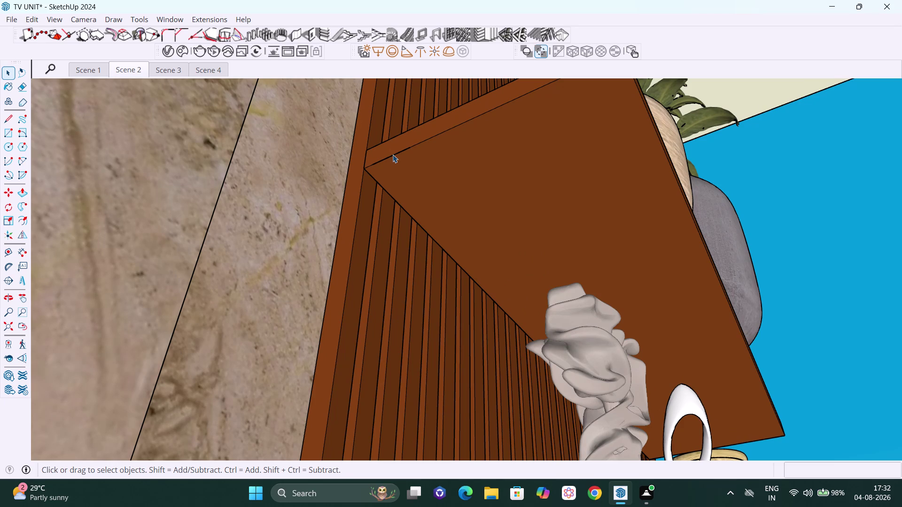
key(Delete)
Orbit around the shelf underside and delete another selected element.
scroll(down, 3)
scroll(down, 3)
middle_drag(564, 318, 311, 315)
middle_drag(665, 244, 471, 252)
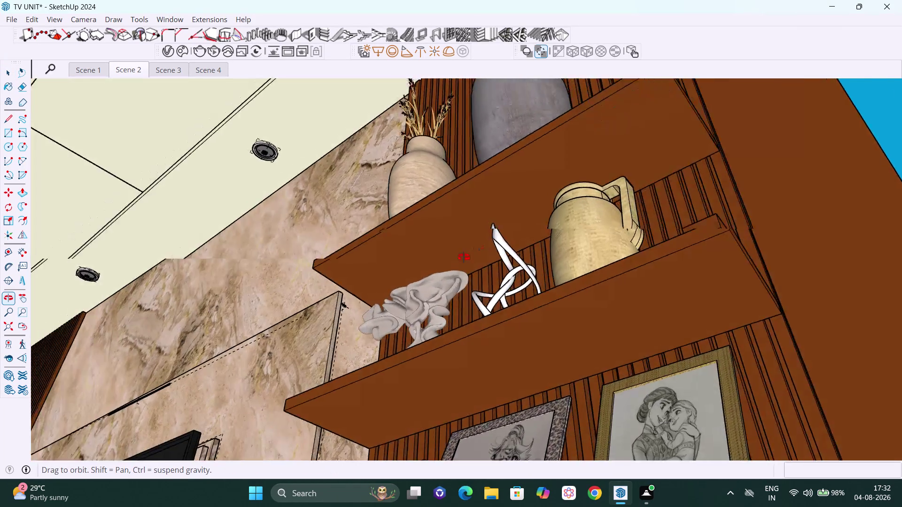
middle_drag(472, 253, 400, 330)
scroll(up, 3)
scroll(up, 3)
scroll(up, 3)
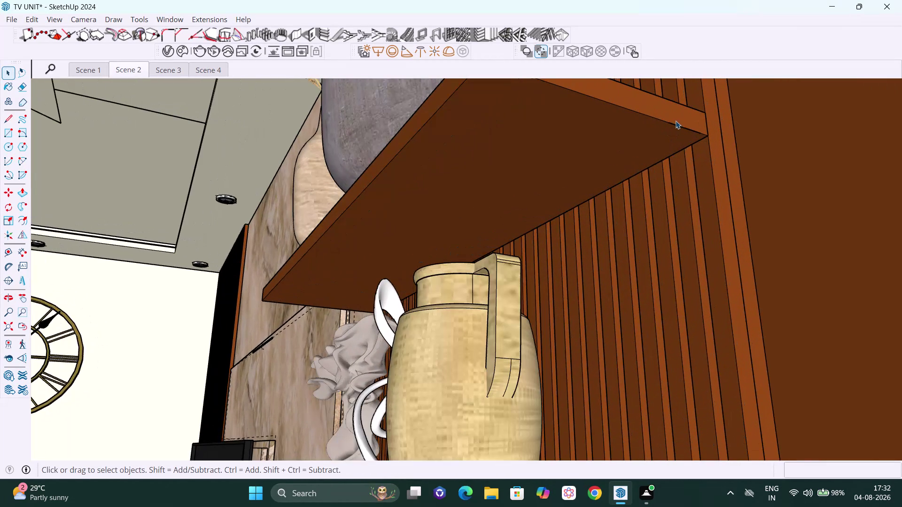
click(679, 128)
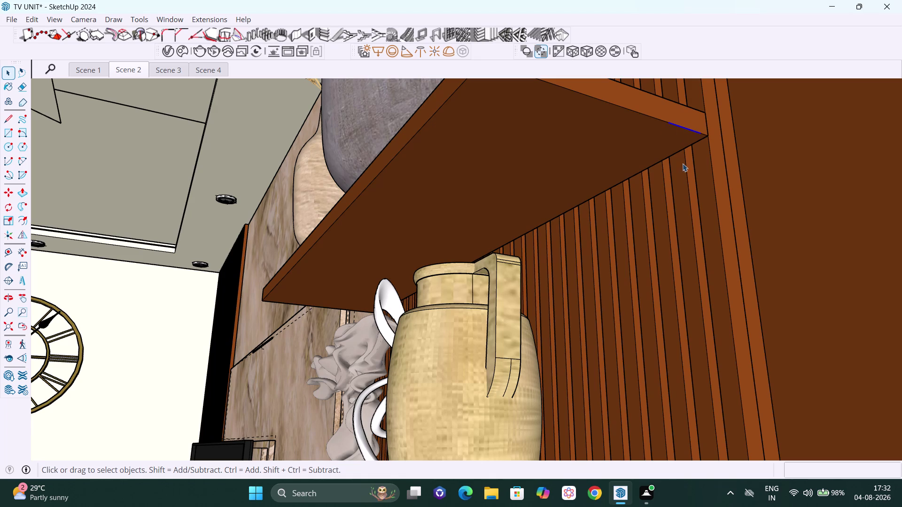
key(Delete)
Orbit and zoom to look up at the underside of the top shelf.
scroll(down, 3)
middle_drag(555, 207, 700, 192)
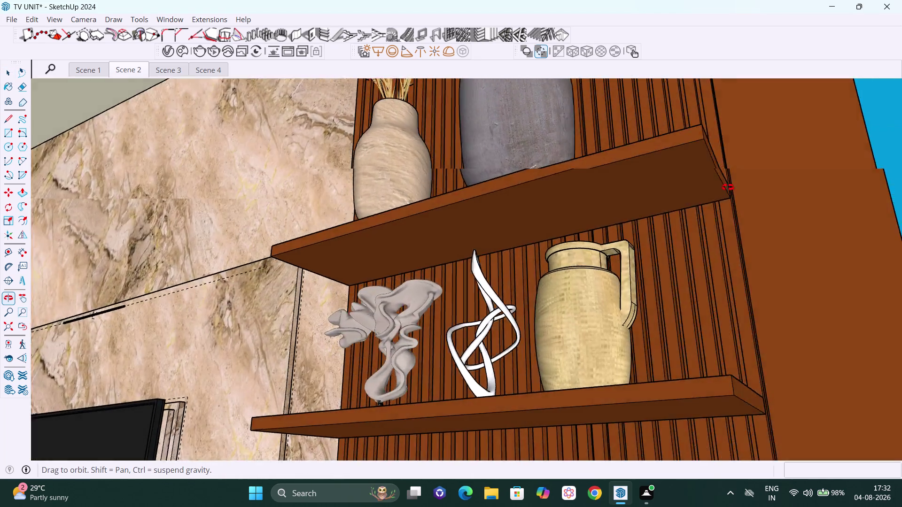
middle_drag(700, 192, 875, 199)
middle_drag(504, 264, 586, 197)
scroll(up, 3)
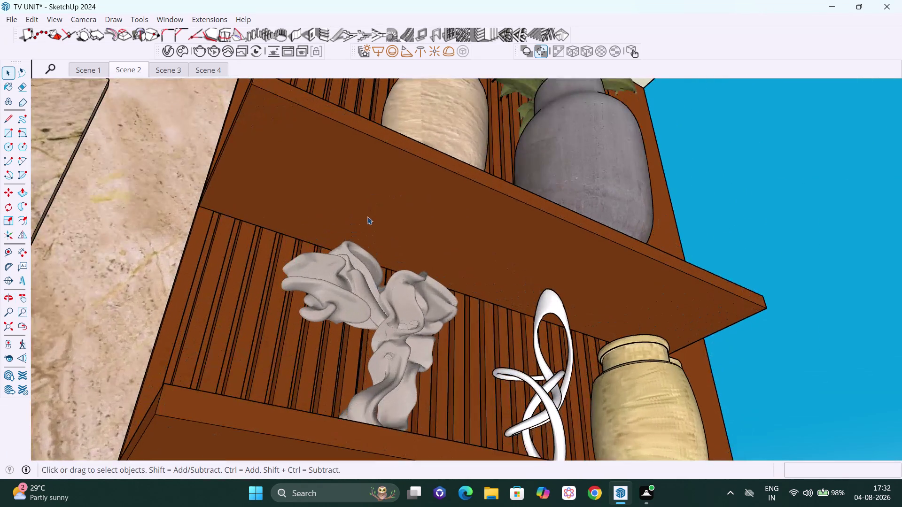
middle_drag(363, 209, 345, 193)
scroll(down, 3)
middle_drag(403, 251, 363, 243)
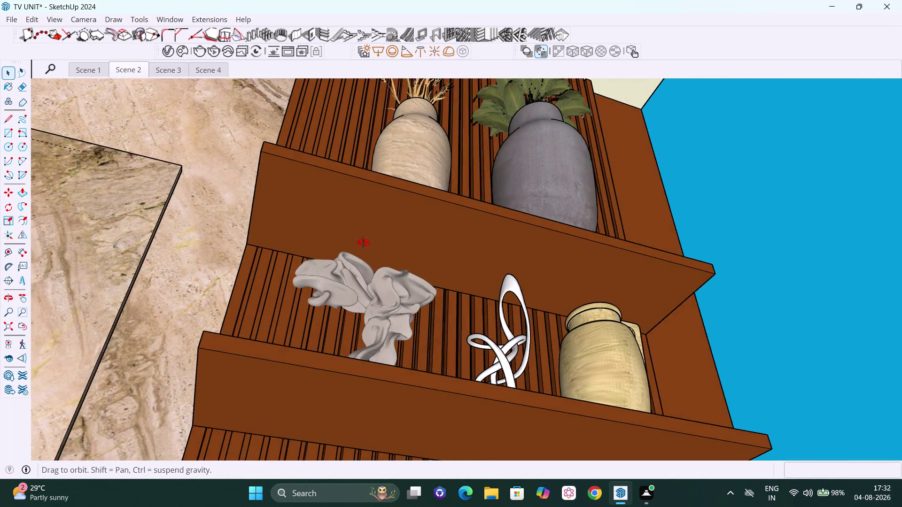
middle_drag(363, 243, 349, 251)
scroll(up, 3)
Inside the top shelf group, draw a 1" x 36" strip along its front underside.
click(268, 245)
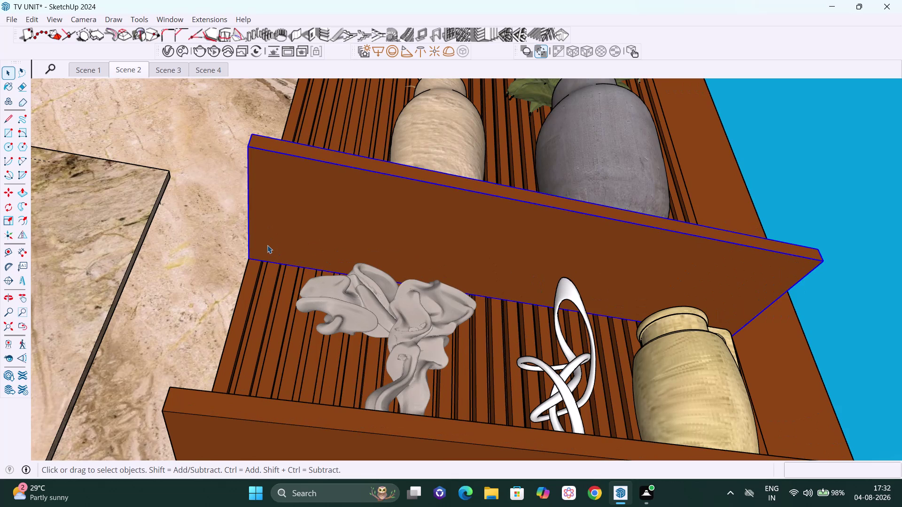
double_click(267, 245)
click(263, 247)
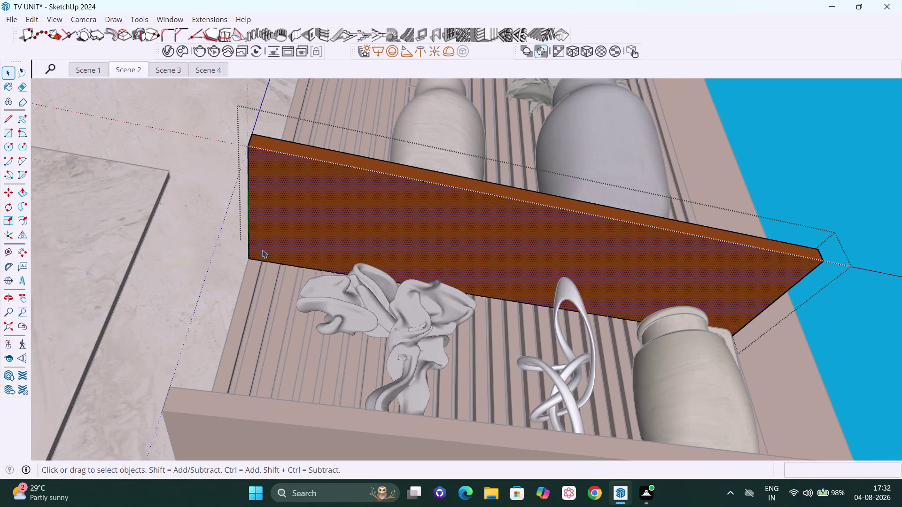
key(r)
click(248, 257)
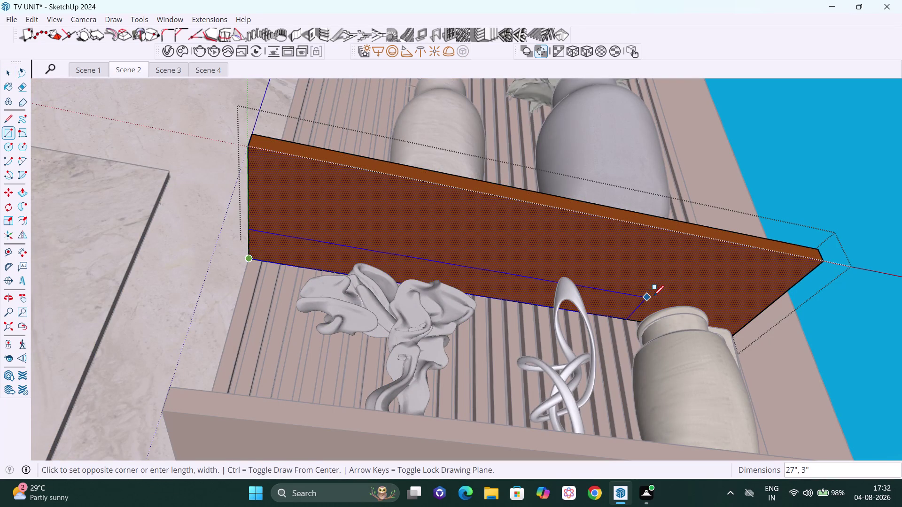
key(h)
drag(654, 295, 458, 218)
middle_drag(516, 283, 445, 284)
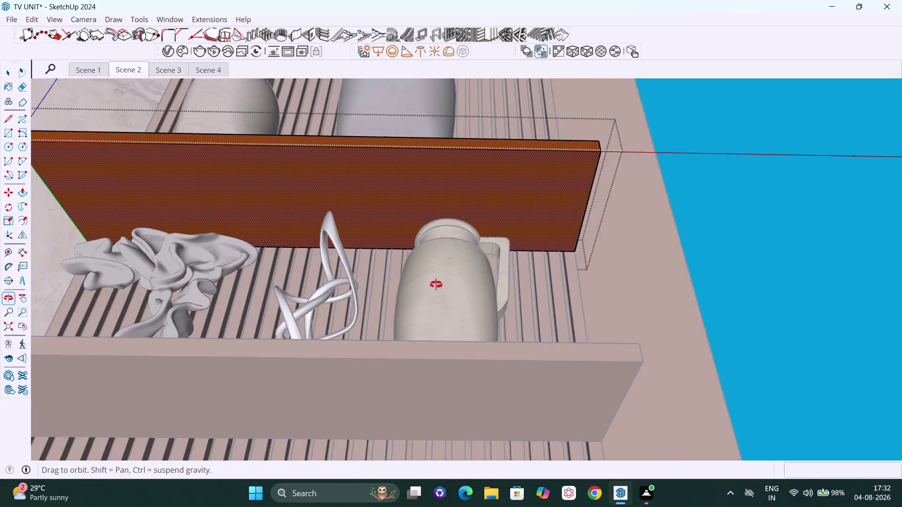
middle_drag(445, 285, 431, 285)
scroll(up, 3)
middle_drag(571, 177, 510, 195)
middle_drag(609, 222, 560, 221)
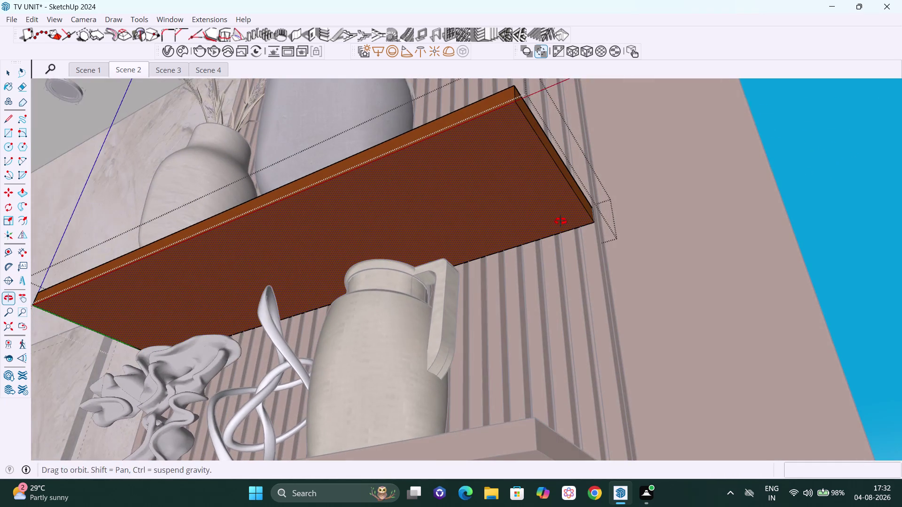
middle_drag(561, 221, 560, 221)
scroll(up, 3)
key(Escape)
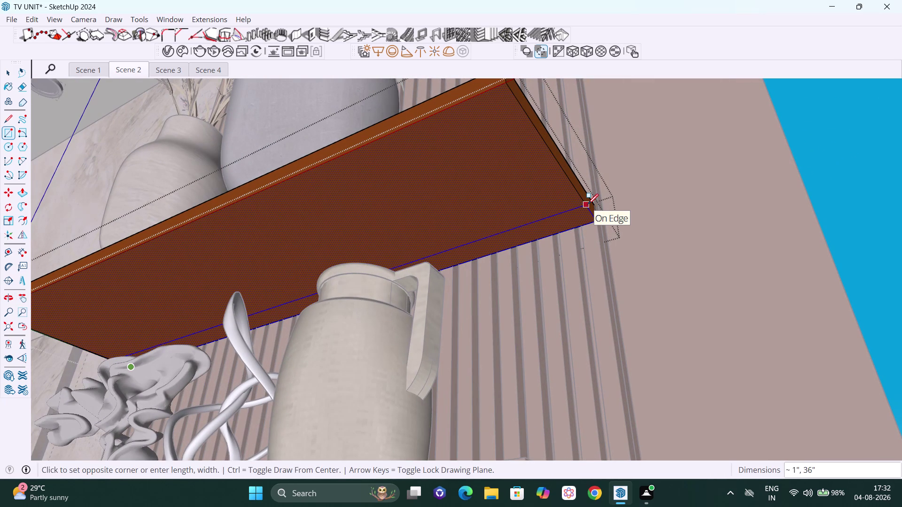
click(588, 204)
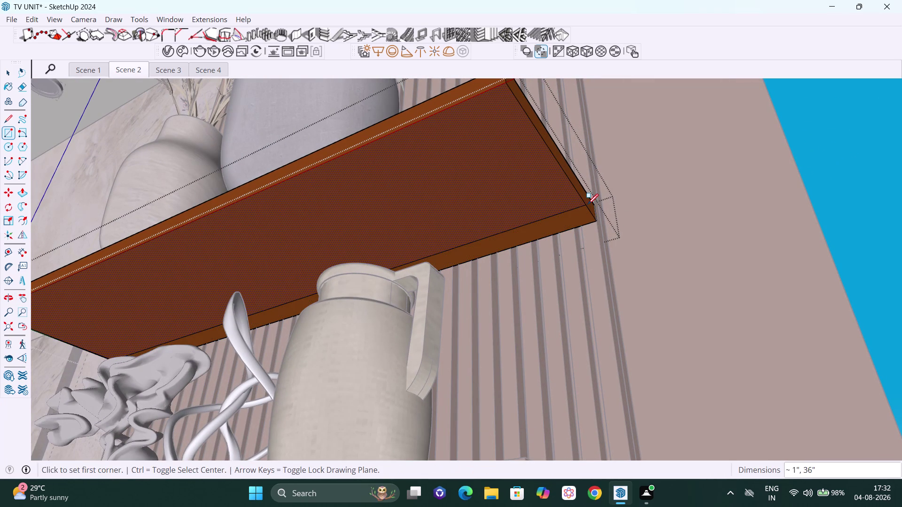
Group the new strip and convert it into a V-Ray mesh light.
key(space)
click(544, 227)
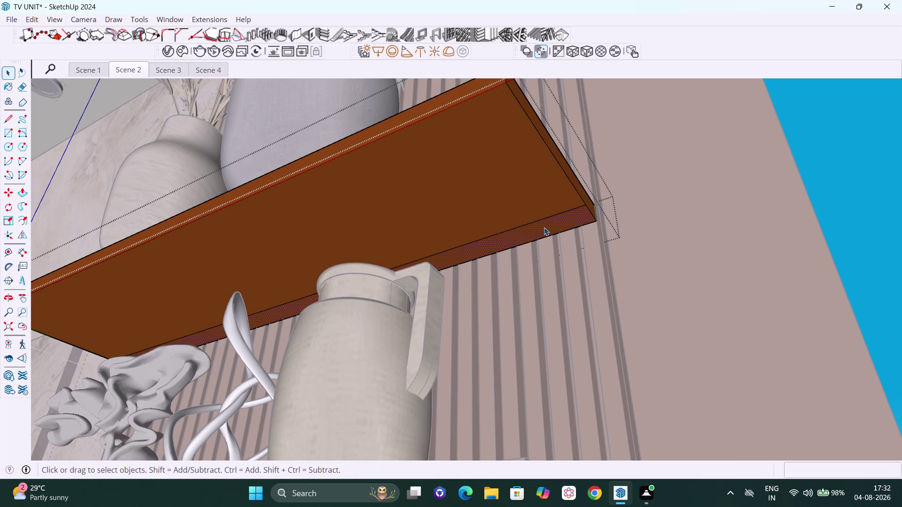
double_click(544, 227)
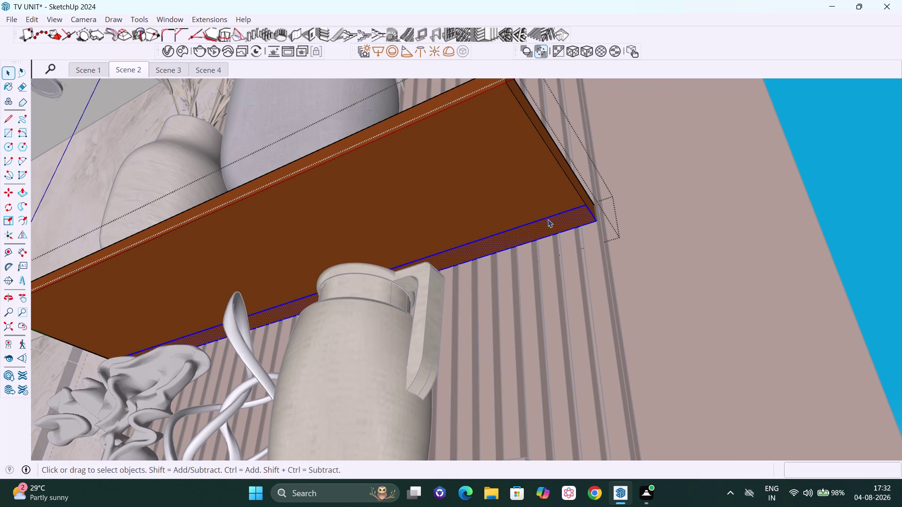
right_click(548, 221)
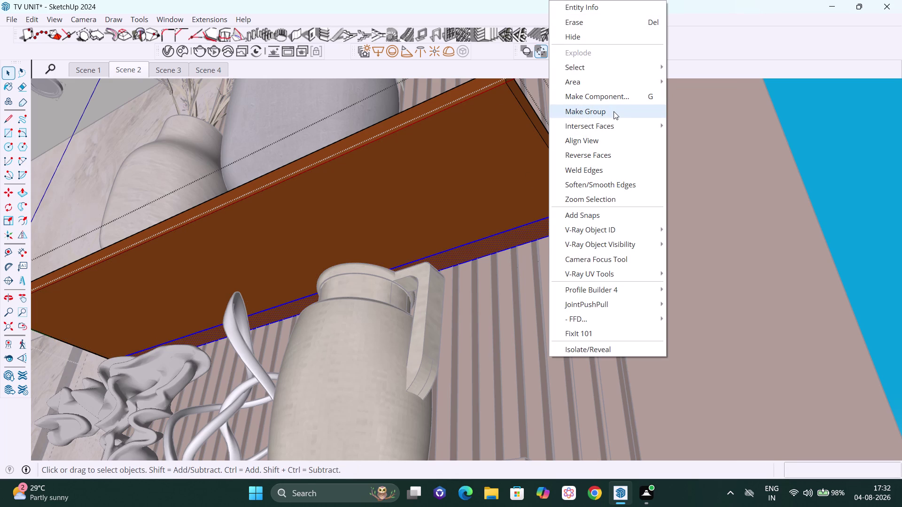
click(613, 111)
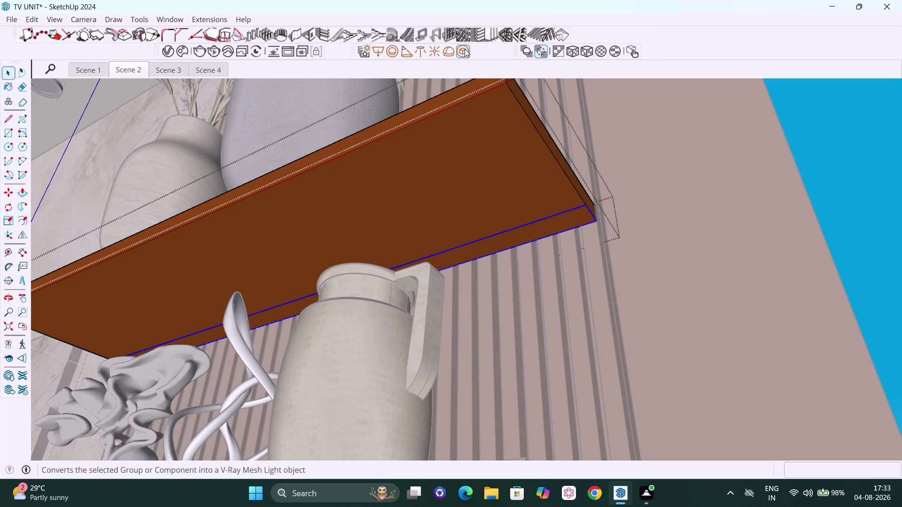
click(465, 49)
scroll(down, 3)
scroll(down, 3)
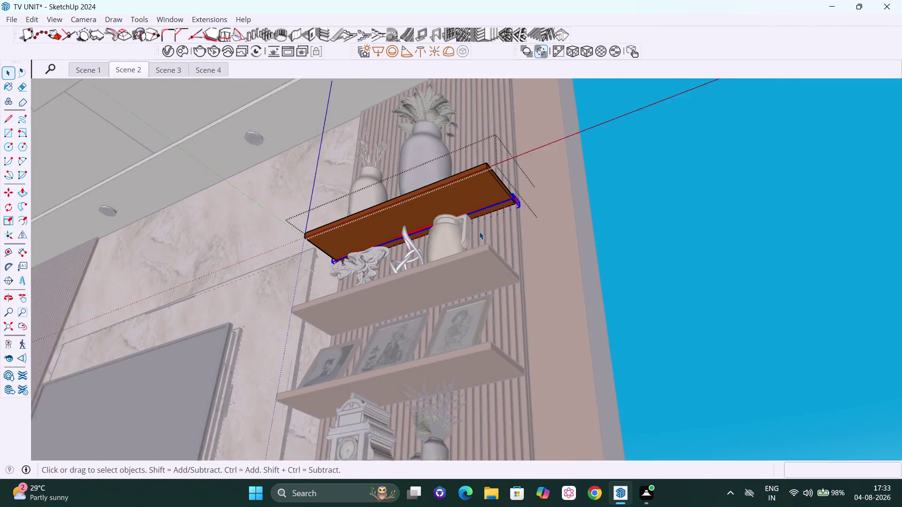
Close the shelf group and orbit out to a front view of the whole room.
scroll(down, 3)
key(space)
click(634, 246)
scroll(down, 3)
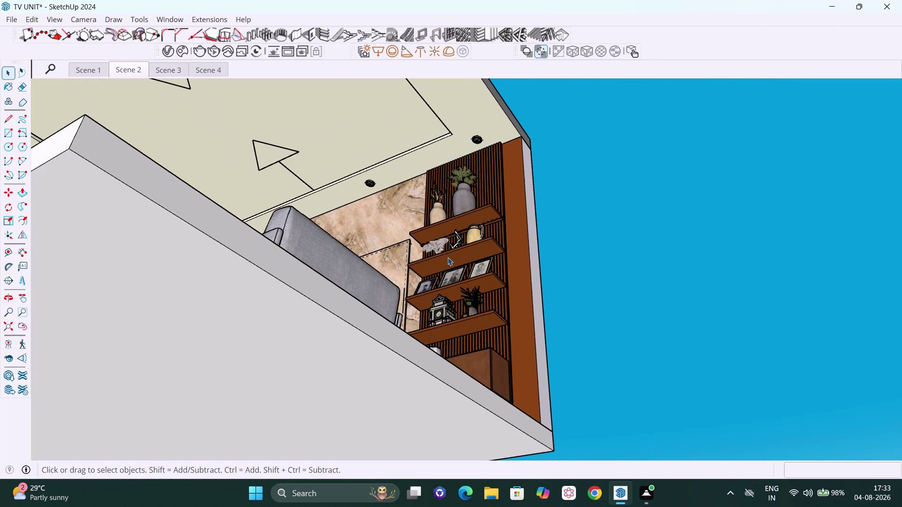
middle_drag(445, 257, 448, 313)
scroll(down, 3)
scroll(down, 3)
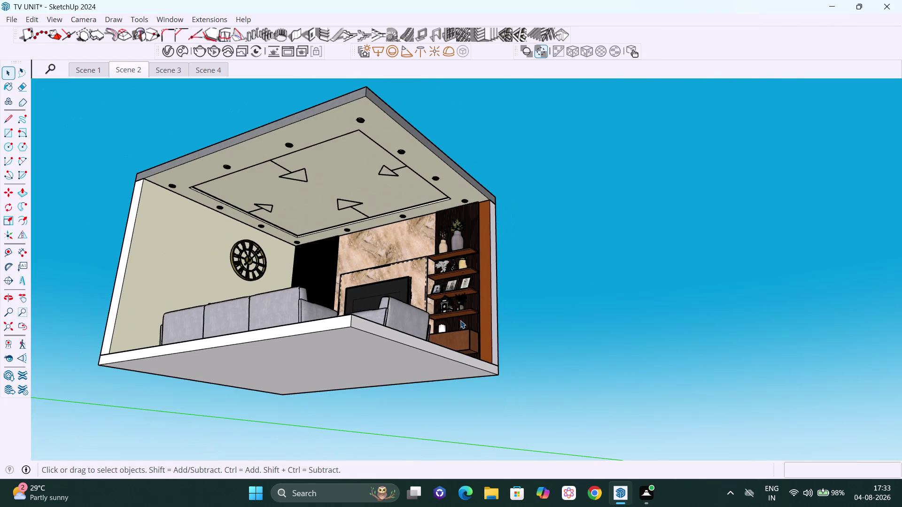
middle_drag(463, 327, 505, 420)
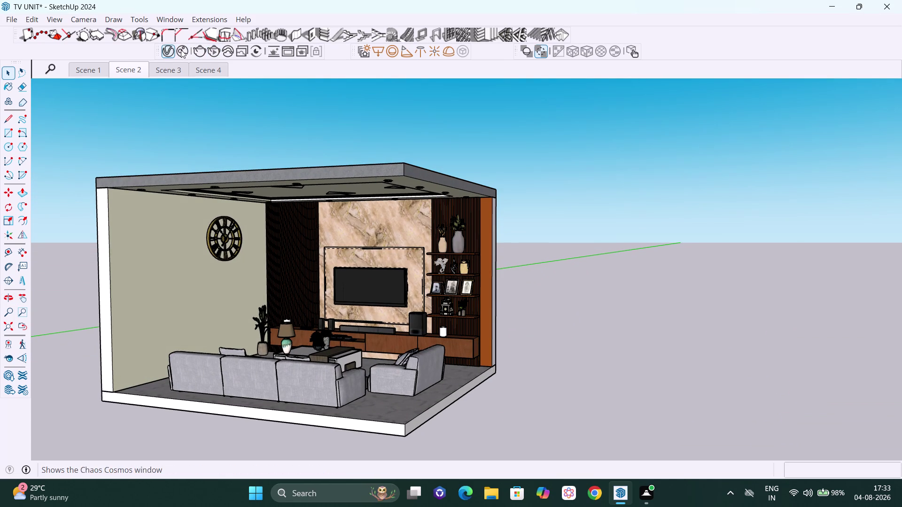
Run a V-Ray test render, stop it, and open the scene light list.
click(202, 49)
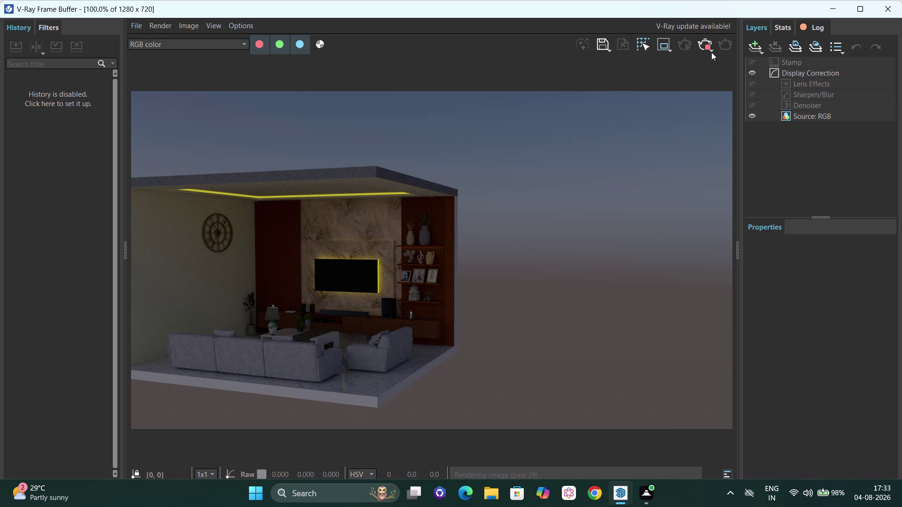
click(701, 44)
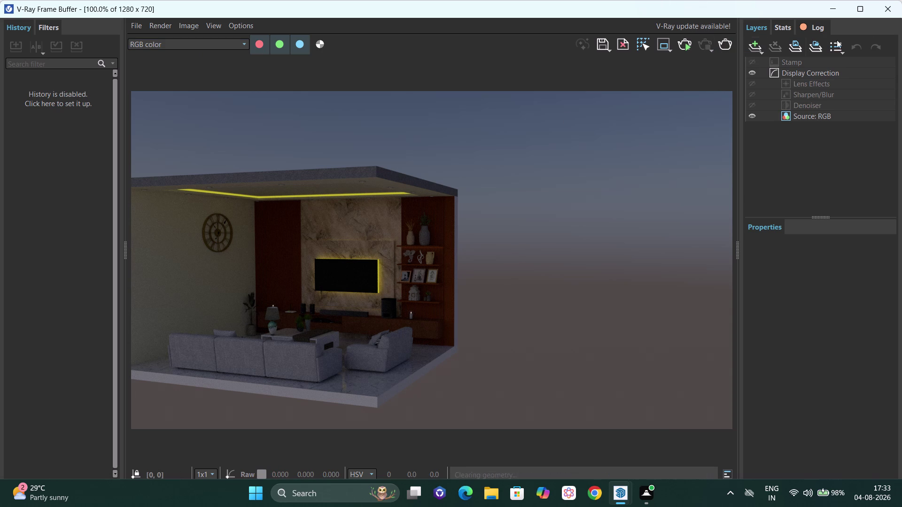
click(892, 9)
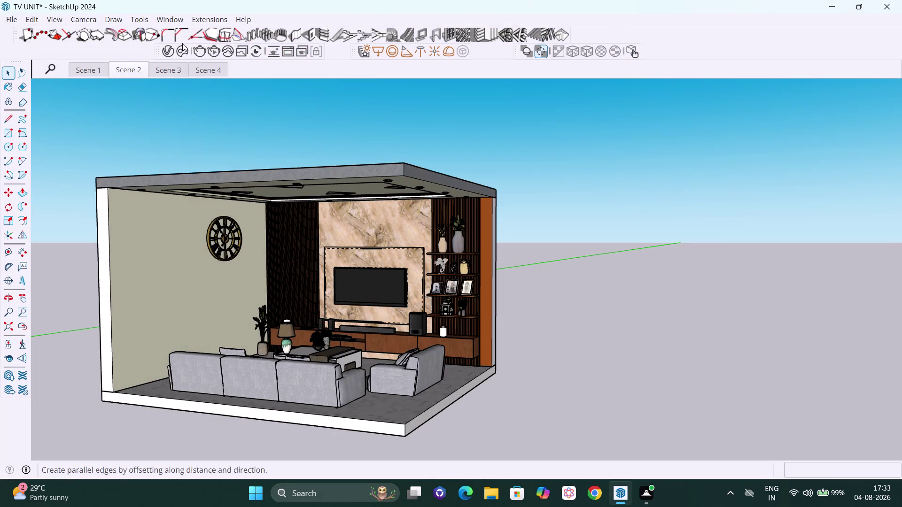
click(166, 51)
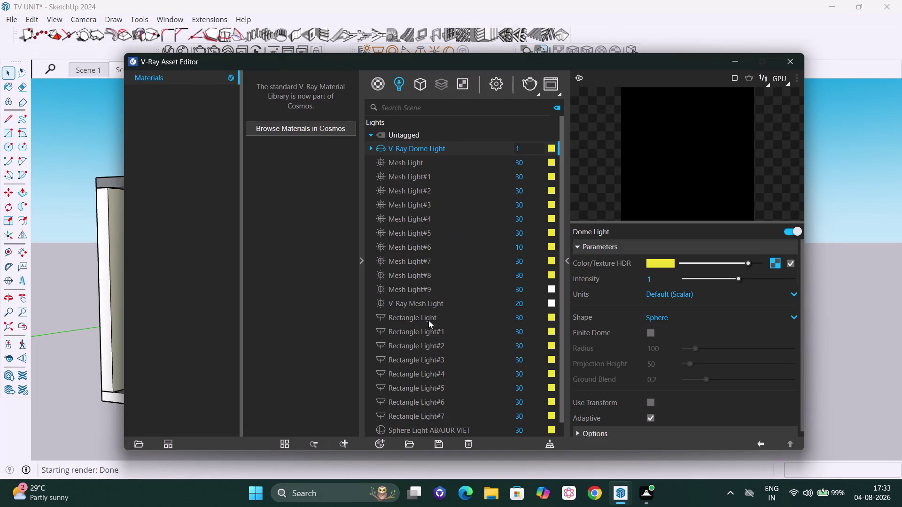
Give Mesh Light#9 the recent yellow colour in the Lights list.
click(440, 290)
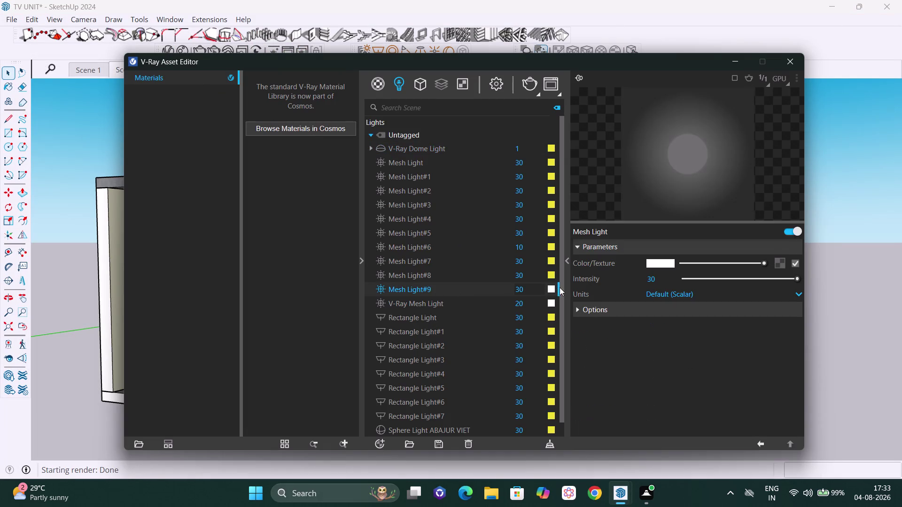
click(550, 288)
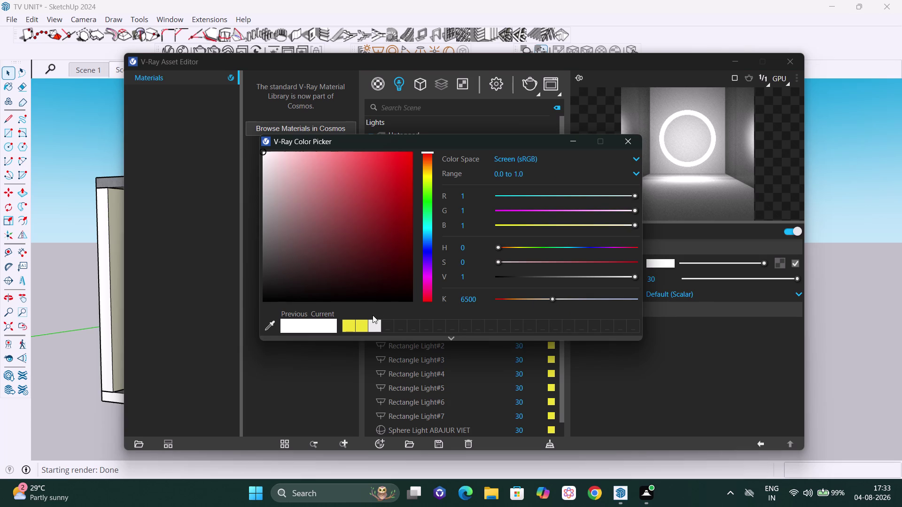
click(363, 322)
click(634, 146)
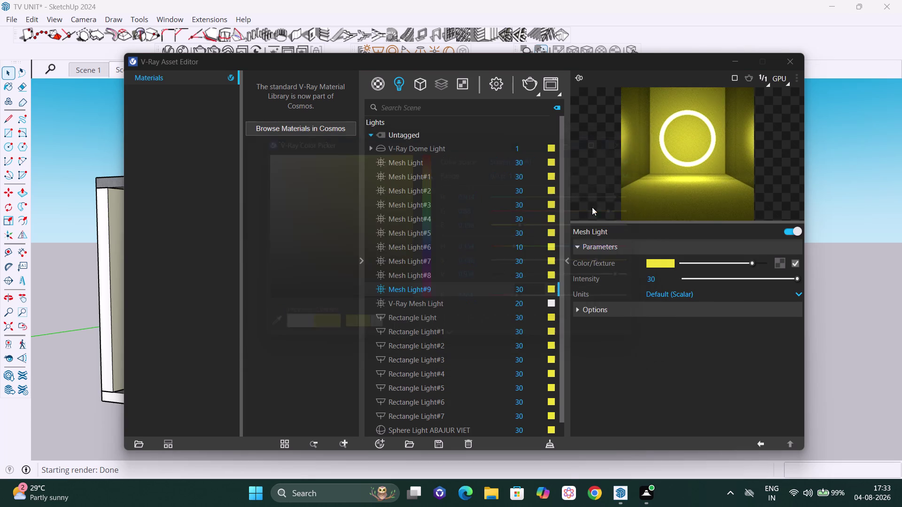
Set Mesh Light#9's intensity to 300 and start a new render.
click(531, 290)
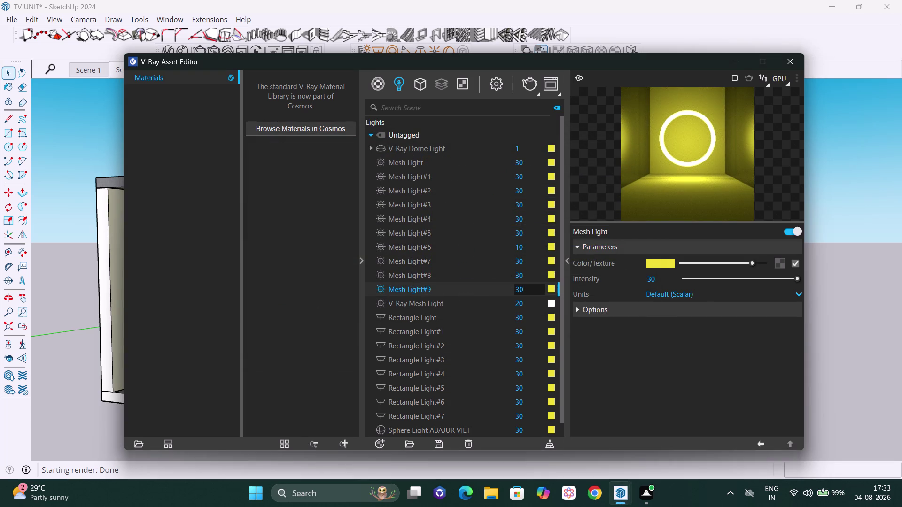
key(BackSpace)
key(BackSpace)
key(BackSpace)
key(3)
text(00)
key(Return)
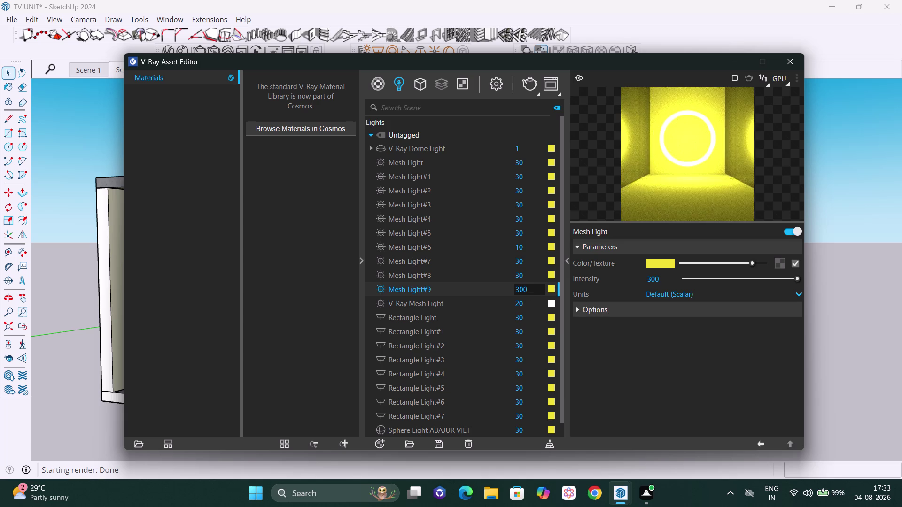
click(526, 84)
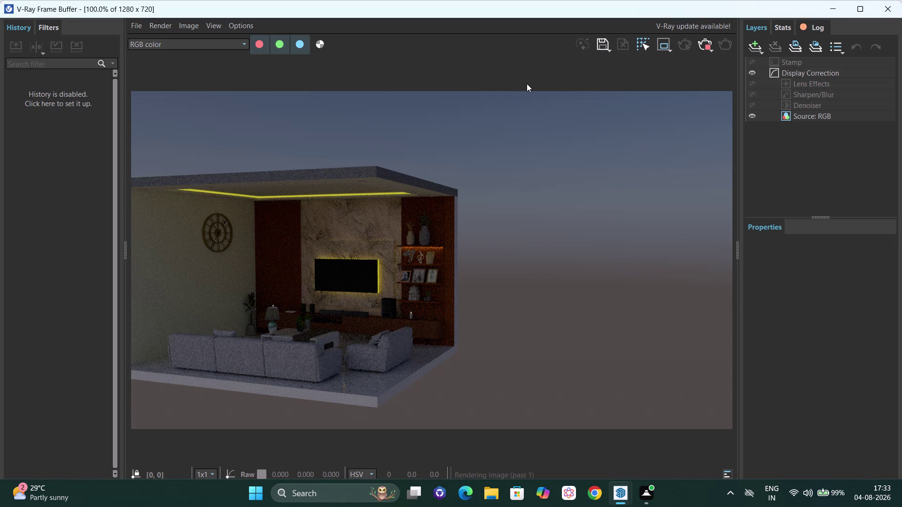
Pan the render to the lit shelves, stop rendering, and bring back the Asset Editor.
scroll(up, 3)
scroll(down, 3)
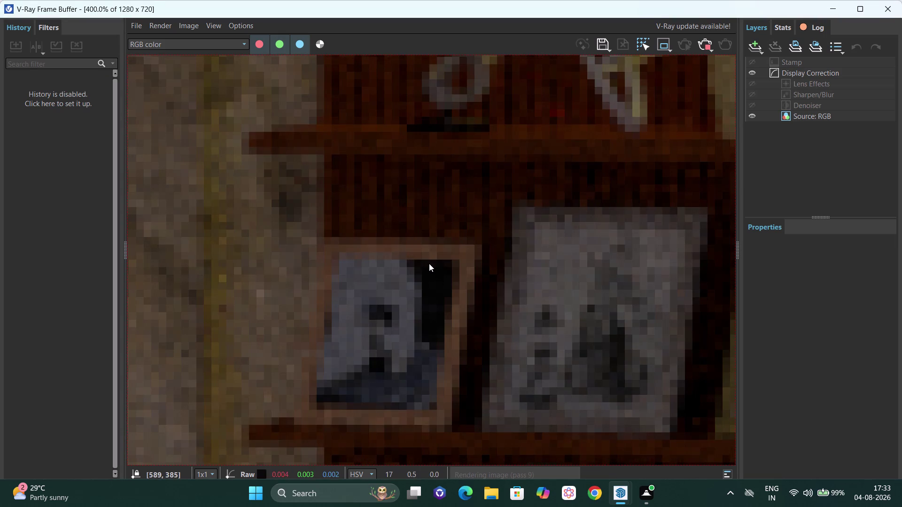
scroll(down, 3)
middle_drag(442, 273, 488, 247)
scroll(up, 3)
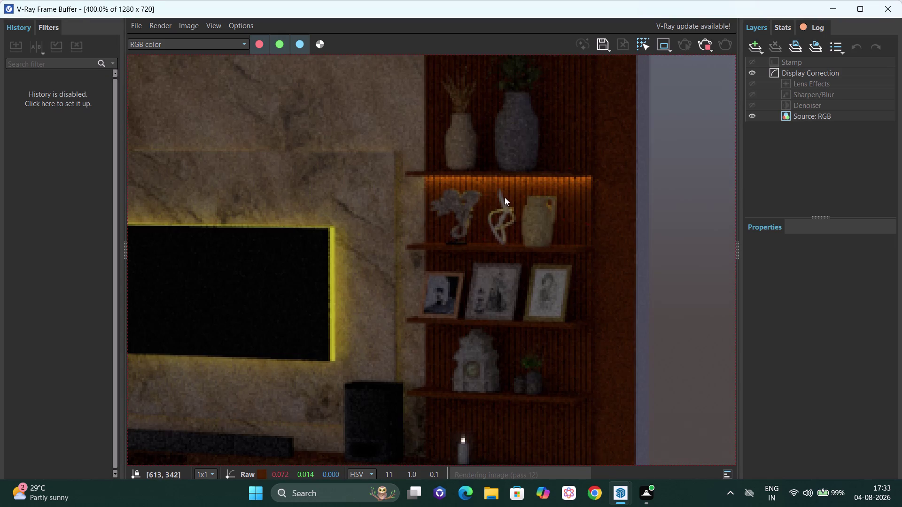
scroll(down, 3)
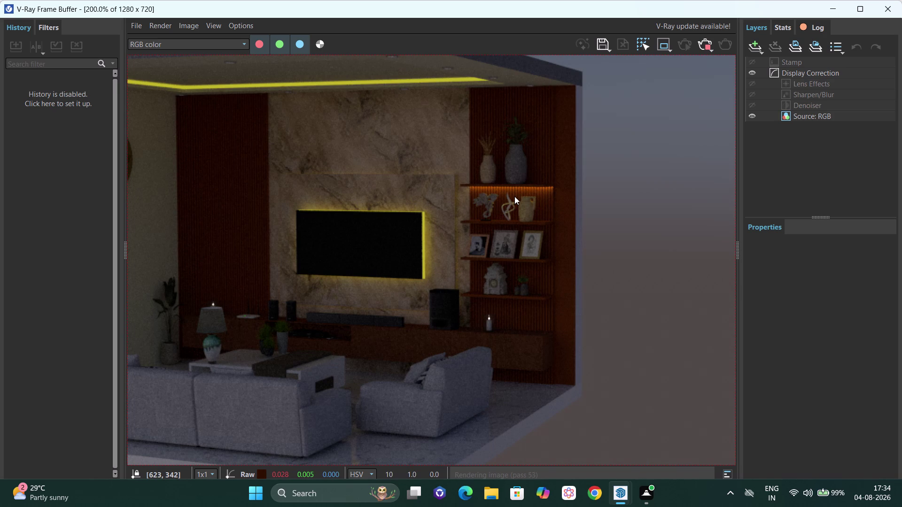
click(701, 49)
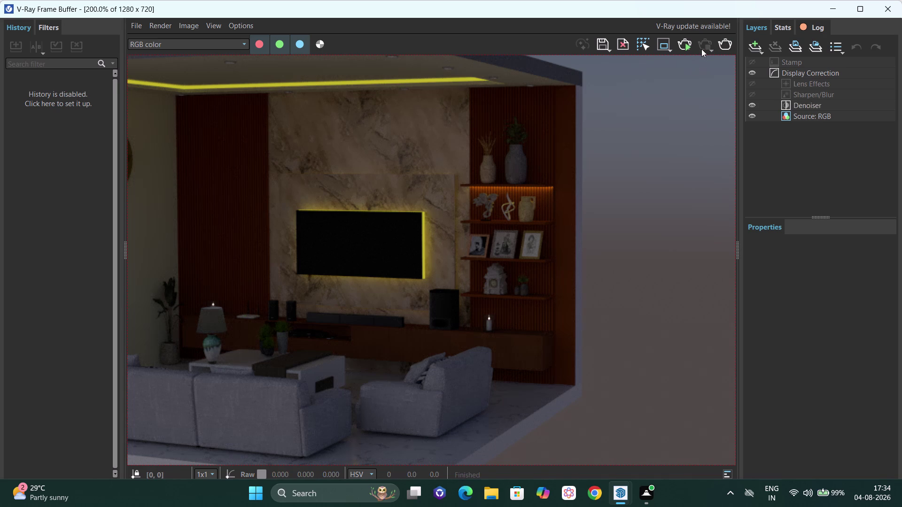
click(900, 5)
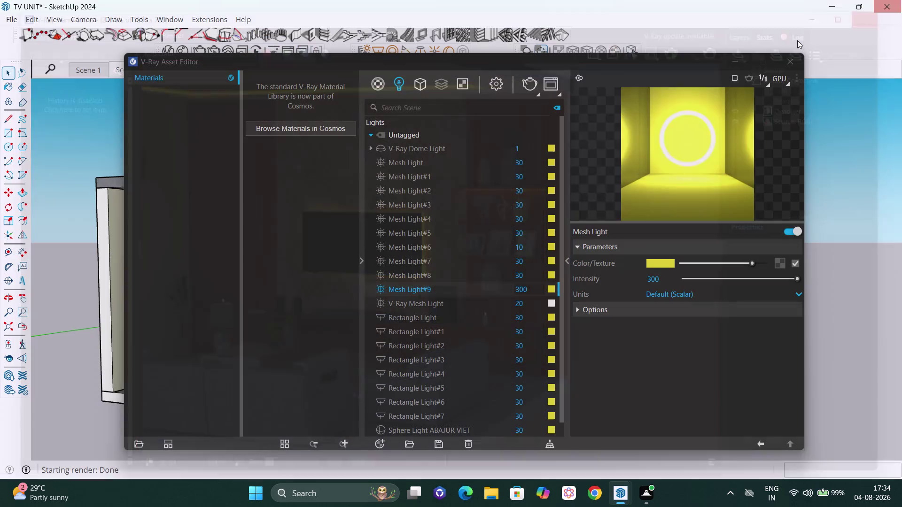
Raise Mesh Light#9's intensity from 300 to 1000.
click(532, 292)
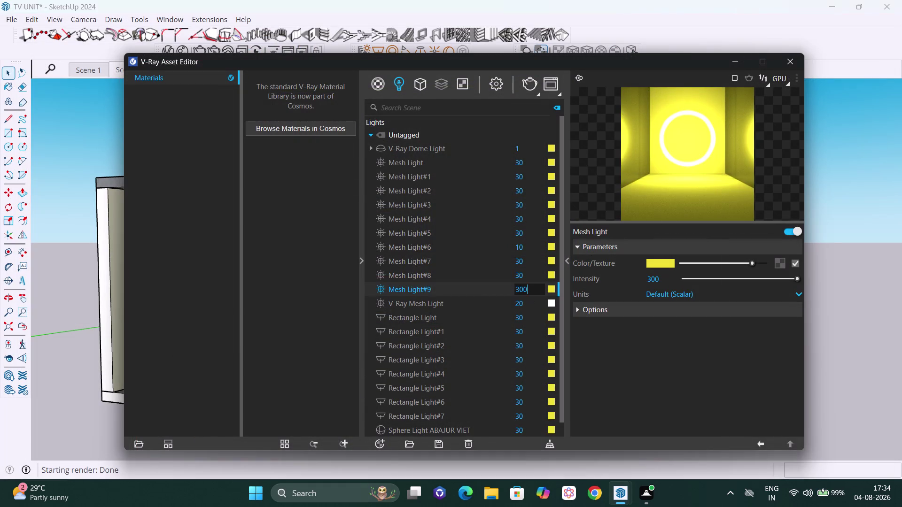
key(BackSpace)
key(BackSpace)
key(BackSpace)
text(1000)
key(Return)
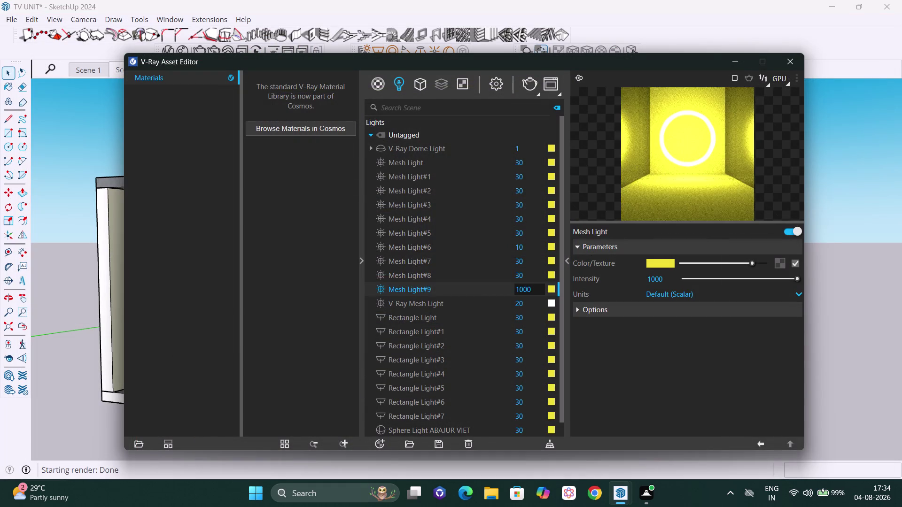
Re-render with the brighter light, stop the render, and close the Asset Editor.
click(528, 84)
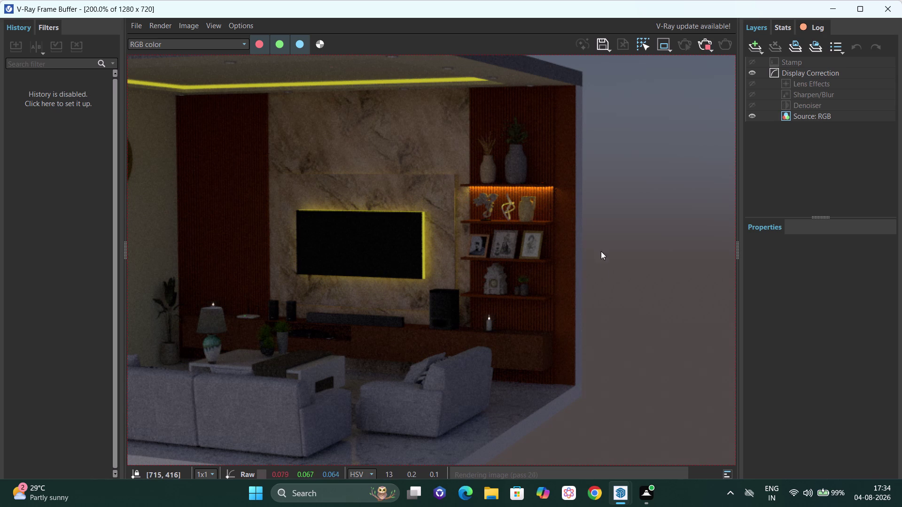
click(711, 49)
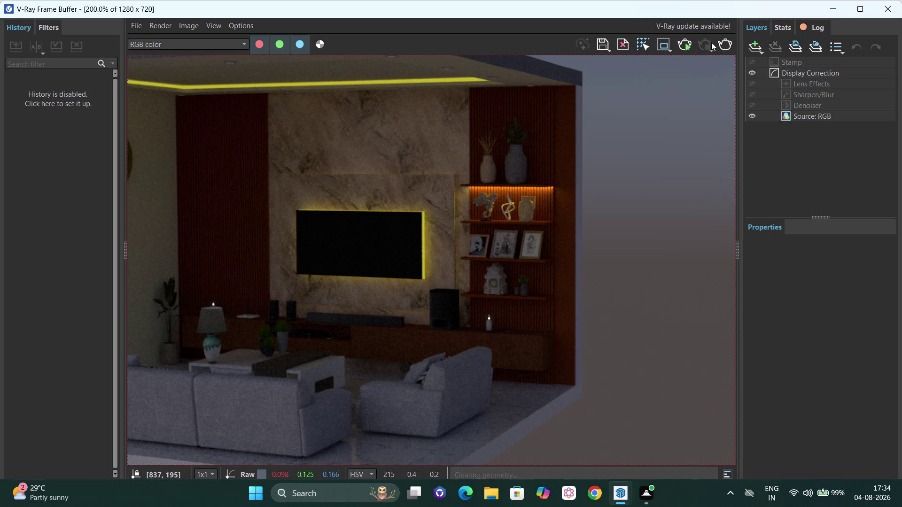
click(890, 3)
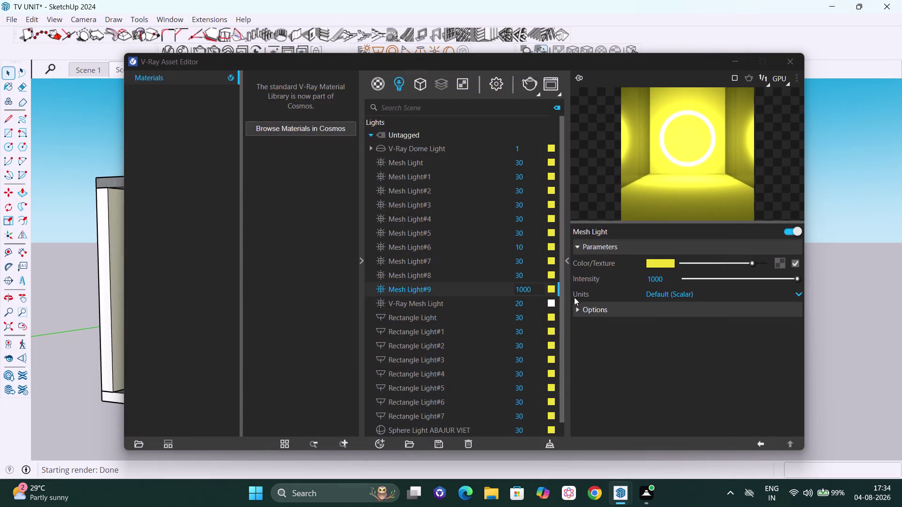
click(791, 59)
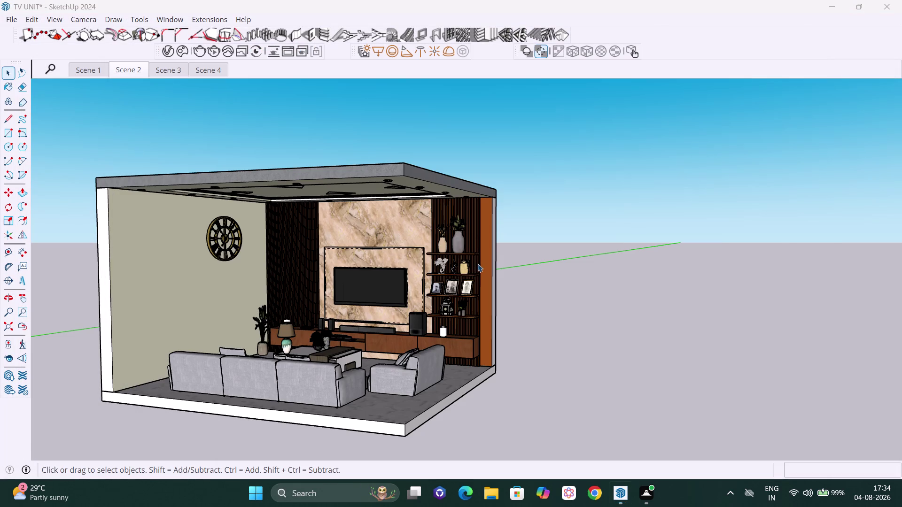
Orbit, pan and zoom in for a close view under the upper side shelf.
middle_drag(478, 263, 386, 220)
scroll(up, 3)
scroll(up, 3)
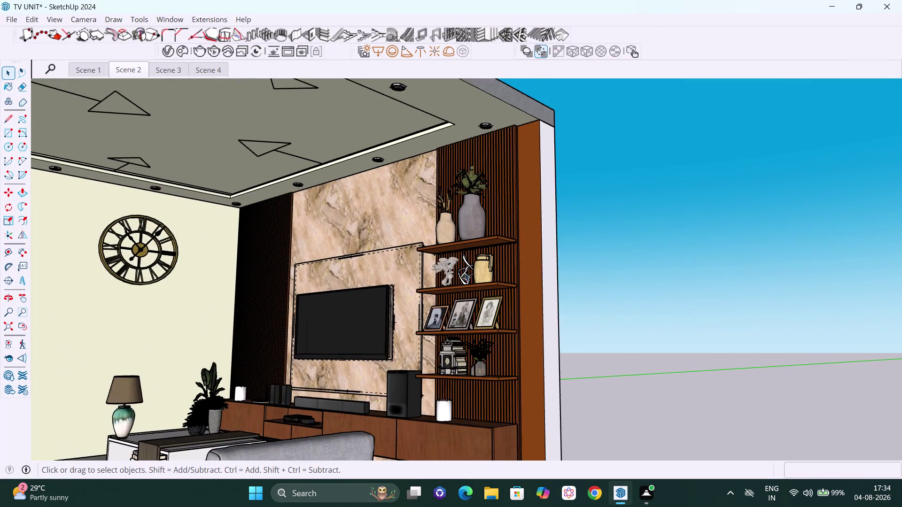
scroll(up, 3)
scroll(down, 3)
key(h)
drag(544, 288, 568, 248)
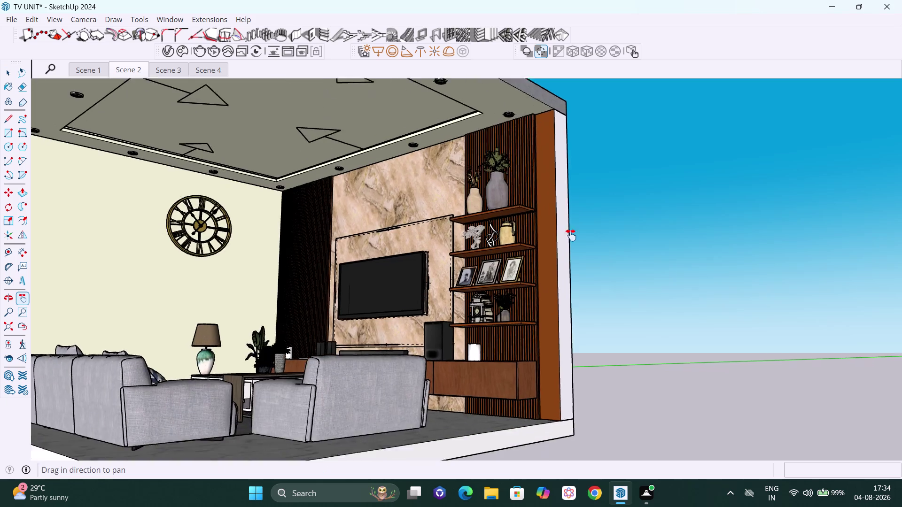
drag(568, 248, 559, 206)
scroll(up, 3)
middle_drag(513, 192, 482, 178)
scroll(up, 3)
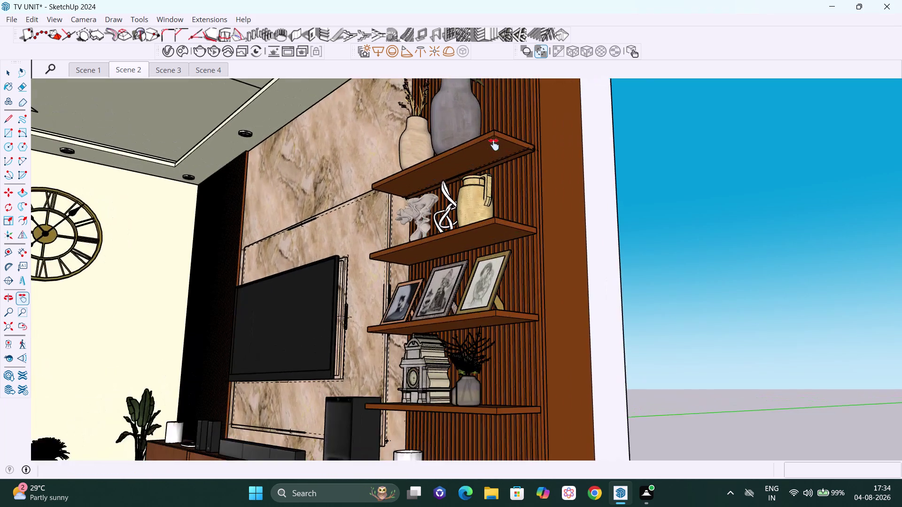
scroll(up, 3)
scroll(up, 3)
middle_drag(519, 181, 520, 186)
scroll(up, 3)
middle_drag(523, 144, 515, 153)
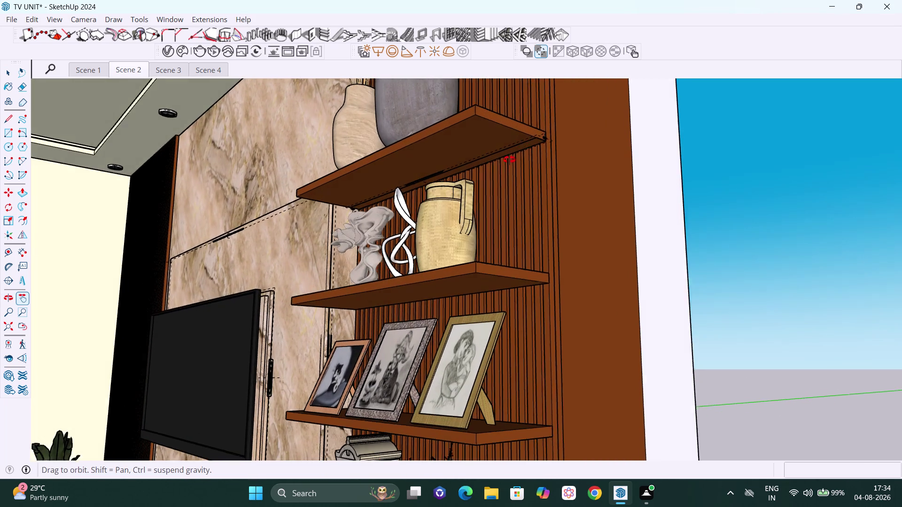
middle_drag(515, 153, 541, 136)
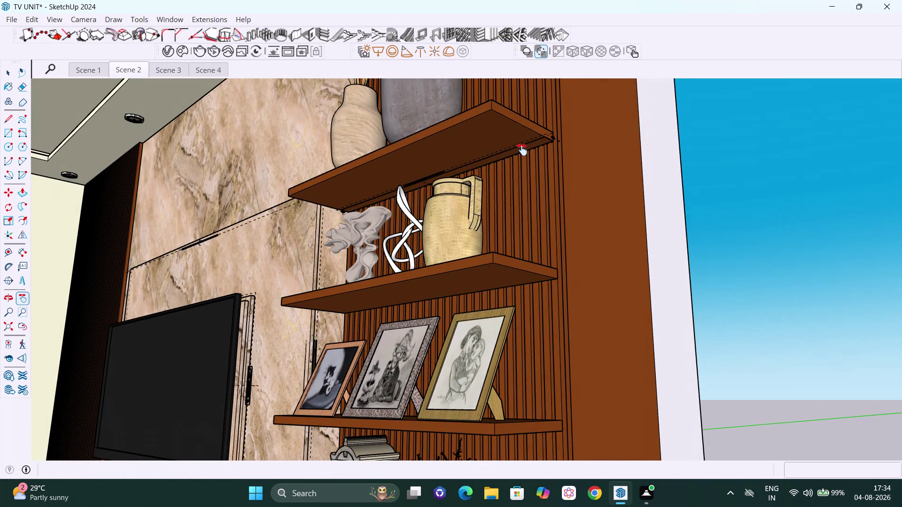
key(space)
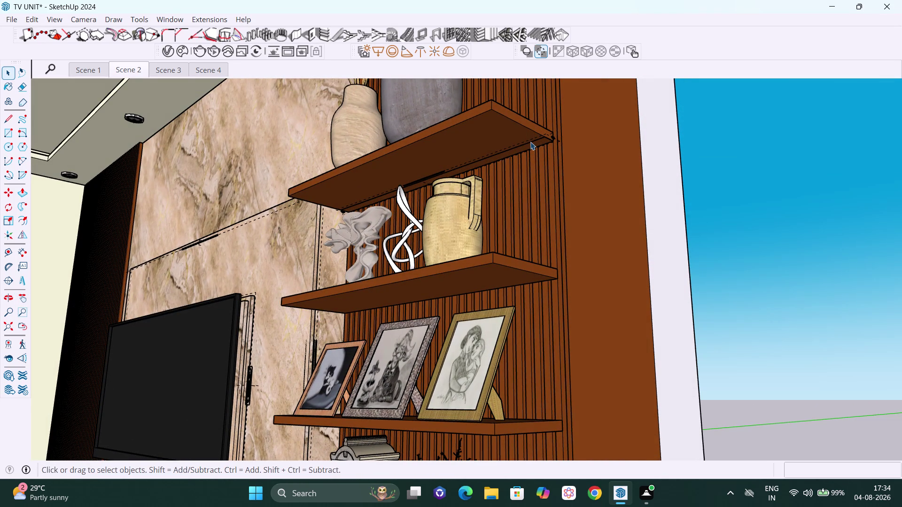
click(530, 142)
double_click(531, 142)
click(531, 142)
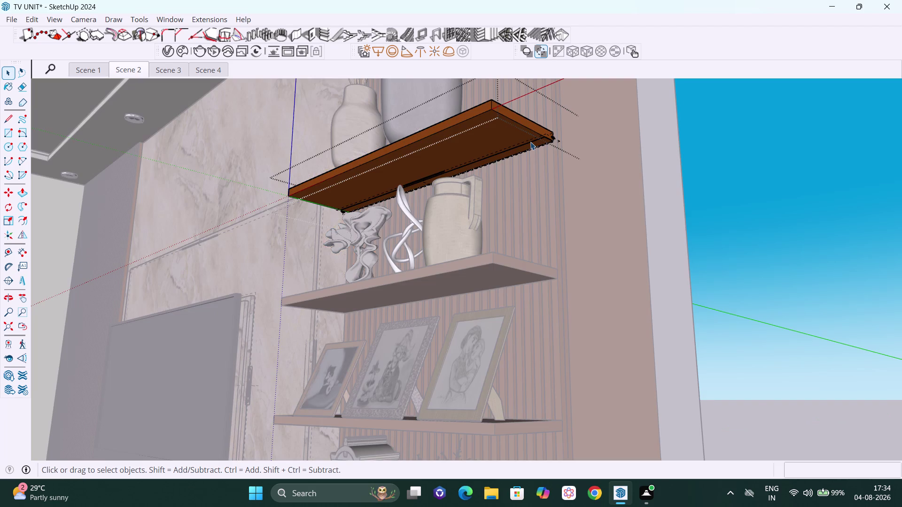
scroll(up, 3)
double_click(532, 146)
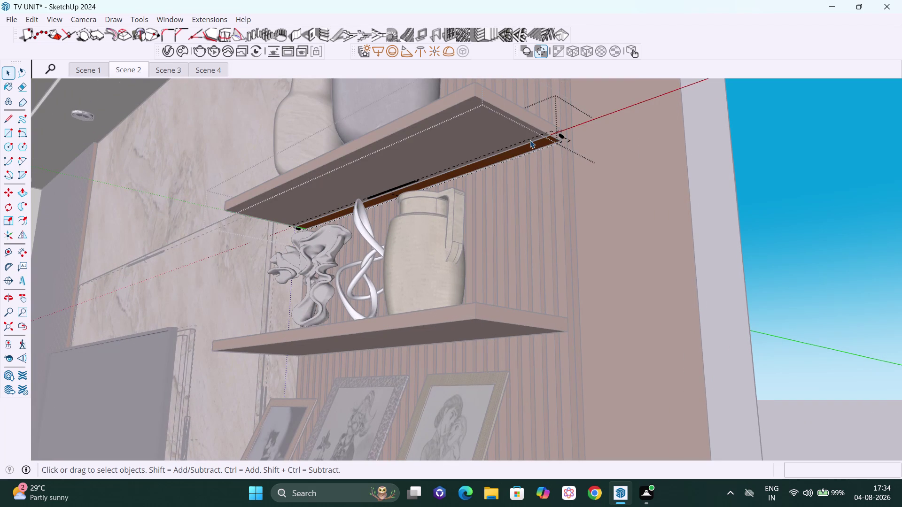
click(530, 140)
middle_click(530, 140)
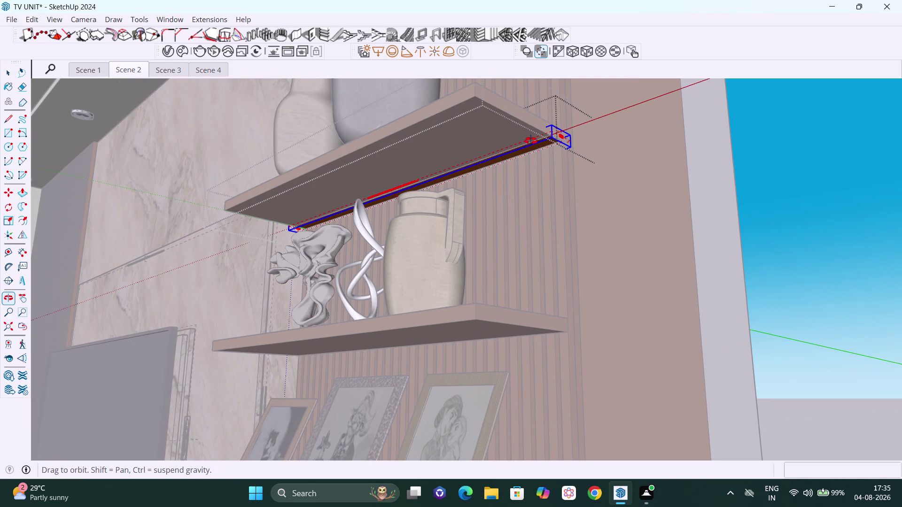
scroll(up, 3)
middle_drag(534, 147, 534, 136)
scroll(up, 3)
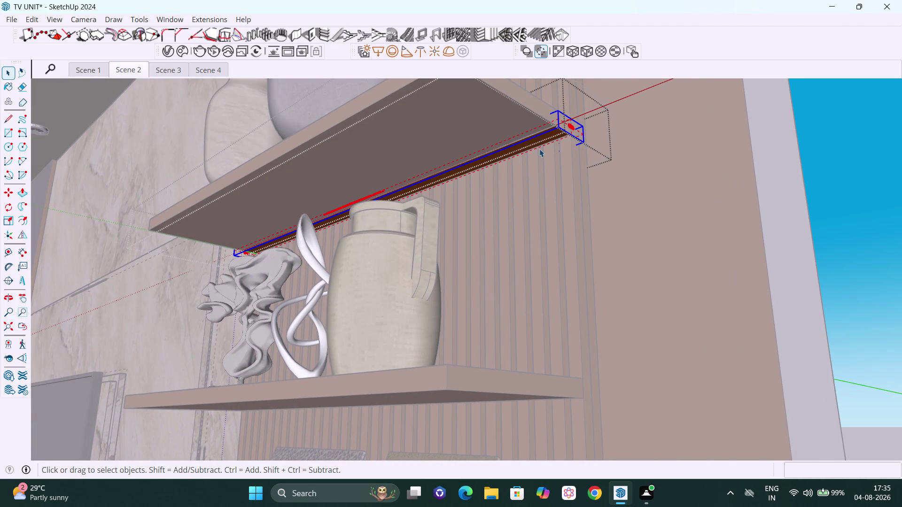
double_click(543, 140)
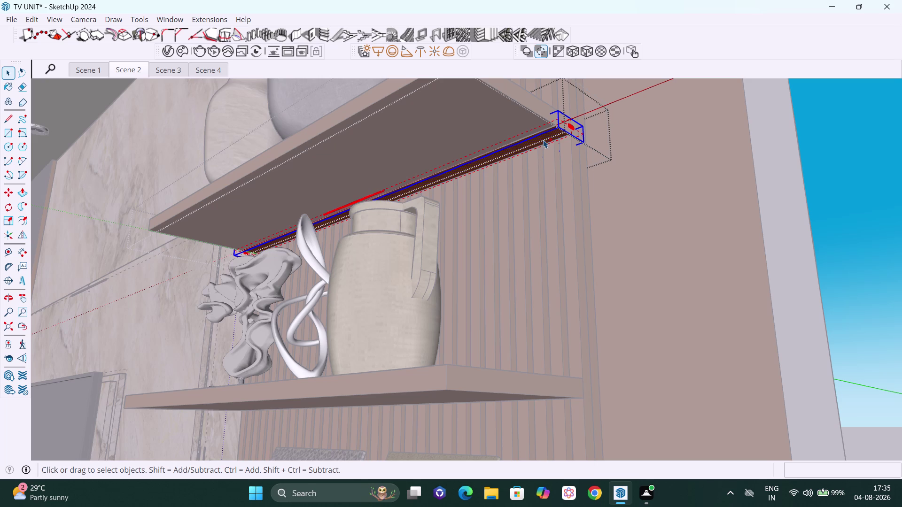
middle_drag(573, 134, 573, 133)
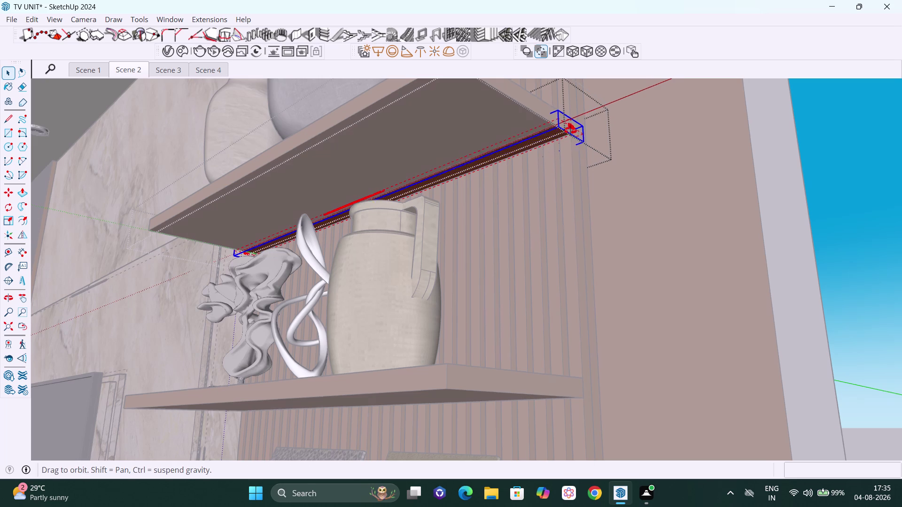
middle_drag(573, 133, 488, 78)
key(space)
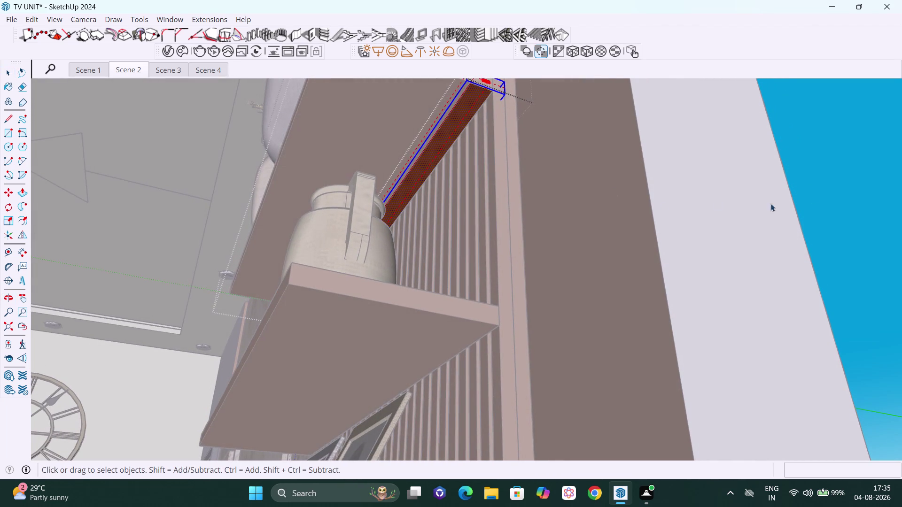
click(835, 184)
scroll(down, 3)
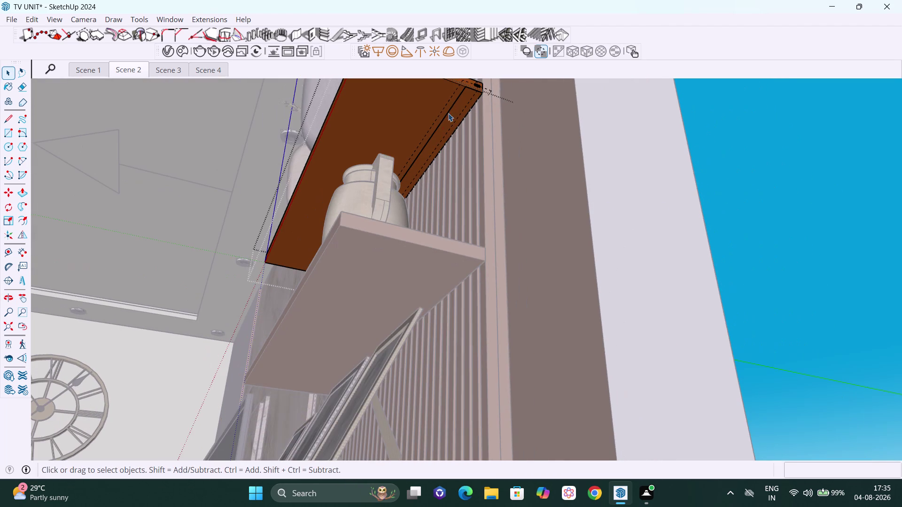
middle_drag(448, 120, 494, 159)
scroll(down, 3)
scroll(up, 3)
scroll(down, 3)
middle_drag(489, 165, 503, 209)
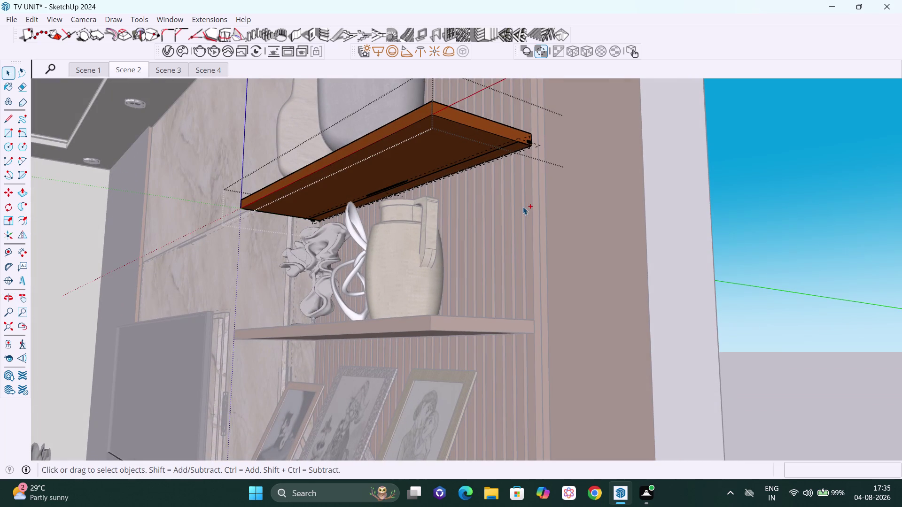
key(ctrl+z)
key(ctrl+z)
key(ctrl+z)
key(ctrl+z)
key(ctrl+z)
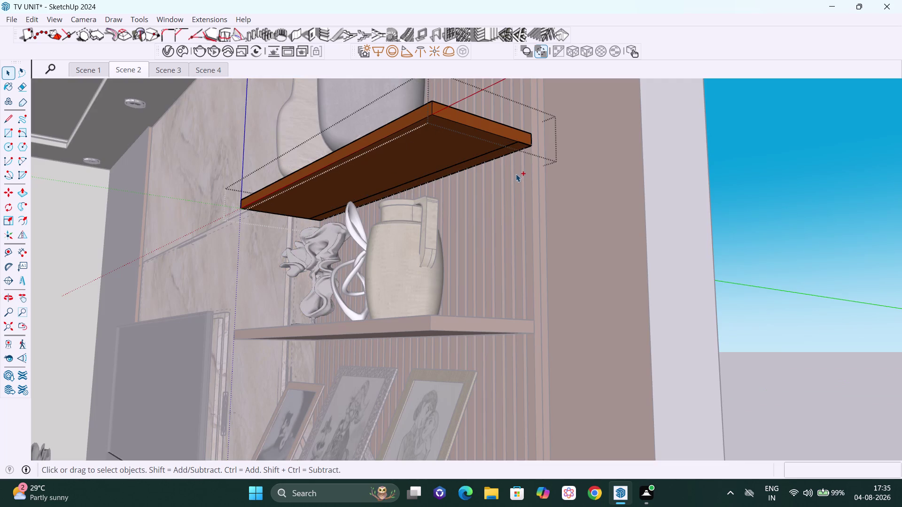
key(ctrl+z)
key(space)
click(819, 140)
scroll(up, 3)
middle_drag(527, 146, 532, 122)
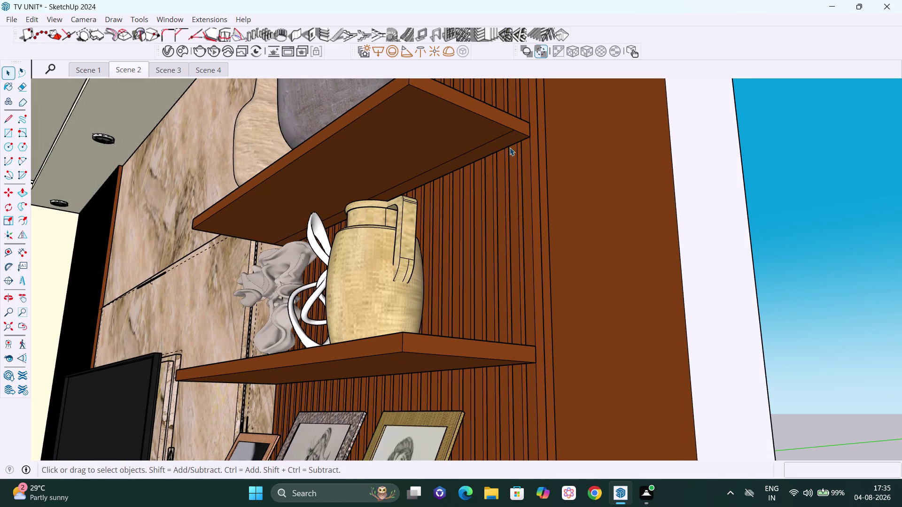
Enter the top shelf group, open its context menu, then exit editing.
double_click(508, 140)
double_click(508, 140)
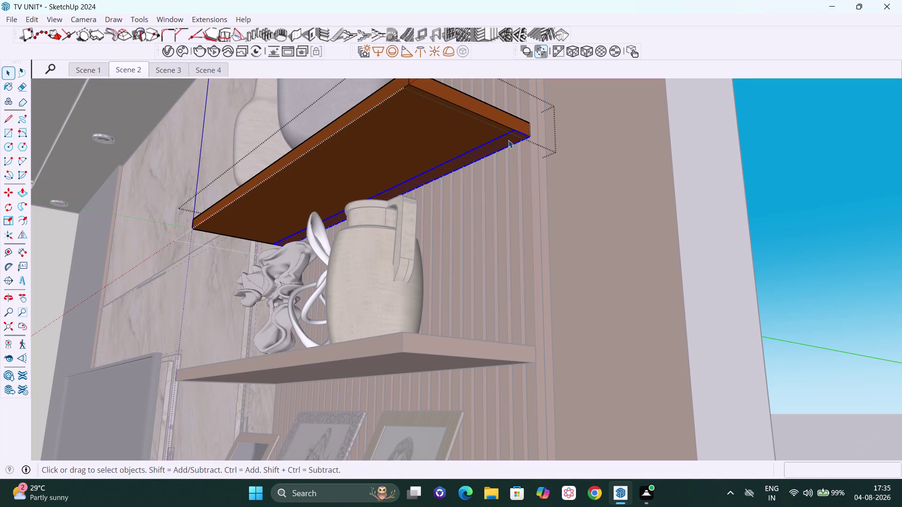
right_click(507, 142)
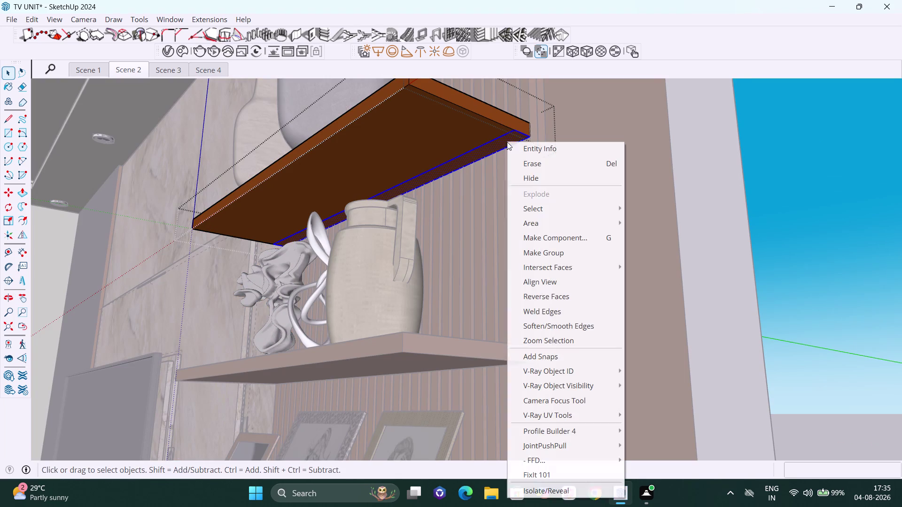
click(552, 251)
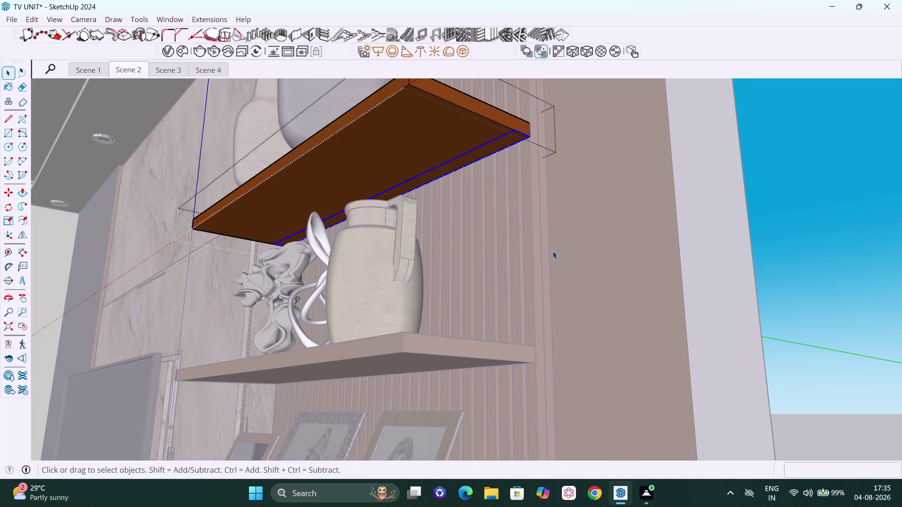
click(793, 168)
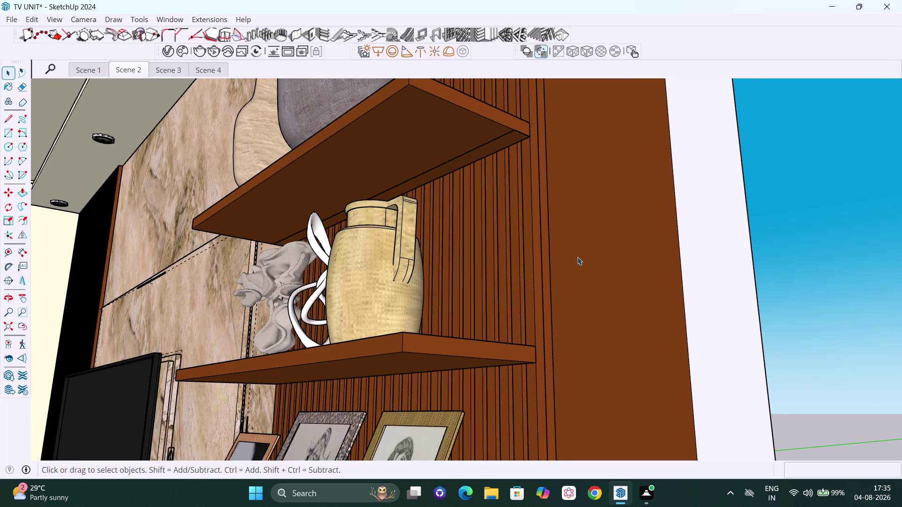
Orbit around the shelves, enter the shelf group and select the middle board.
scroll(down, 3)
middle_drag(567, 275, 569, 192)
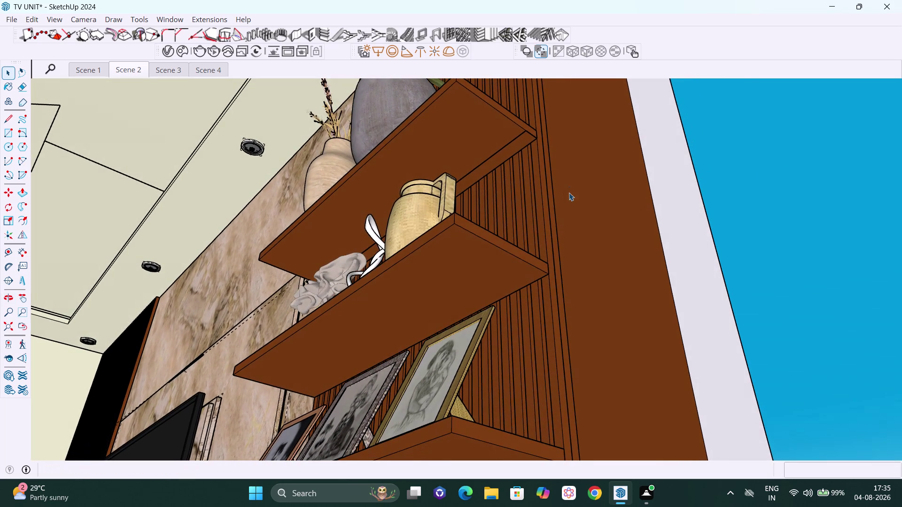
scroll(down, 3)
middle_drag(460, 250, 557, 243)
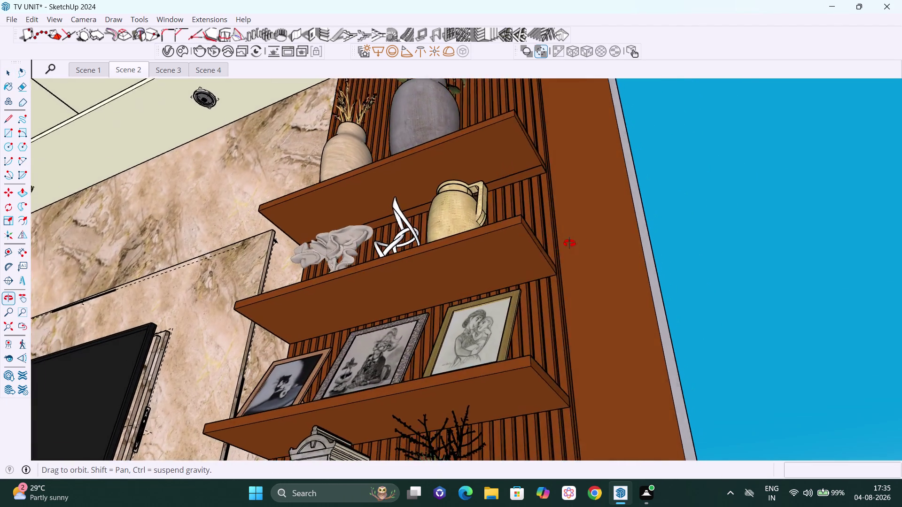
middle_drag(557, 243, 454, 240)
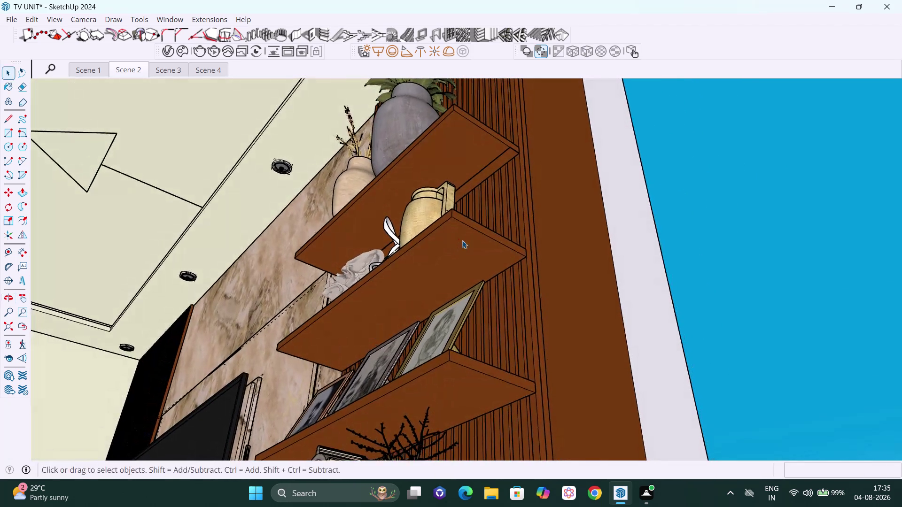
double_click(462, 241)
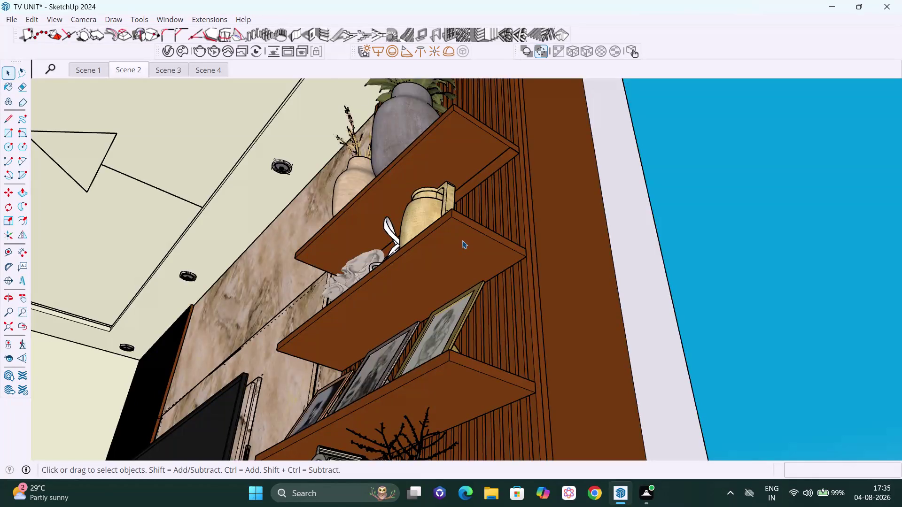
click(463, 240)
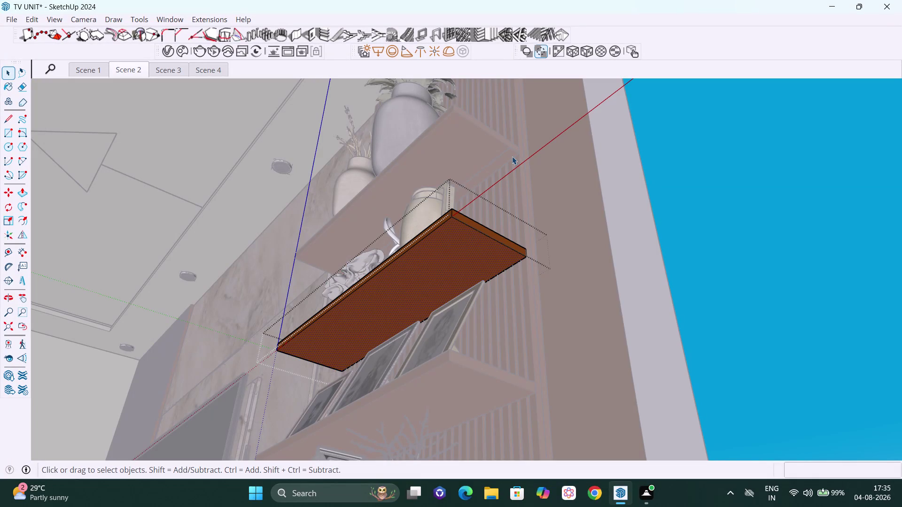
Re-orient the view, exit and re-enter the group, reselecting the middle board.
scroll(down, 3)
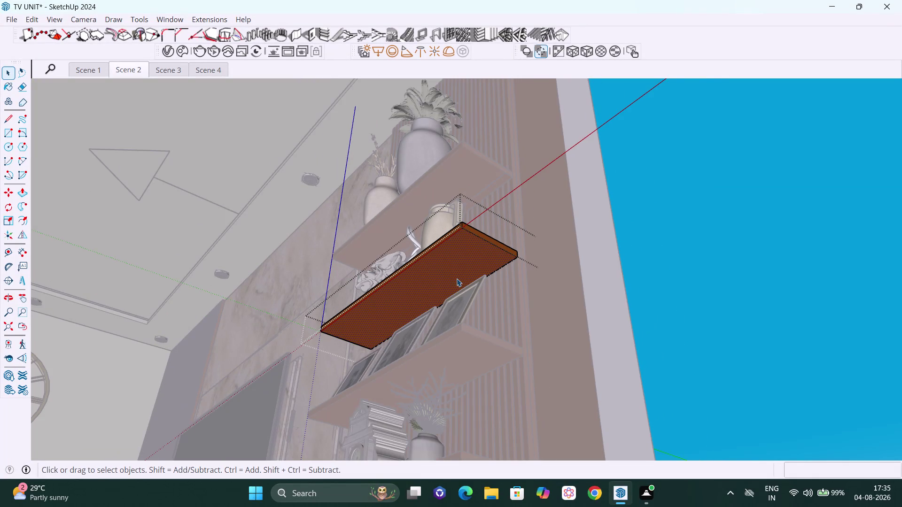
middle_drag(456, 279, 617, 285)
scroll(up, 3)
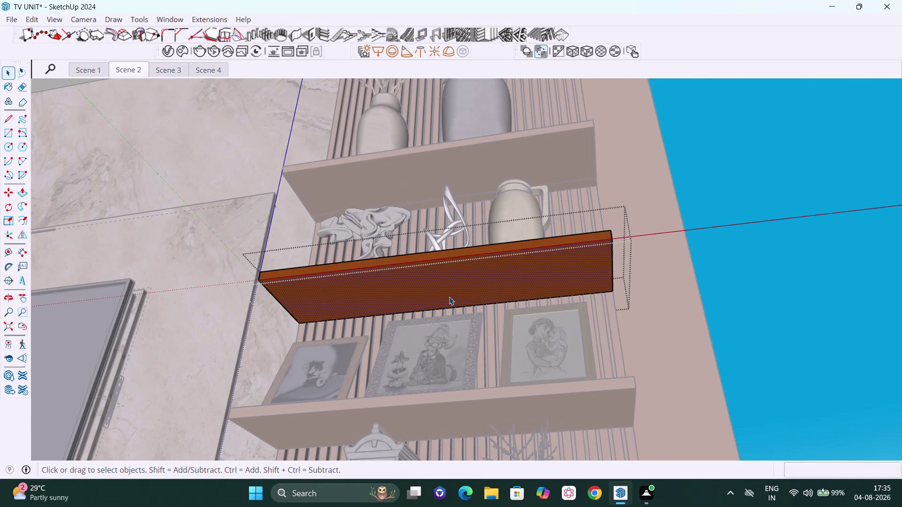
middle_drag(449, 300, 428, 295)
key(space)
click(784, 269)
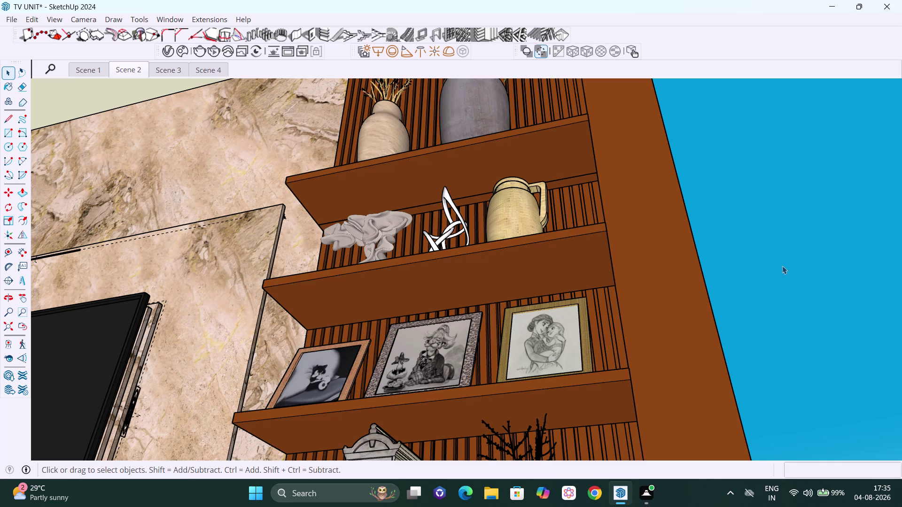
middle_drag(696, 226, 691, 197)
double_click(555, 263)
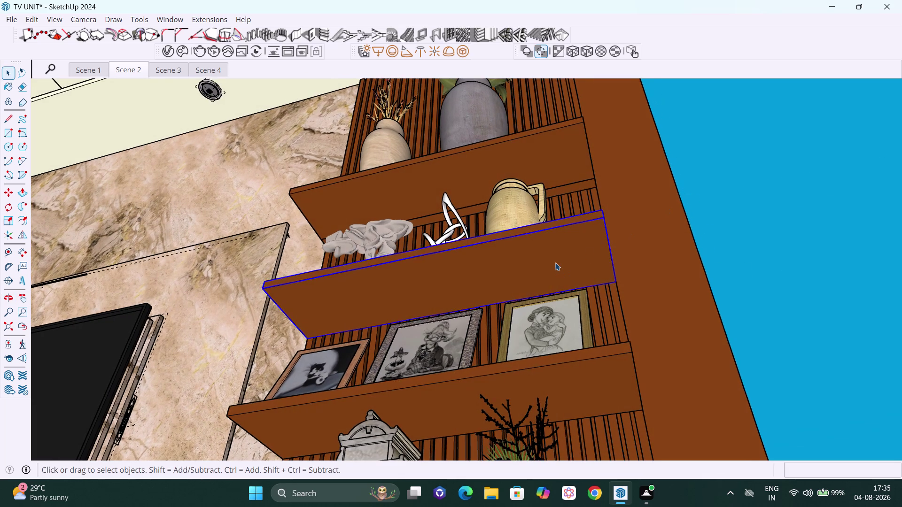
click(548, 270)
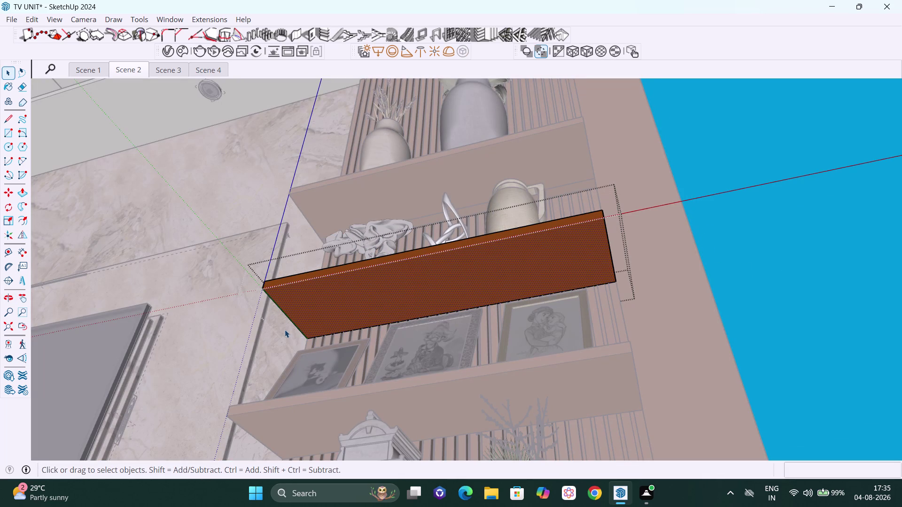
click(802, 262)
Orbit up to the top shelf, enter the group and select the top shelf board.
scroll(down, 3)
middle_drag(768, 243, 664, 256)
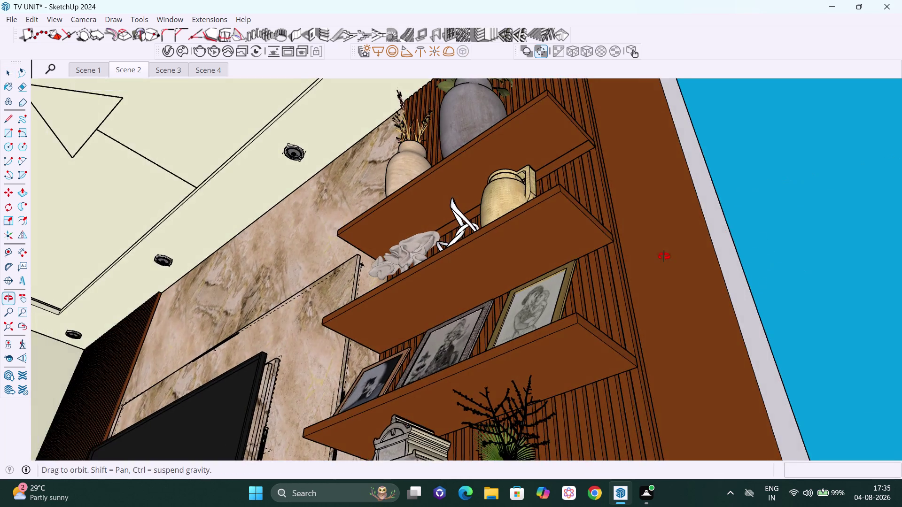
middle_drag(664, 257, 663, 256)
scroll(up, 3)
click(581, 145)
double_click(581, 145)
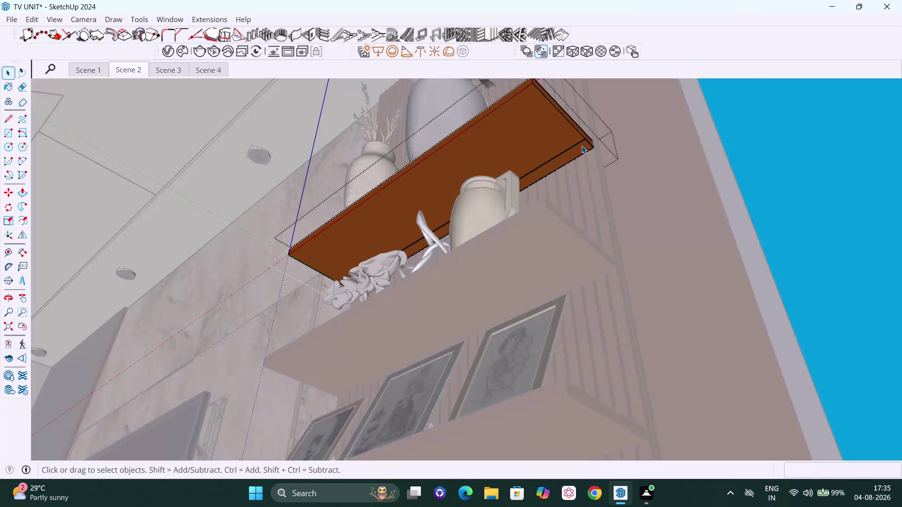
click(581, 146)
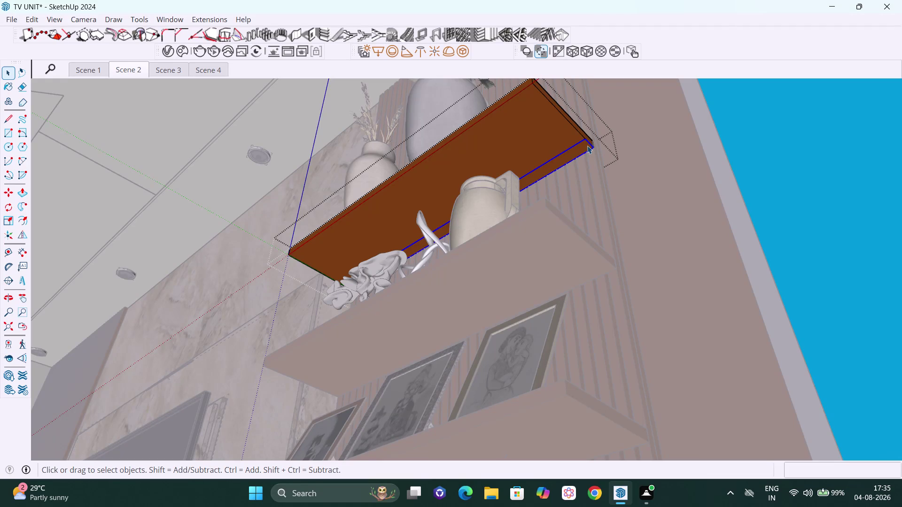
middle_drag(587, 153, 585, 180)
key(m)
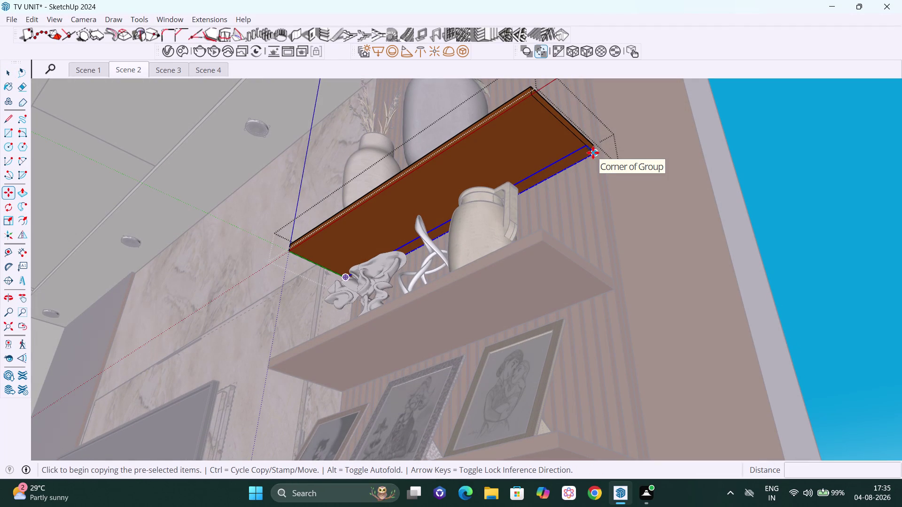
Copy the top shelf board down to the lower shelf edge as 2x evenly spaced copies.
click(593, 152)
key(Up)
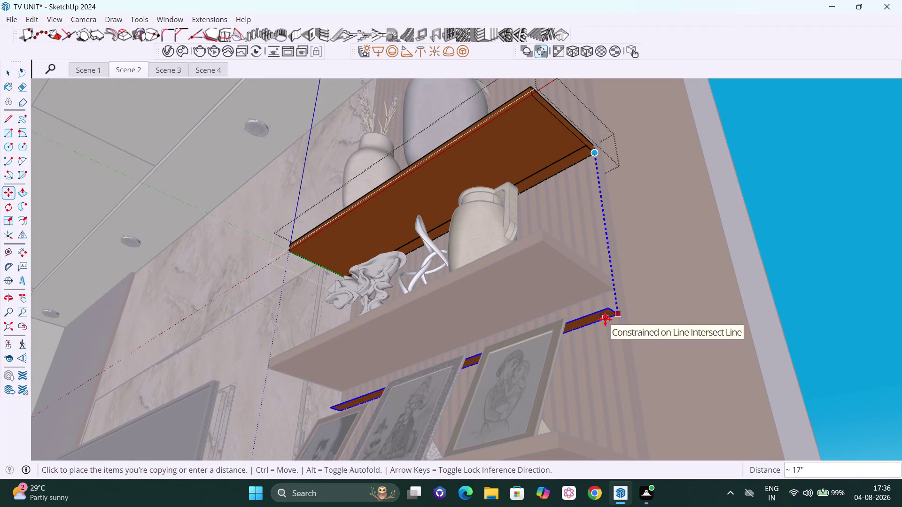
middle_drag(606, 312, 520, 386)
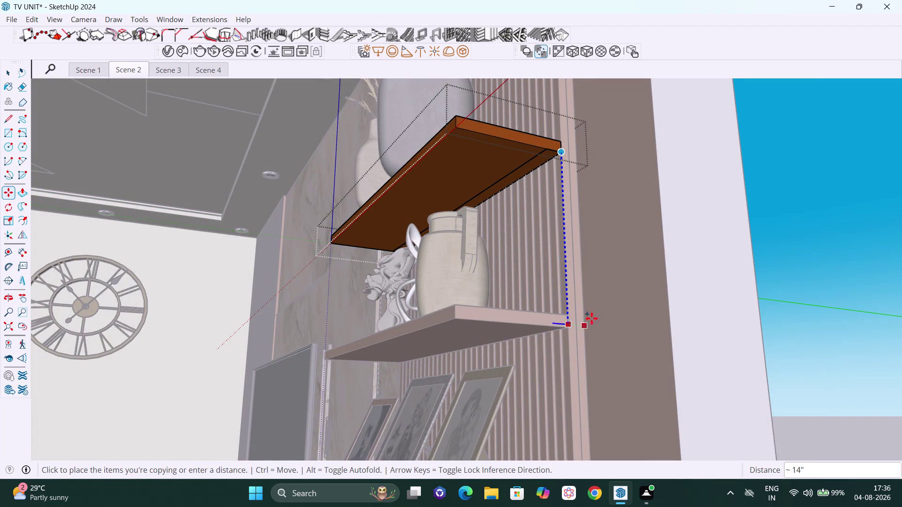
click(567, 330)
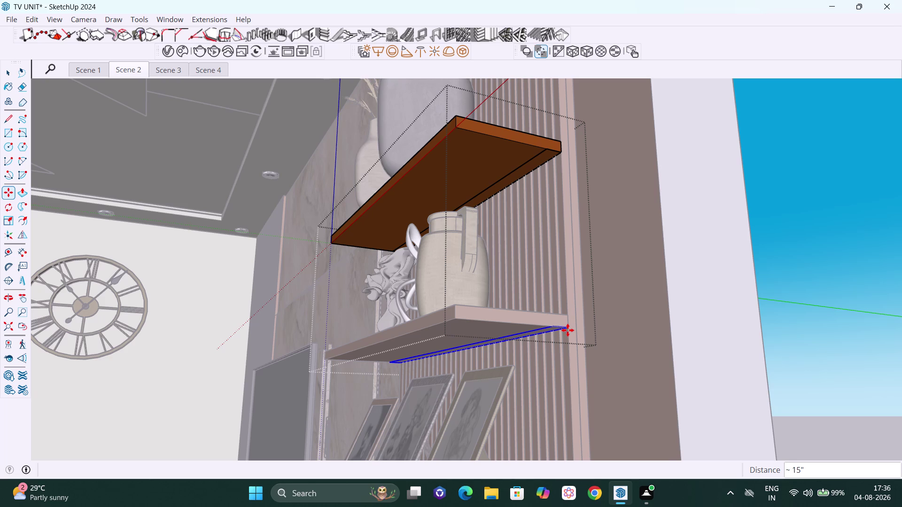
text(2x)
key(Return)
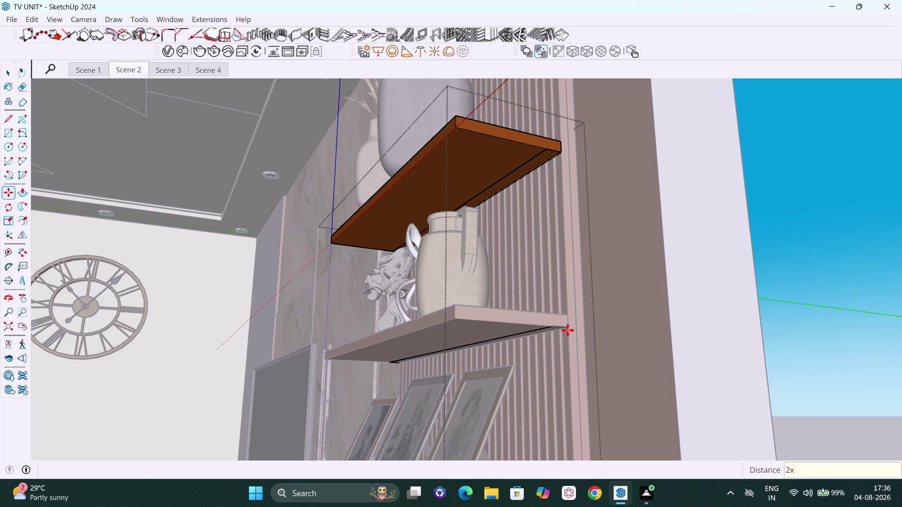
Zoom out to view the whole shelf unit and leave the Move tool.
scroll(down, 3)
scroll(down, 3)
scroll(down, 3)
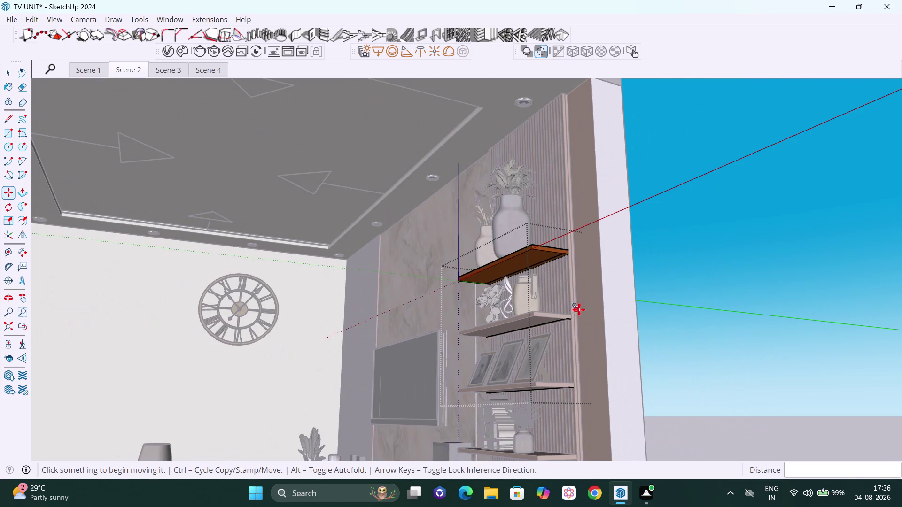
middle_drag(575, 377, 586, 307)
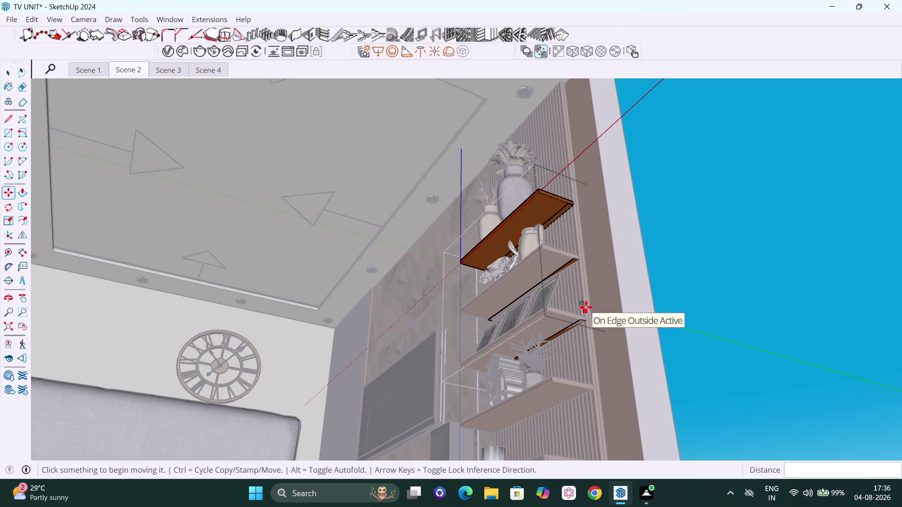
key(Escape)
key(3)
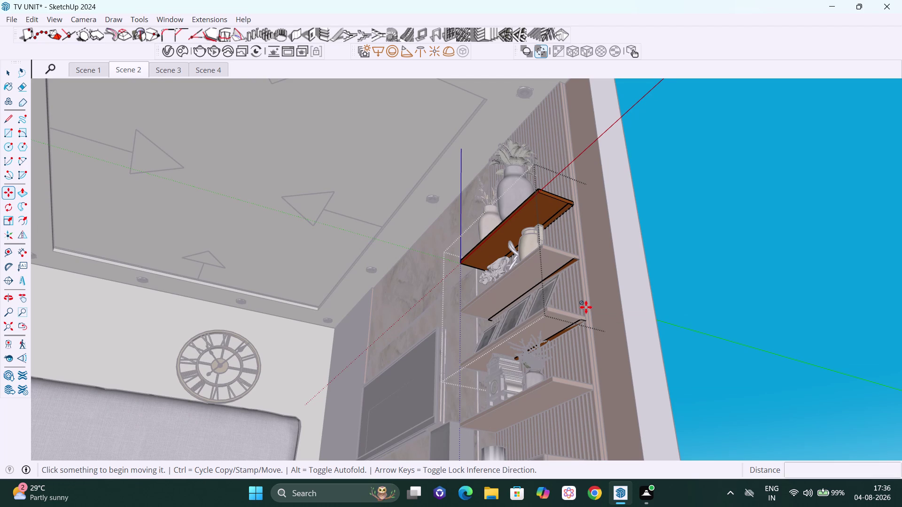
key(Escape)
key(space)
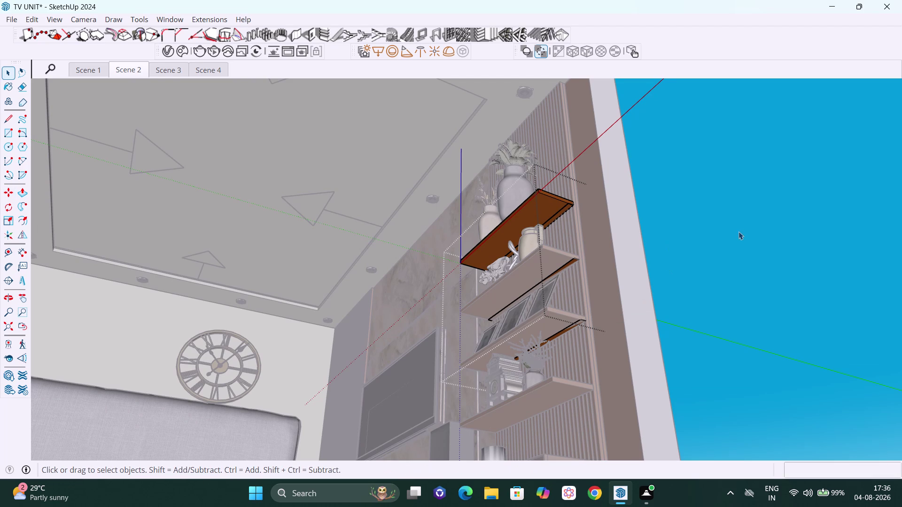
Exit the shelf group, then orbit and pan down to the lower shelves.
click(738, 231)
middle_drag(610, 277, 619, 301)
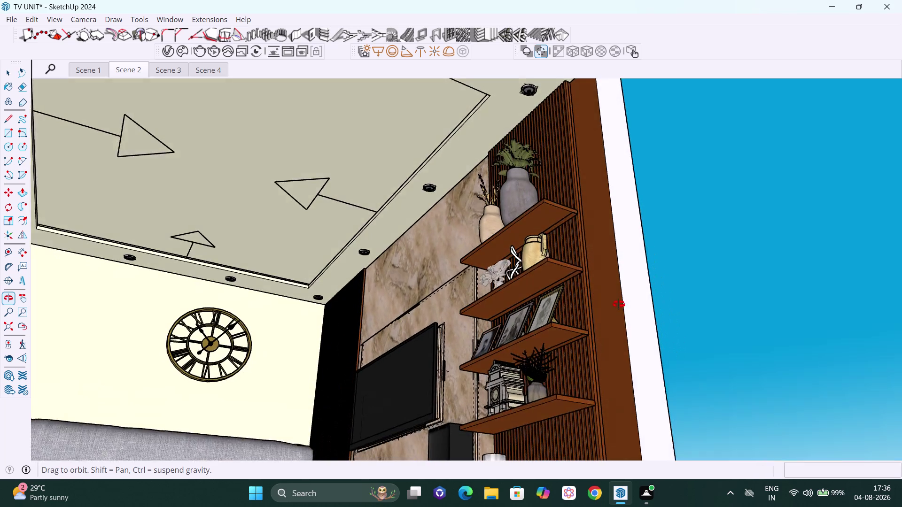
middle_drag(618, 301, 622, 315)
scroll(down, 3)
middle_drag(602, 329, 610, 312)
key(h)
drag(623, 335, 629, 247)
scroll(up, 3)
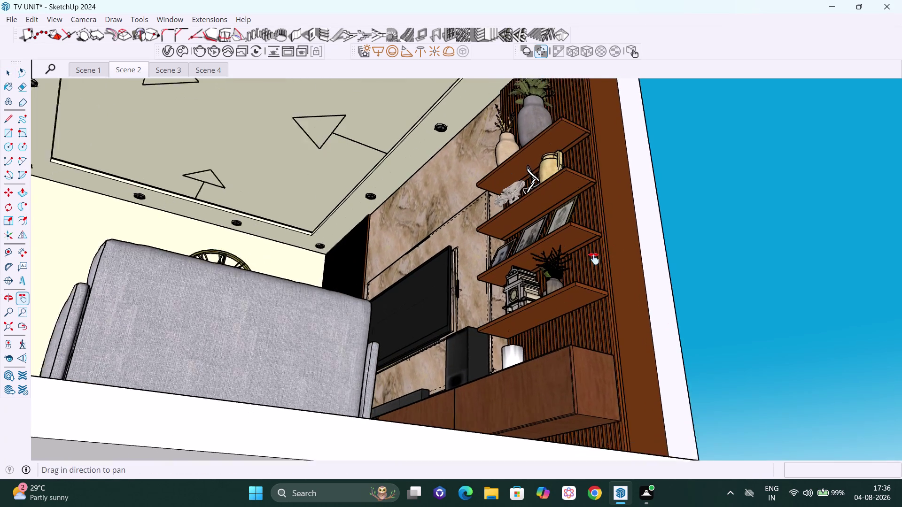
scroll(up, 3)
scroll(up, 3)
middle_drag(587, 265, 586, 268)
scroll(up, 3)
key(space)
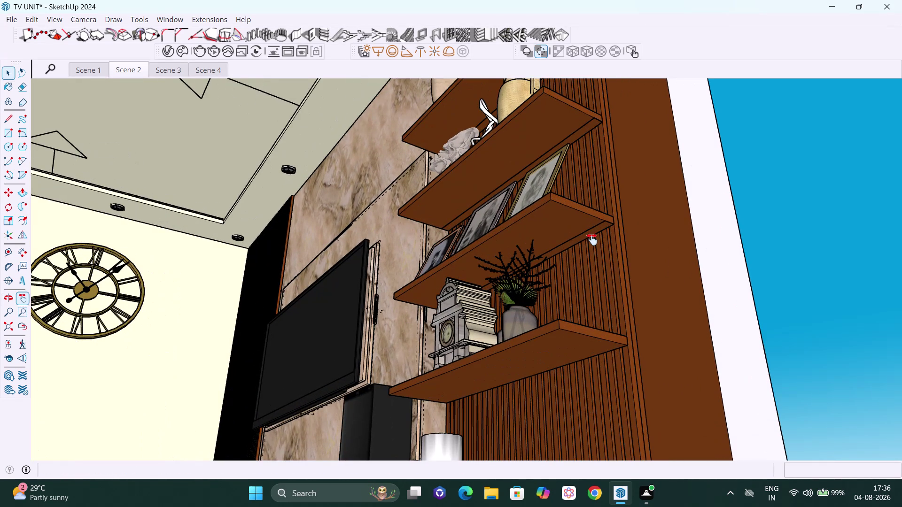
Enter the shelf group and select the board holding the clock and plant, then undo once.
click(594, 229)
double_click(594, 228)
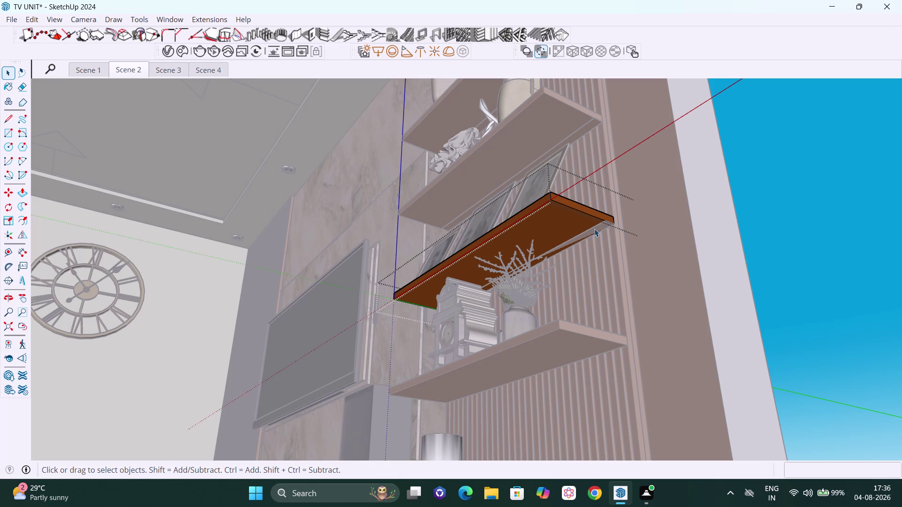
click(594, 229)
double_click(593, 234)
click(590, 234)
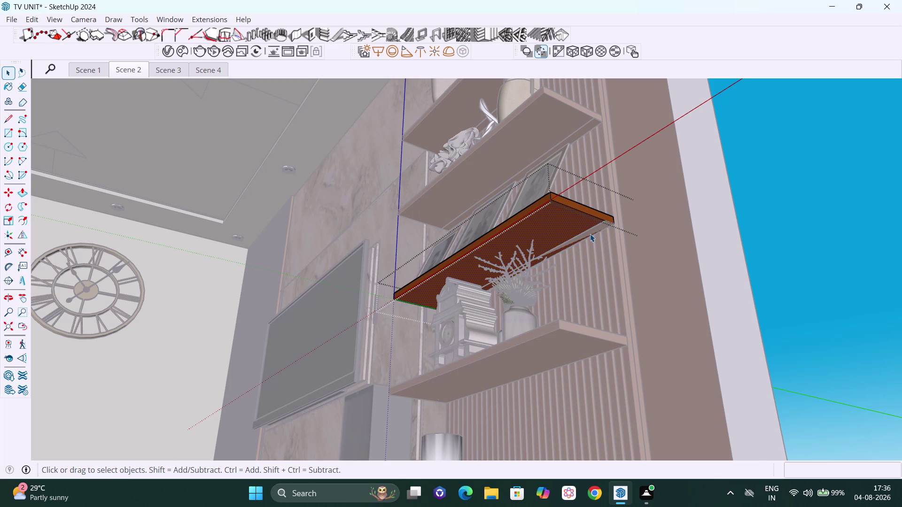
scroll(up, 3)
scroll(down, 3)
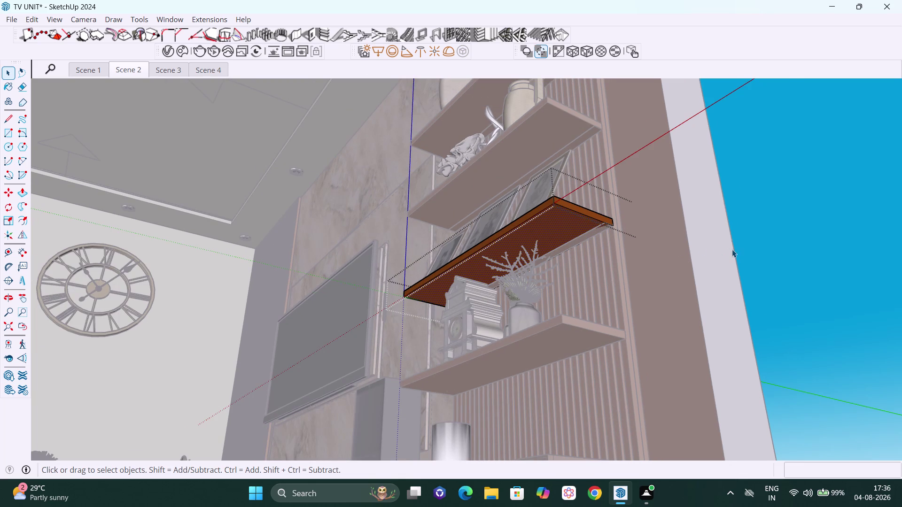
key(space)
key(ctrl+z)
Undo two more changes and orbit to bring the shelf's underside into view.
key(ctrl+z)
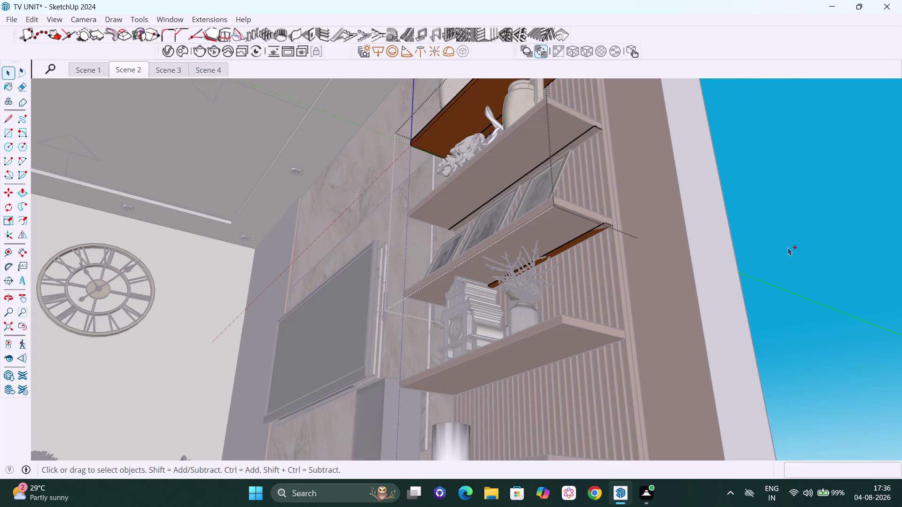
key(ctrl+z)
key(space)
click(759, 201)
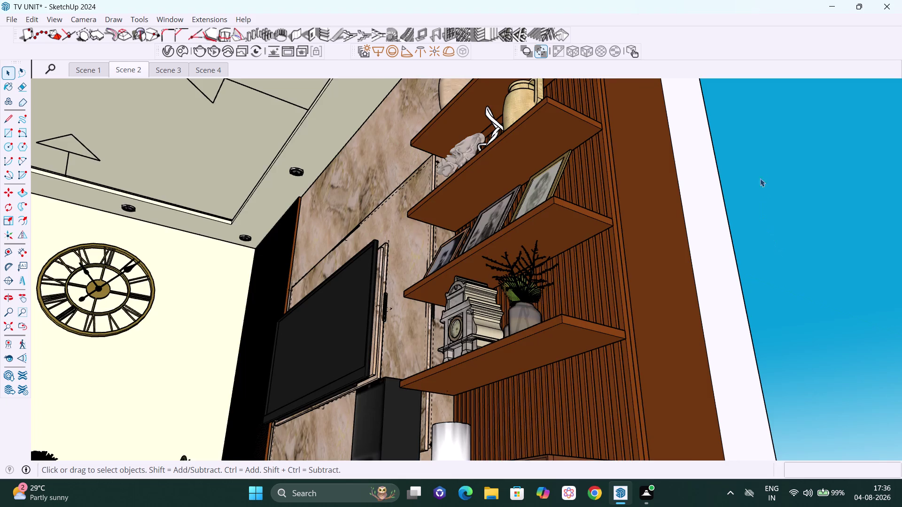
scroll(down, 3)
middle_drag(673, 114, 688, 131)
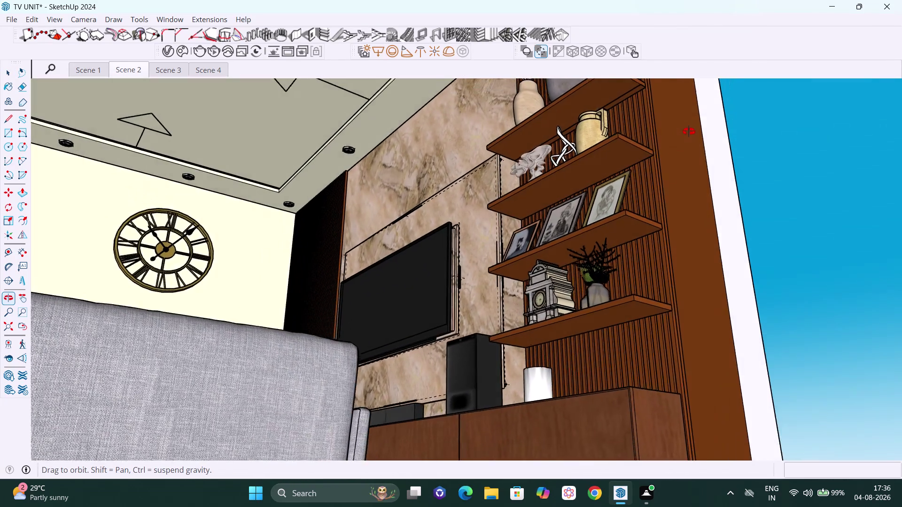
middle_drag(688, 131, 685, 133)
scroll(up, 3)
scroll(up, 3)
middle_drag(603, 186, 671, 195)
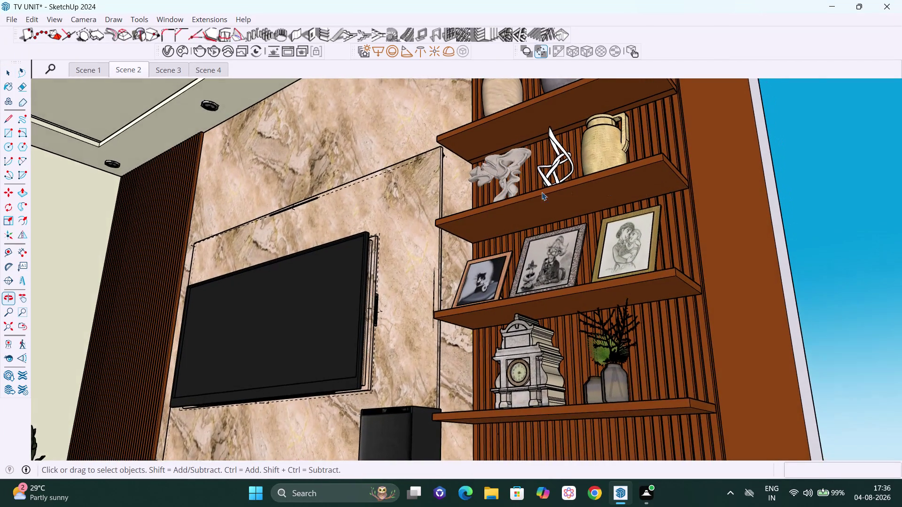
scroll(up, 3)
middle_drag(480, 259, 517, 222)
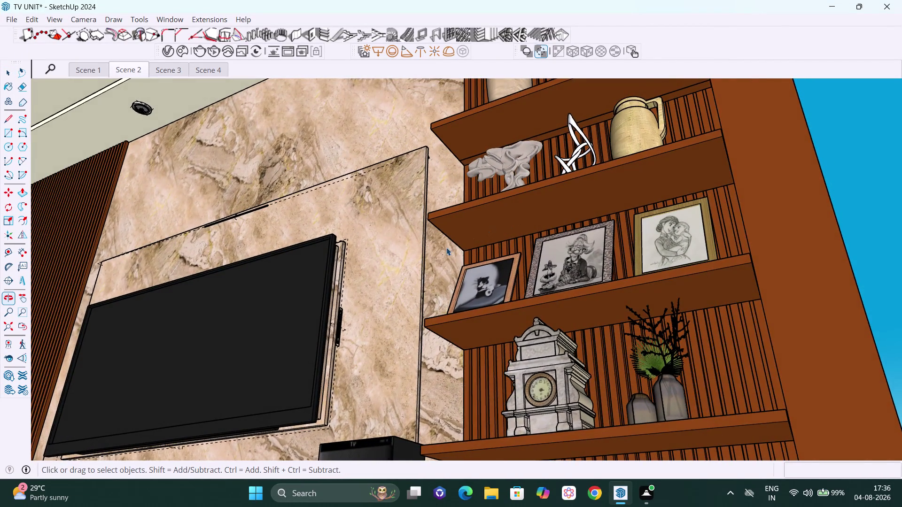
scroll(up, 3)
middle_drag(501, 272, 561, 247)
Enter the shelf group and select the front face of the sculpture-and-jug shelf.
double_click(469, 232)
click(469, 232)
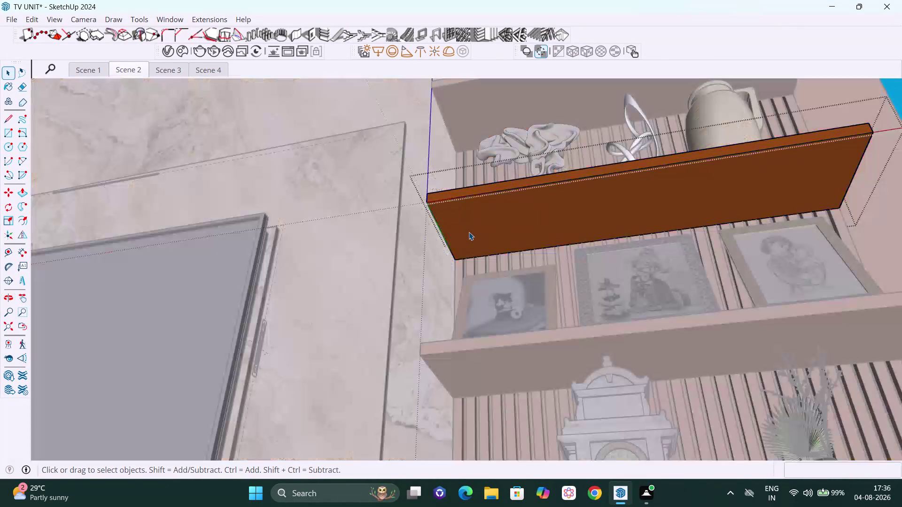
click(461, 244)
click(462, 244)
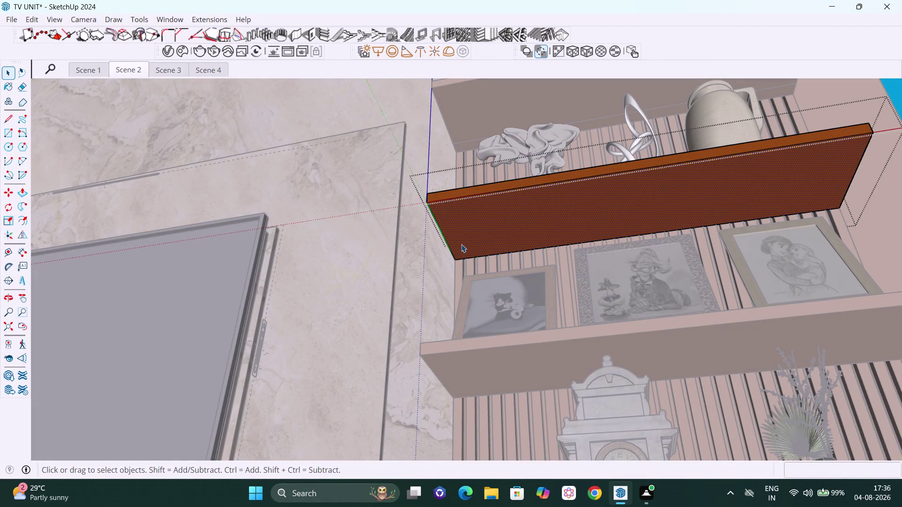
Draw a 1" × 36" rectangle strip along the shelf's lower front edge.
key(r)
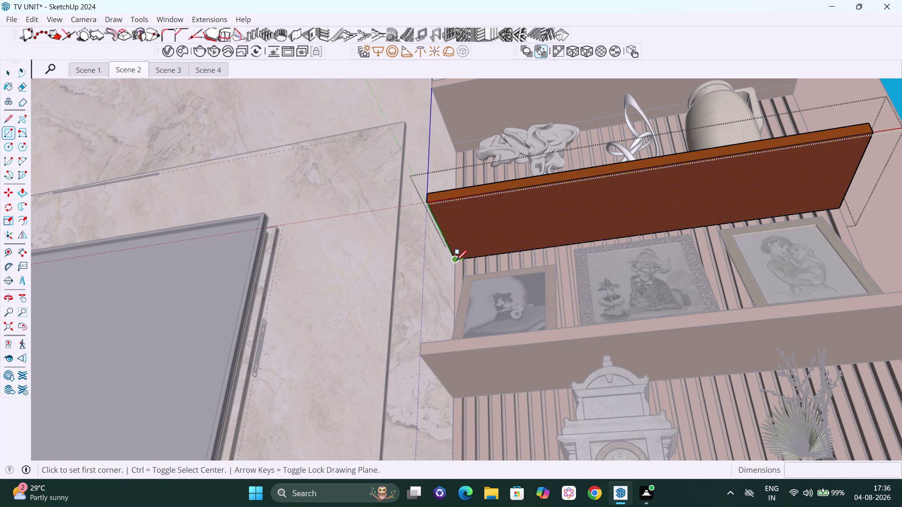
click(456, 261)
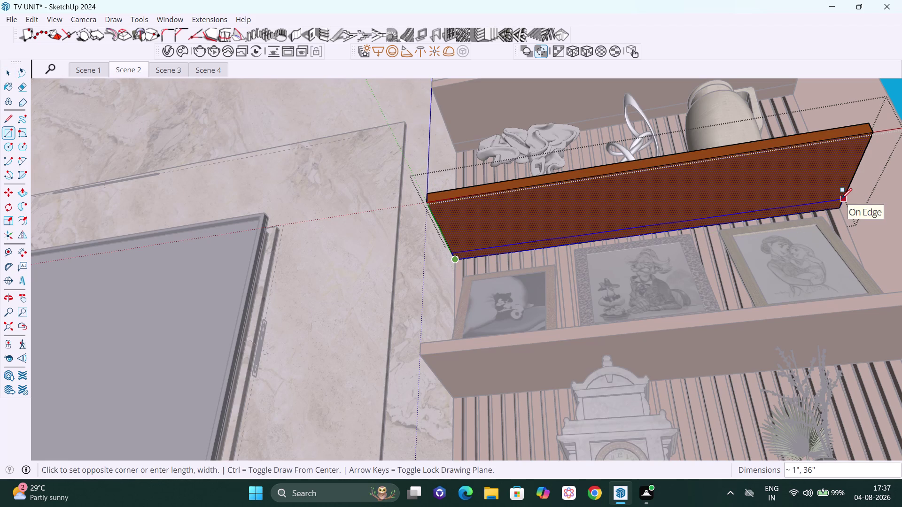
click(841, 198)
scroll(down, 3)
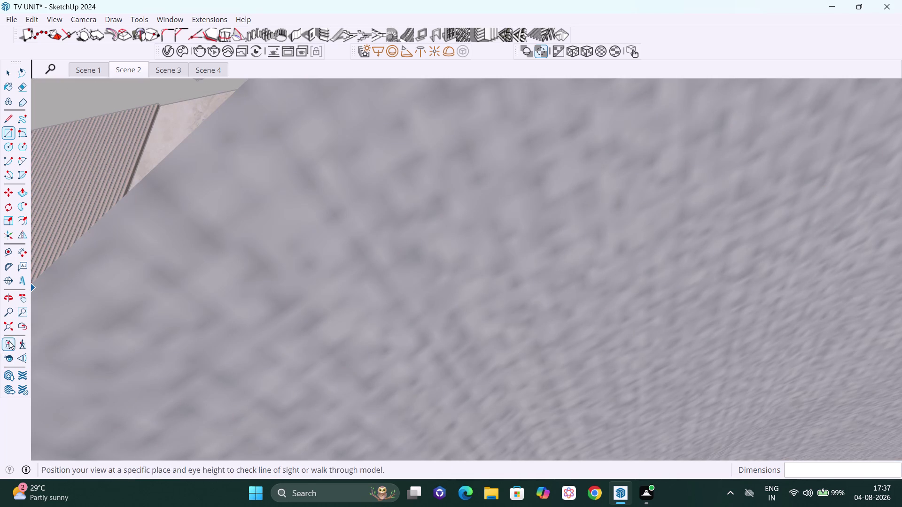
click(13, 326)
key(space)
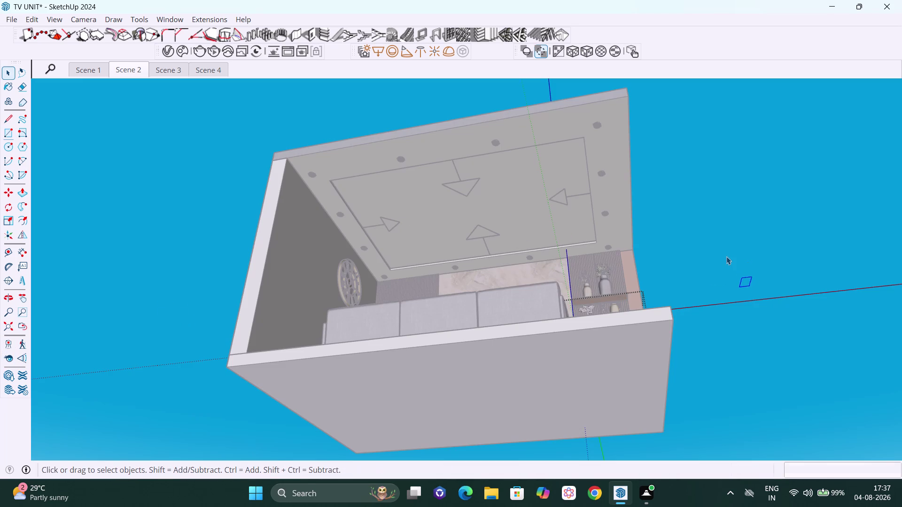
click(725, 254)
middle_drag(722, 248, 678, 337)
scroll(up, 3)
scroll(up, 3)
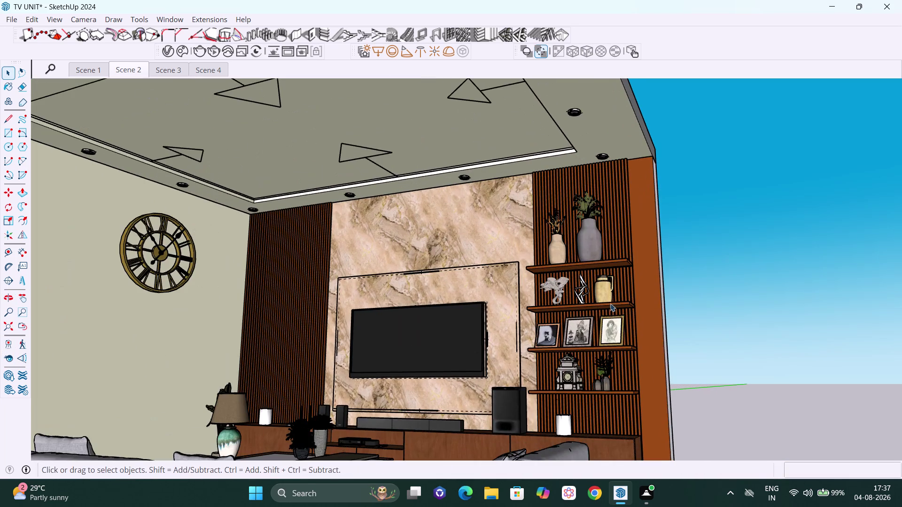
middle_drag(609, 307, 627, 278)
scroll(up, 3)
middle_drag(585, 323, 577, 310)
scroll(up, 3)
scroll(up, 3)
middle_drag(624, 314, 614, 300)
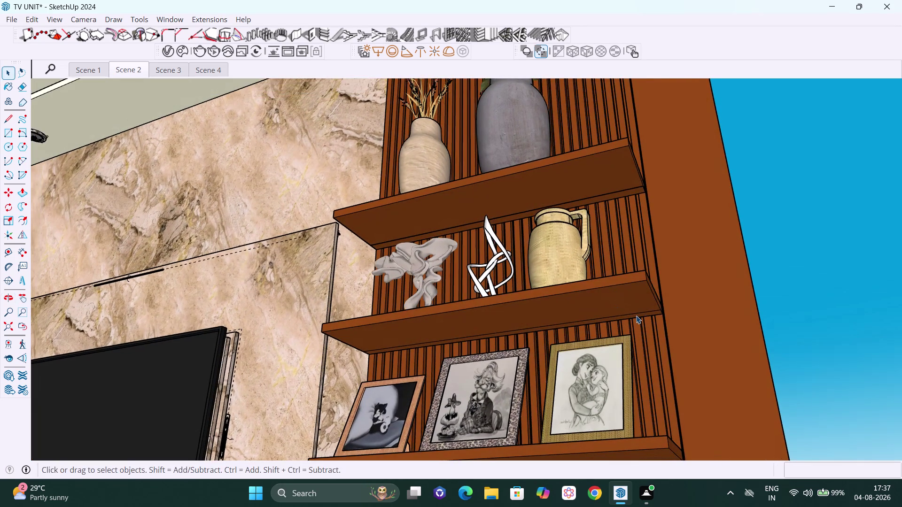
double_click(636, 315)
double_click(636, 316)
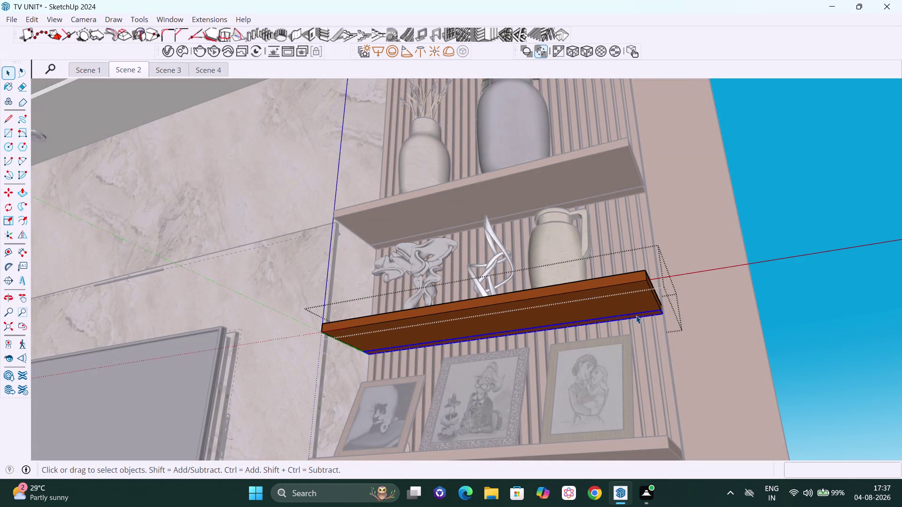
right_click(636, 316)
click(686, 115)
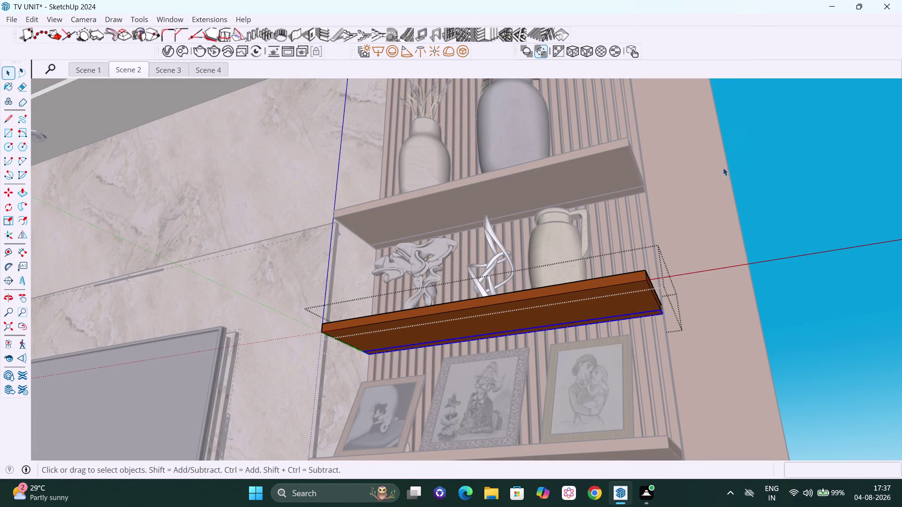
key(space)
click(805, 209)
scroll(down, 3)
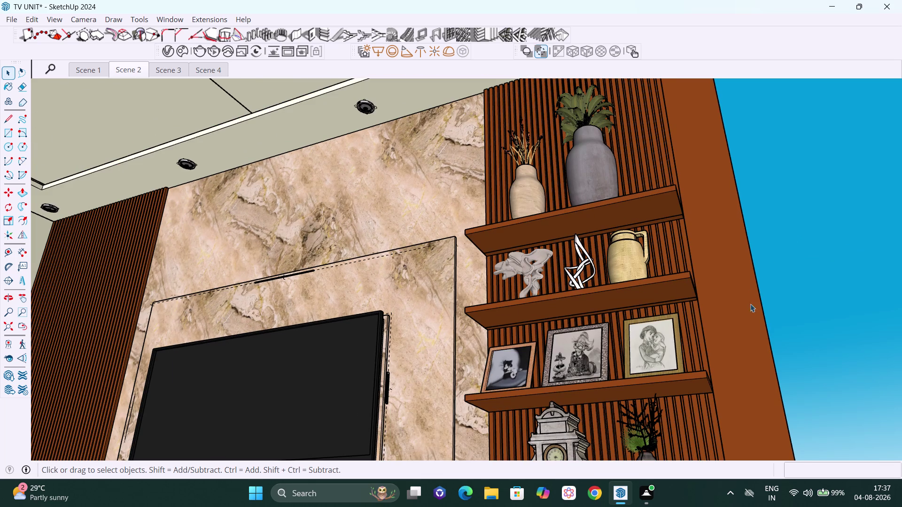
key(h)
drag(756, 307, 779, 169)
scroll(down, 3)
middle_drag(736, 197, 706, 231)
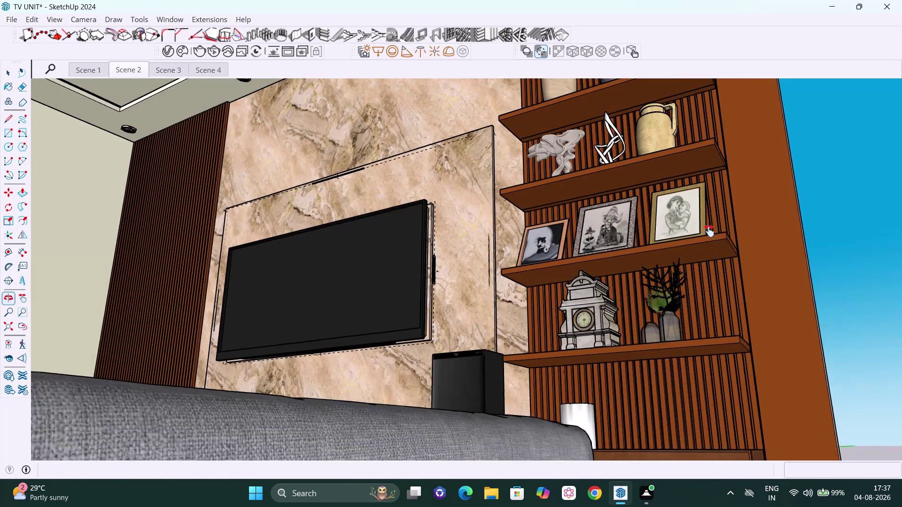
scroll(up, 3)
middle_drag(698, 311, 720, 336)
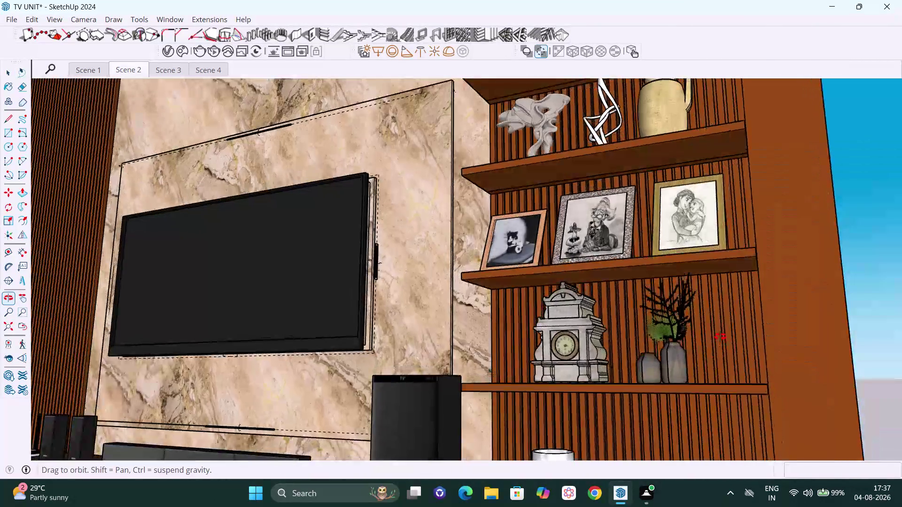
middle_drag(720, 337, 724, 333)
scroll(up, 3)
middle_drag(671, 313, 696, 281)
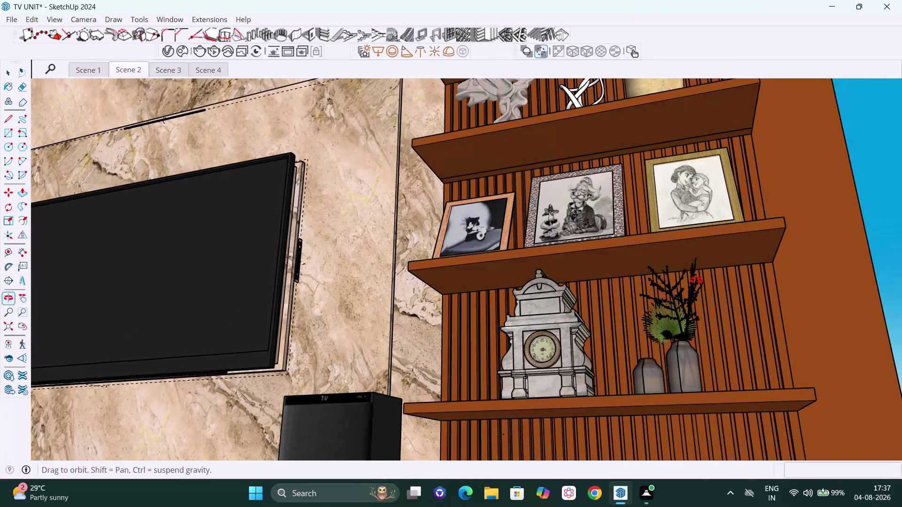
middle_drag(696, 281, 696, 280)
scroll(down, 3)
middle_drag(613, 299, 533, 297)
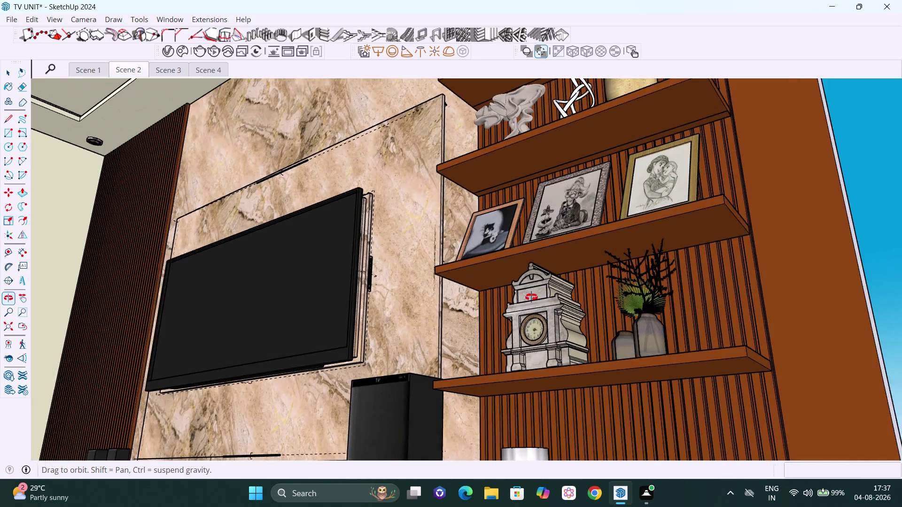
middle_drag(533, 297, 531, 298)
scroll(down, 3)
middle_drag(546, 293, 603, 283)
middle_drag(545, 297, 545, 305)
scroll(up, 3)
middle_drag(546, 297, 578, 291)
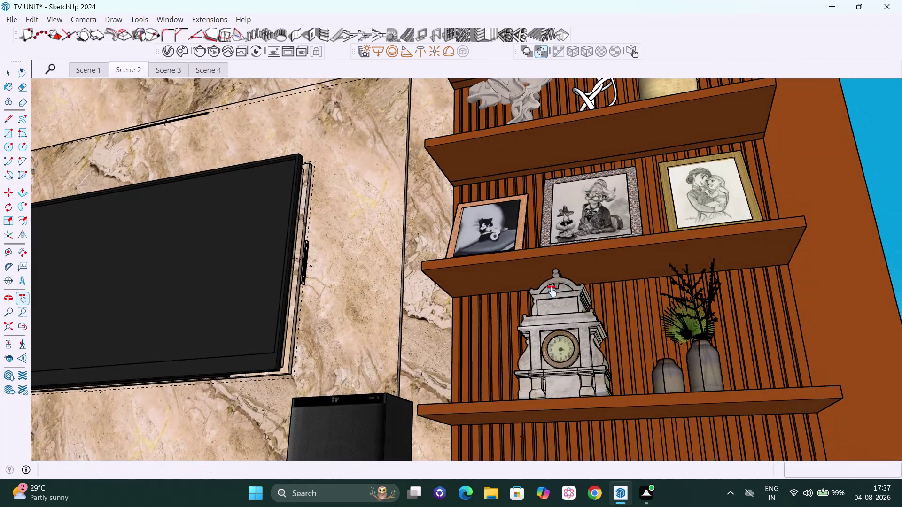
Inside the picture-frame shelf, draw a 1" by 36" rectangle along its front edge.
key(space)
click(504, 277)
click(503, 277)
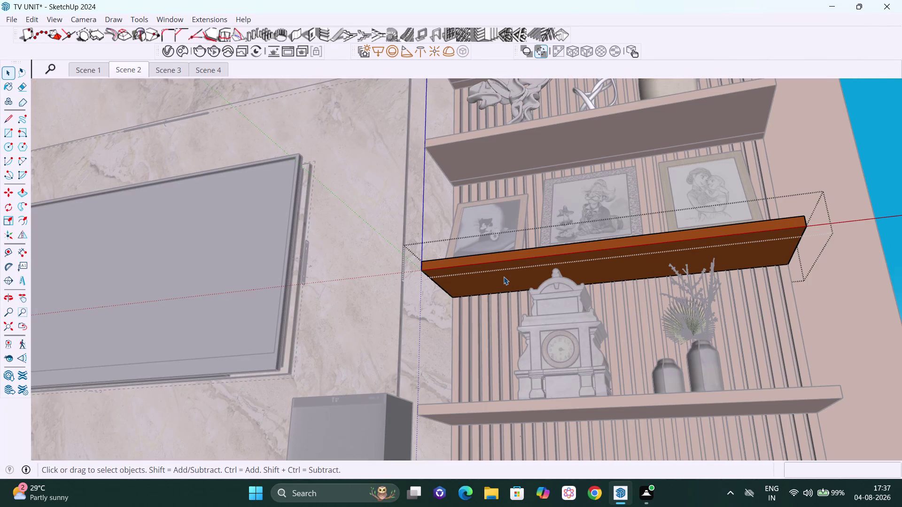
click(503, 277)
click(504, 276)
click(503, 276)
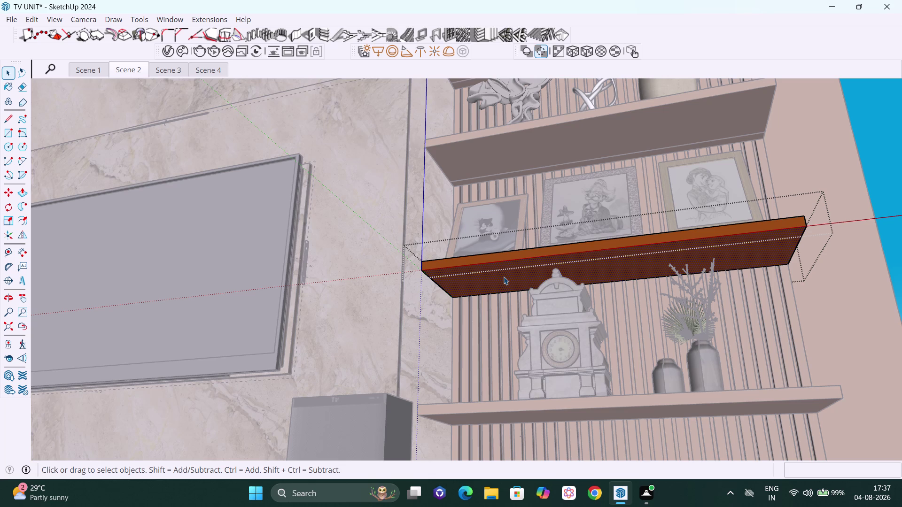
key(r)
click(450, 300)
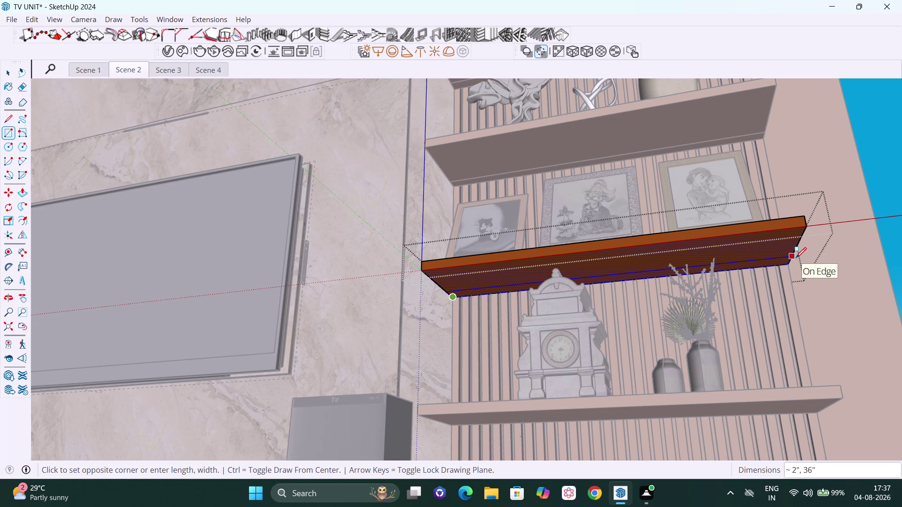
text(1",36)
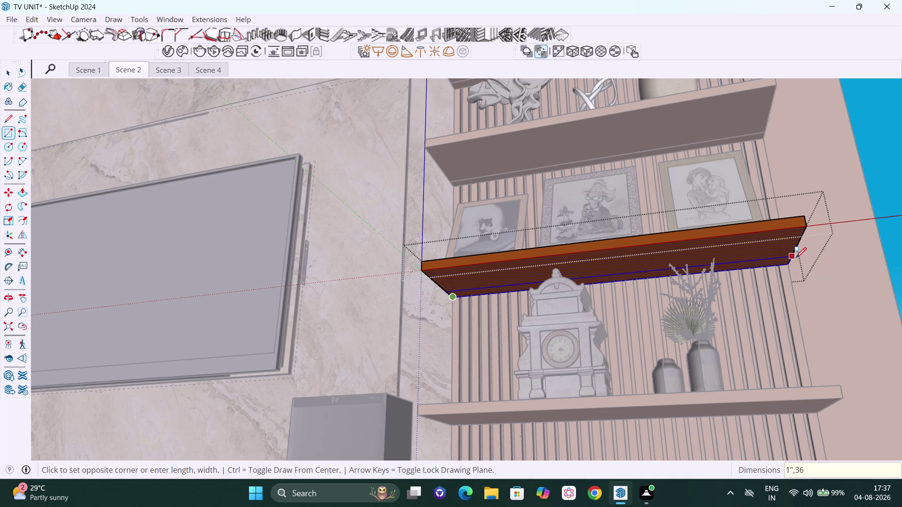
key(shift+quotedbl)
key(Return)
Select the new strip with its edges and make it a group.
key(space)
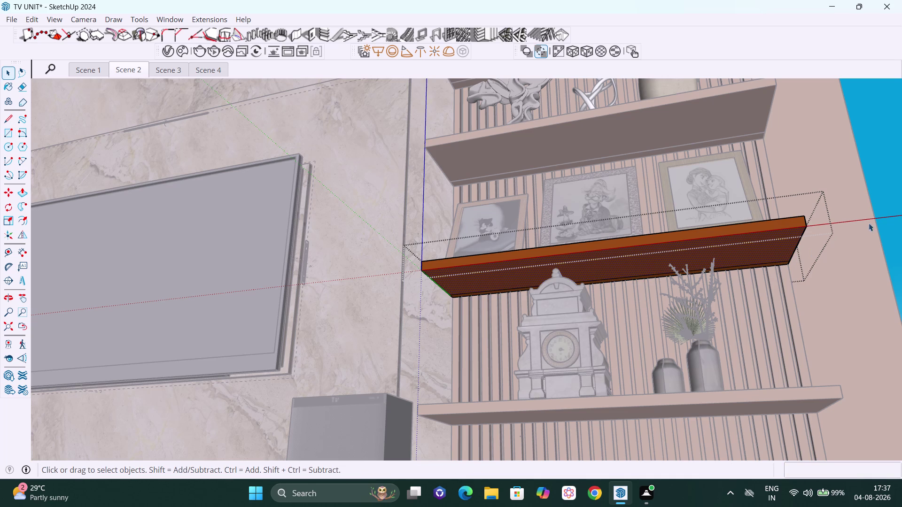
click(888, 225)
click(778, 264)
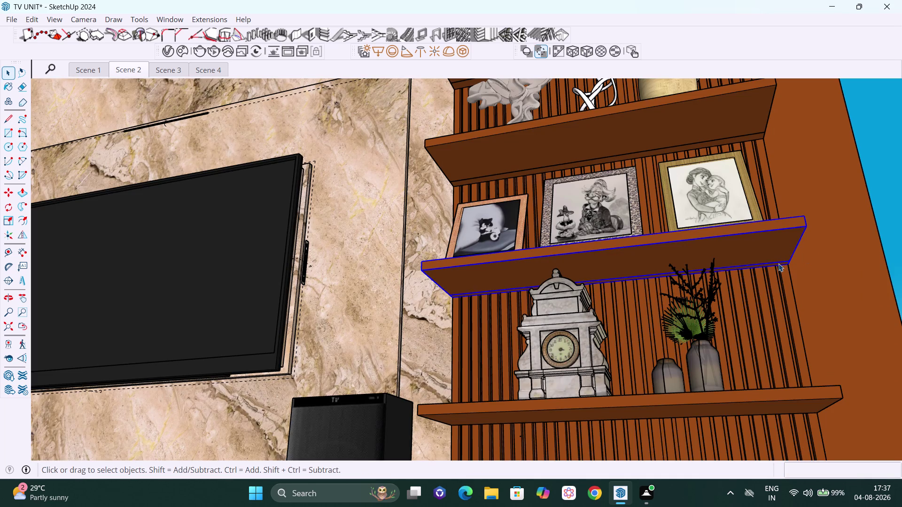
double_click(779, 263)
click(779, 263)
double_click(778, 263)
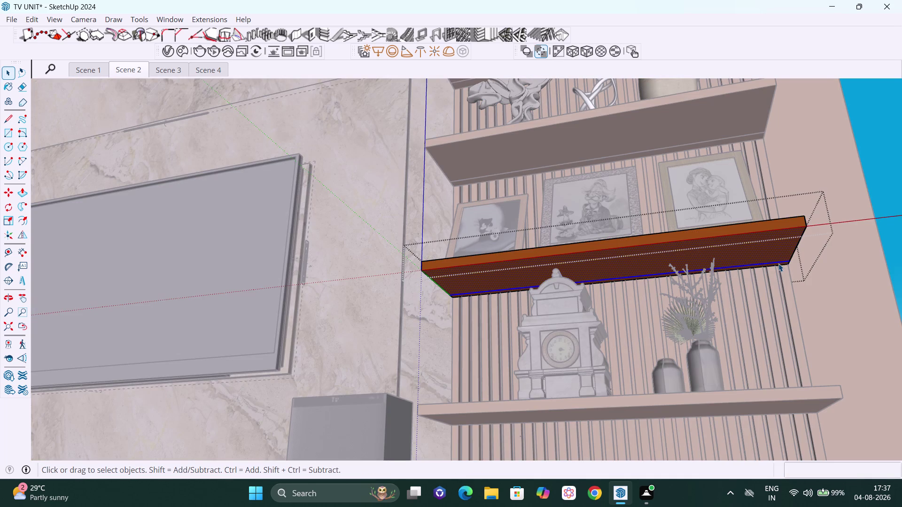
scroll(up, 3)
middle_drag(784, 268, 751, 234)
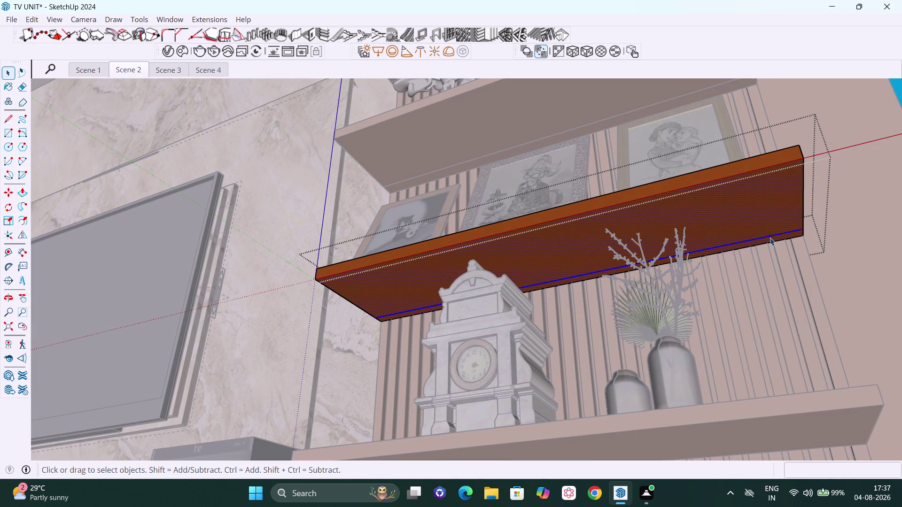
right_click(774, 239)
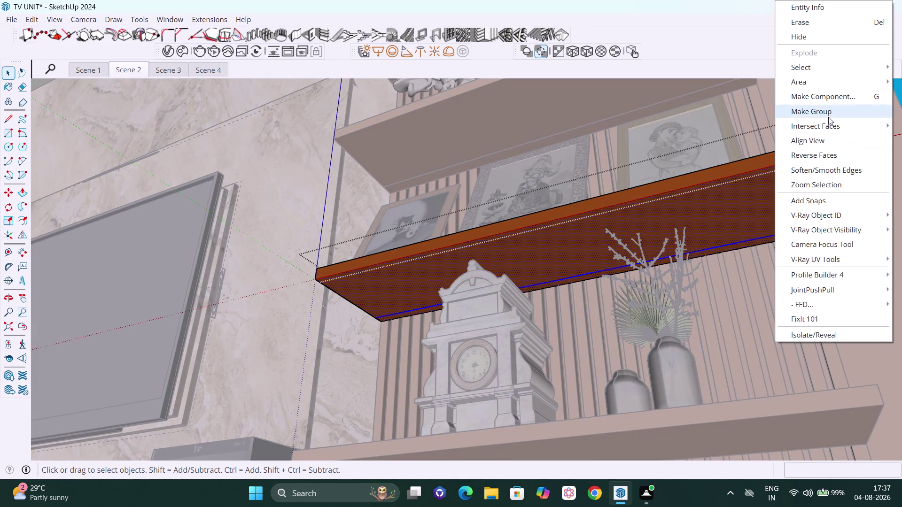
click(830, 111)
key(space)
scroll(down, 3)
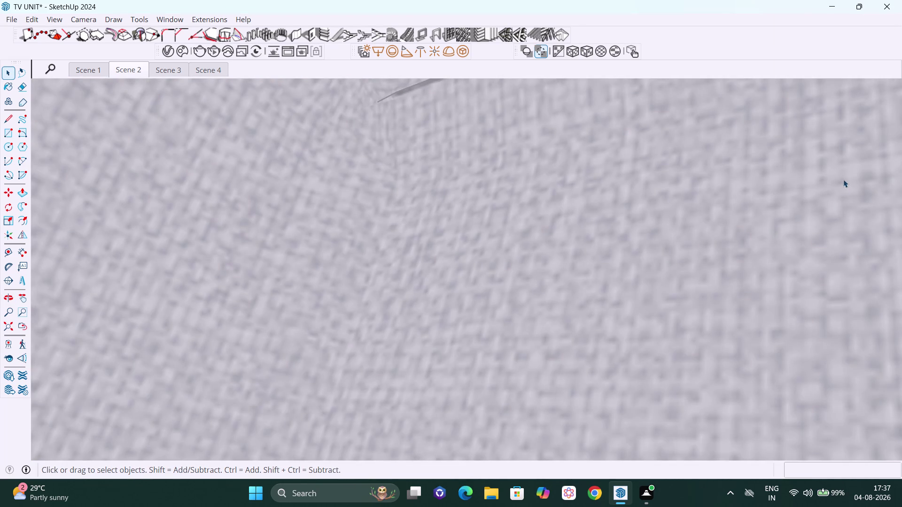
scroll(down, 3)
Orbit and zoom in on the lowest wooden shelf beside the TV and select it.
click(3, 328)
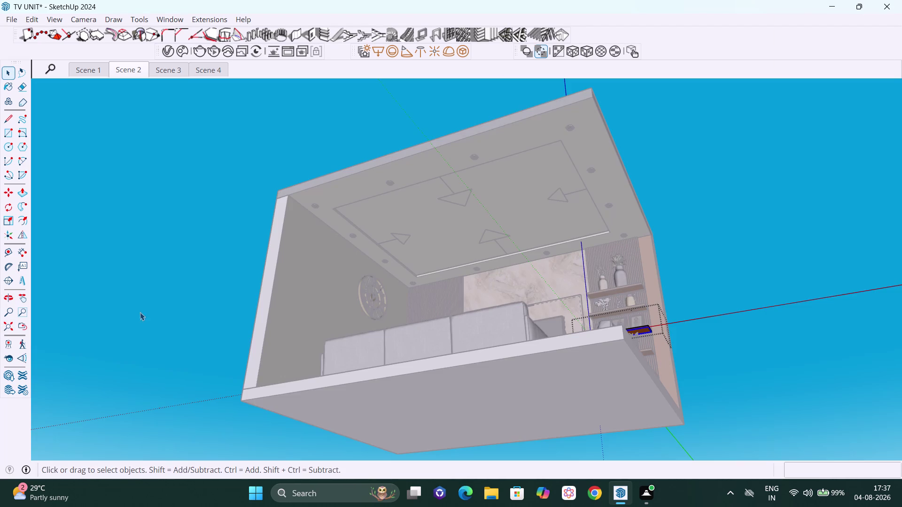
drag(677, 252, 681, 252)
scroll(down, 3)
middle_drag(684, 251, 667, 294)
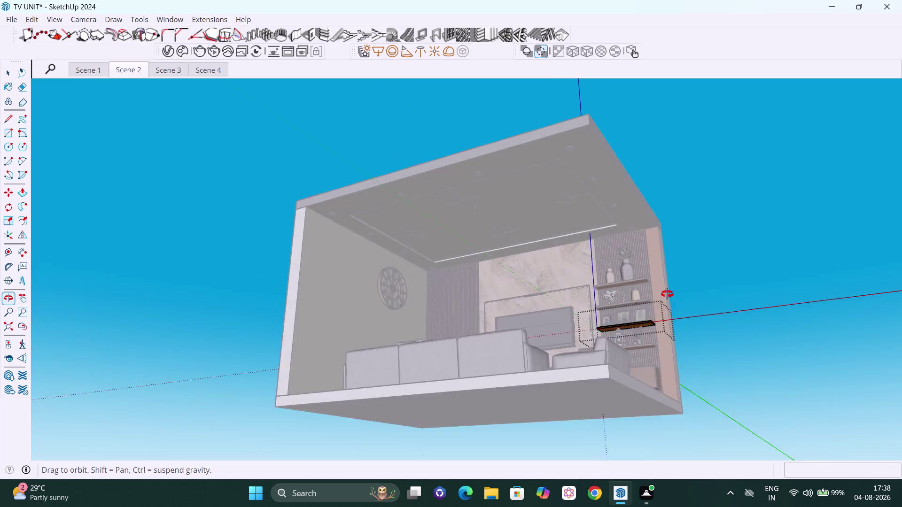
middle_drag(667, 294, 666, 302)
scroll(up, 3)
click(682, 308)
middle_drag(629, 340, 600, 322)
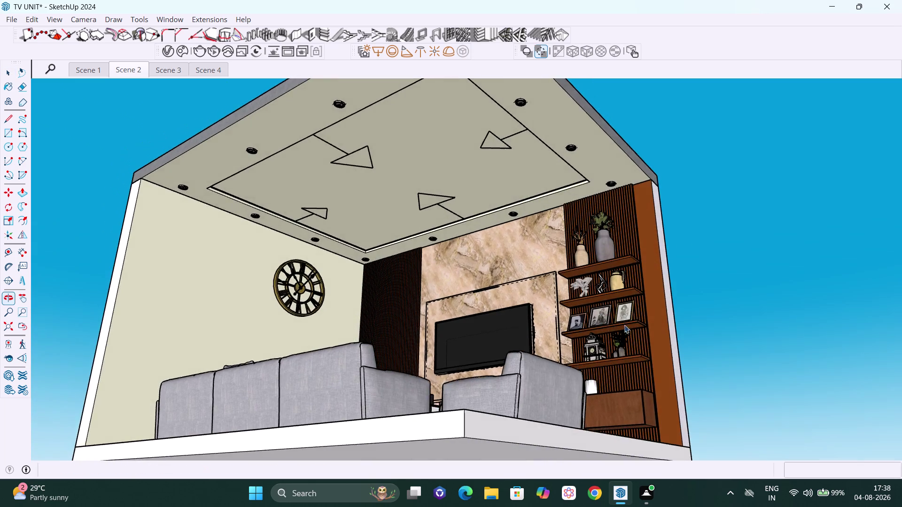
scroll(up, 3)
scroll(up, 3)
scroll(up, 3)
middle_drag(632, 344, 617, 322)
scroll(up, 3)
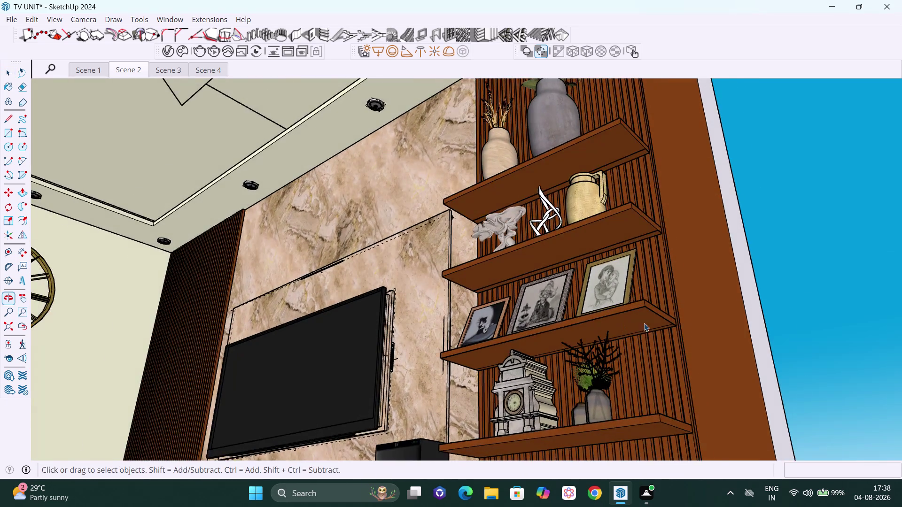
scroll(up, 3)
click(683, 331)
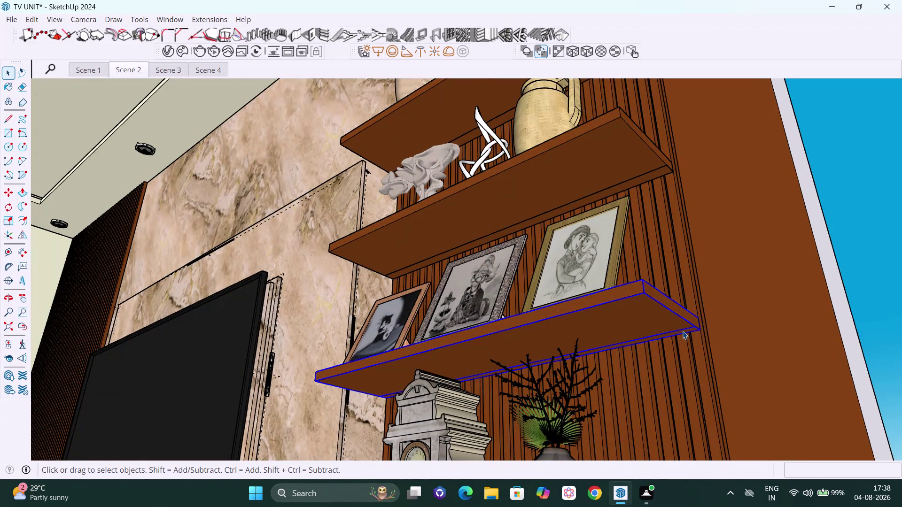
Open the lowest shelf, try picking its underside face, then undo.
double_click(683, 331)
click(683, 331)
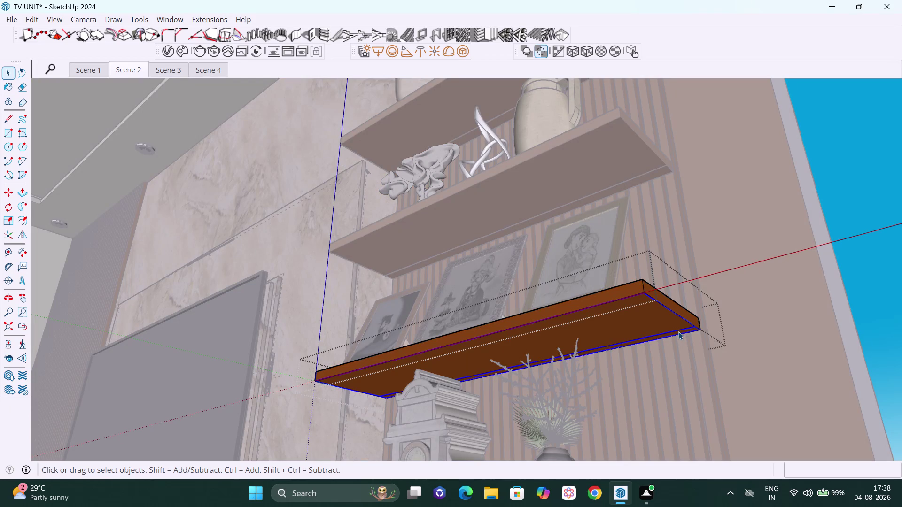
double_click(677, 331)
click(678, 332)
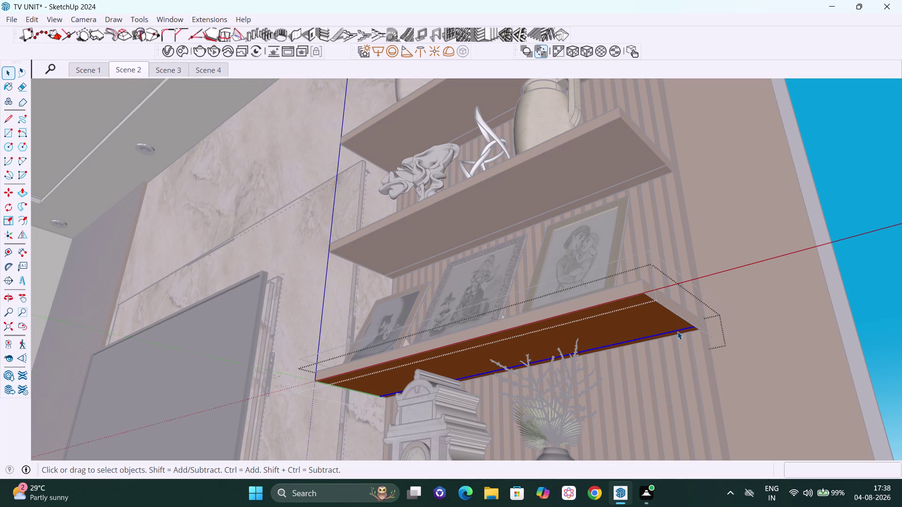
key(ctrl+z)
key(ctrl+z)
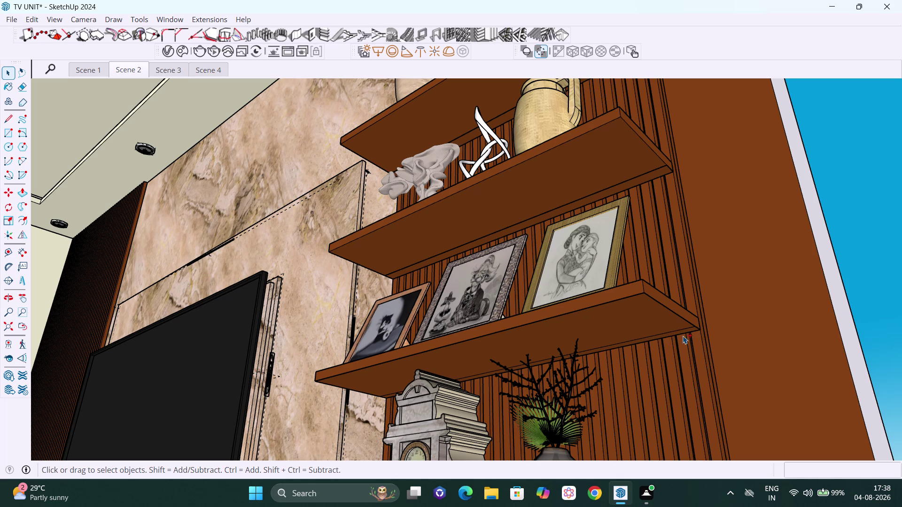
key(space)
Reopen the lowest shelf and retry selecting its underside face, undoing the attempts.
click(689, 329)
double_click(692, 330)
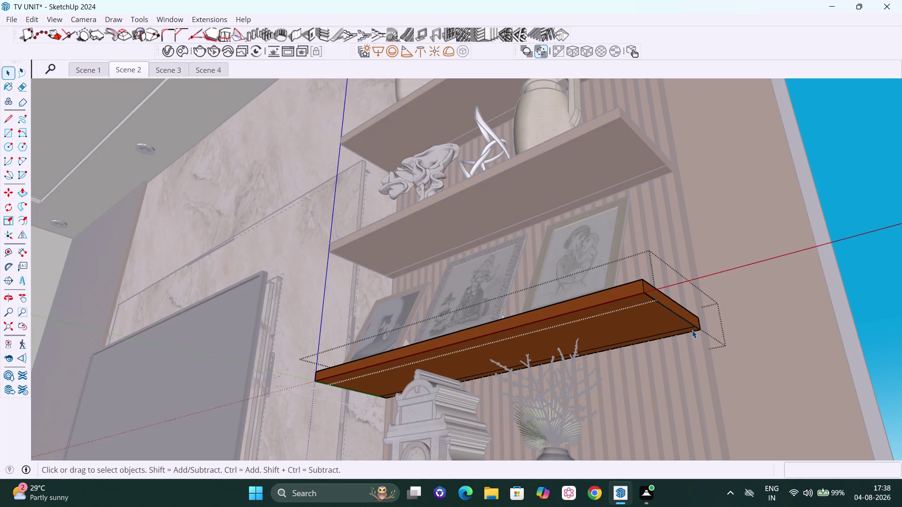
click(692, 330)
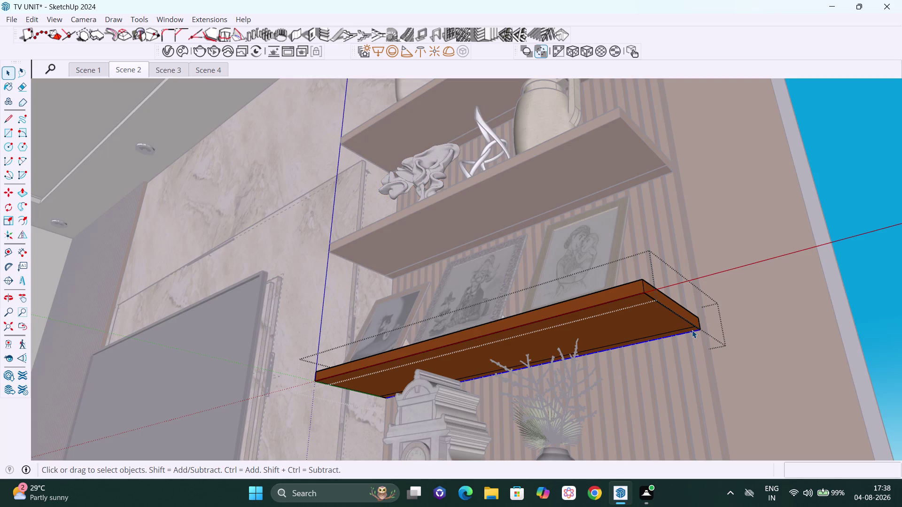
double_click(692, 330)
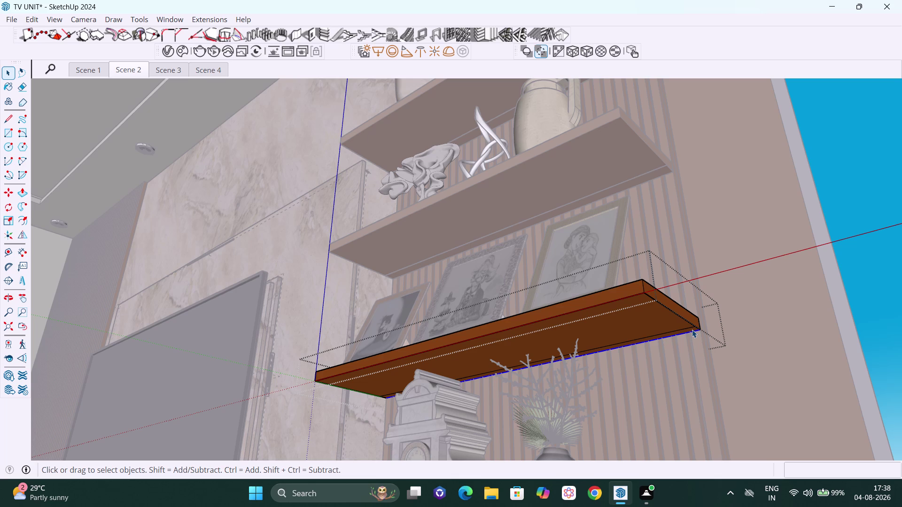
double_click(692, 330)
scroll(up, 3)
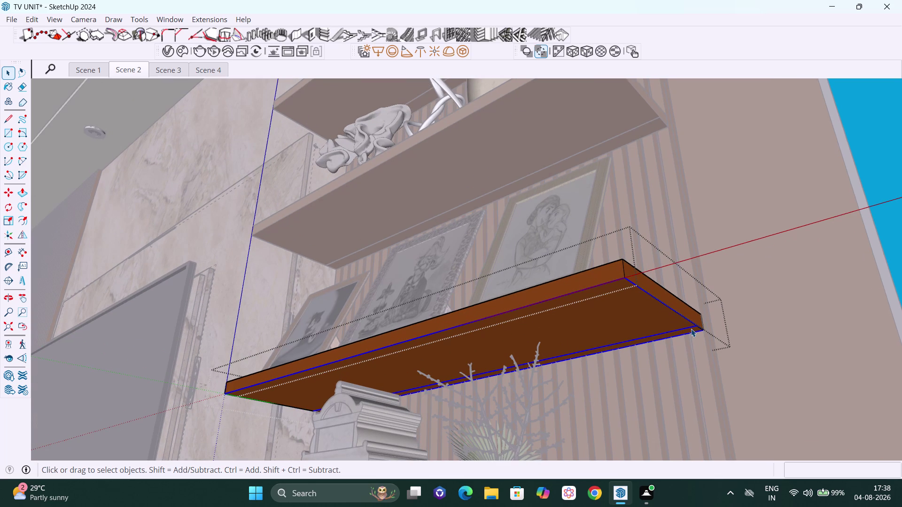
double_click(690, 328)
double_click(690, 330)
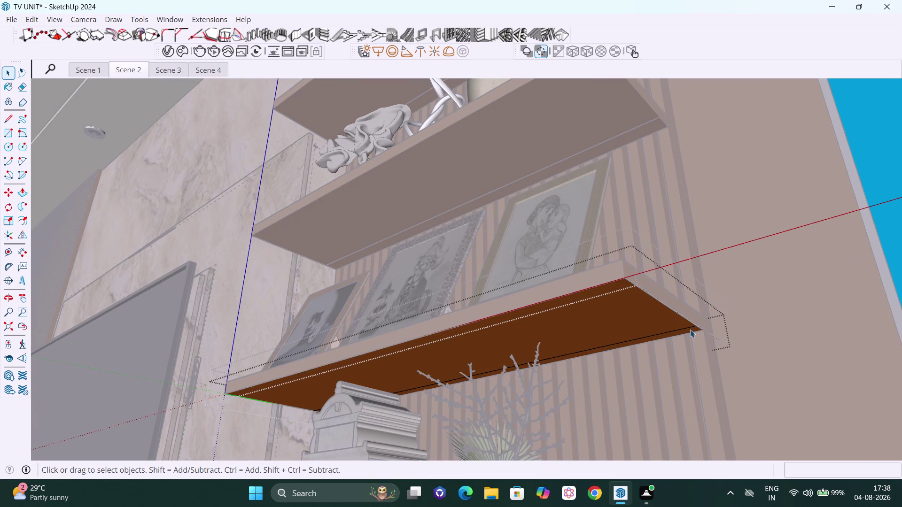
scroll(up, 3)
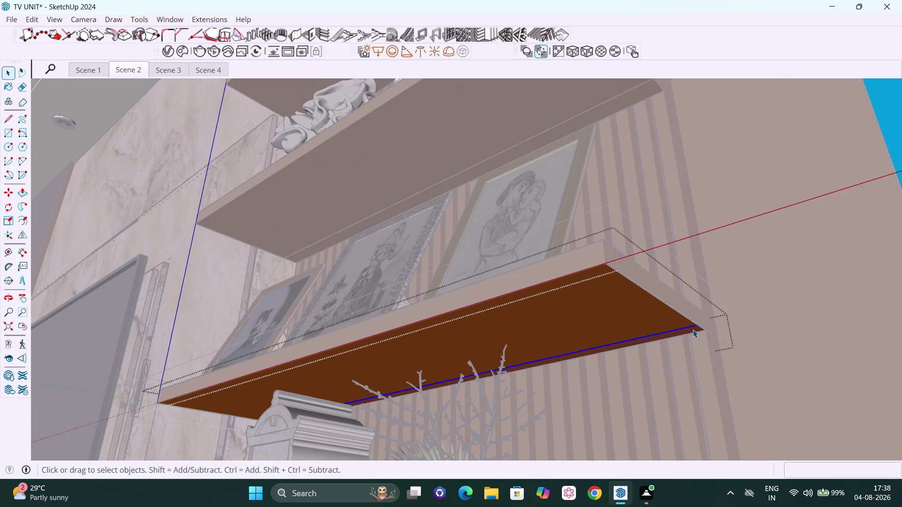
scroll(down, 3)
click(867, 285)
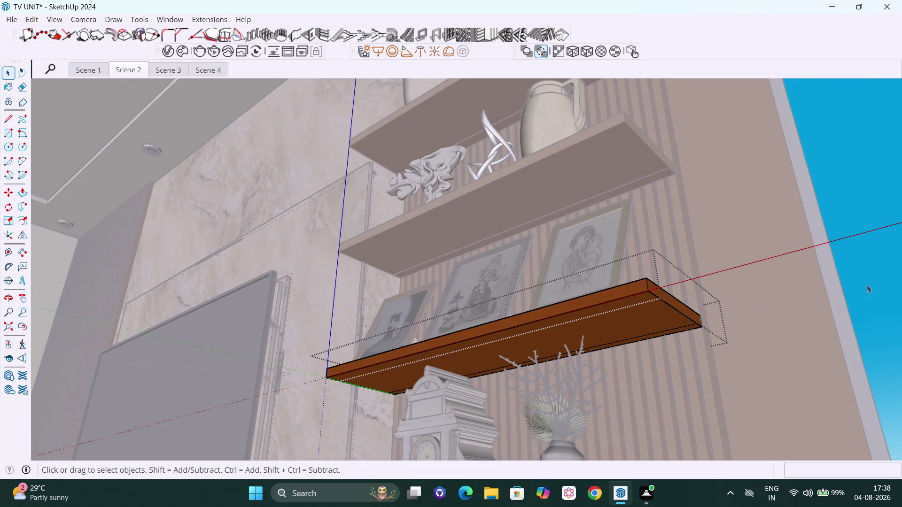
key(ctrl+z)
key(space)
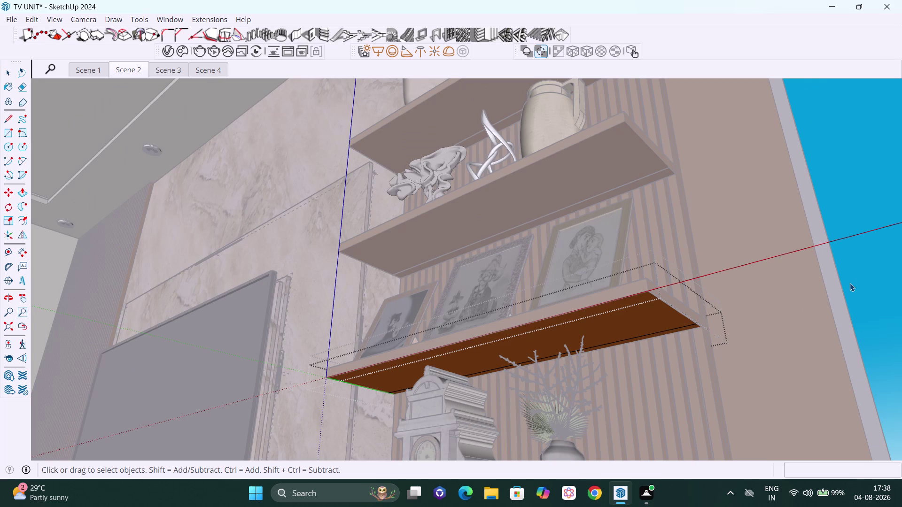
click(850, 283)
scroll(down, 3)
middle_drag(650, 347, 675, 334)
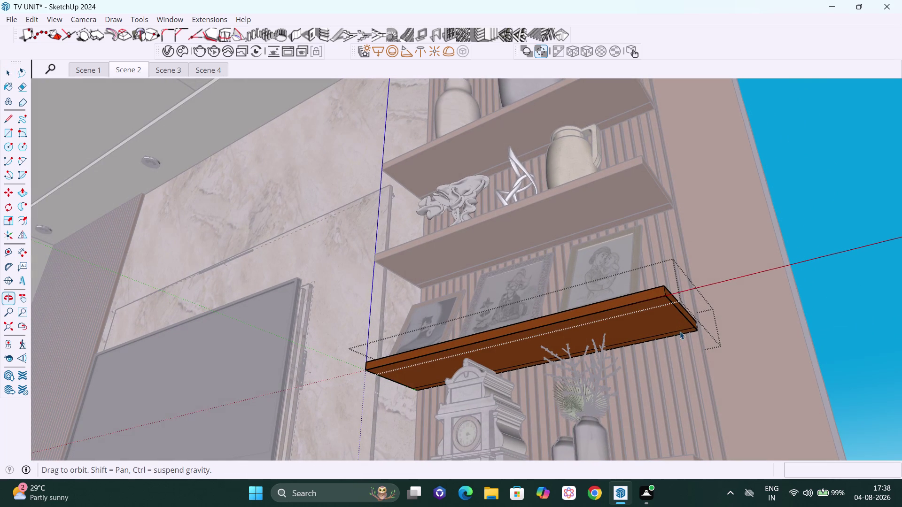
key(ctrl+z)
key(ctrl+z)
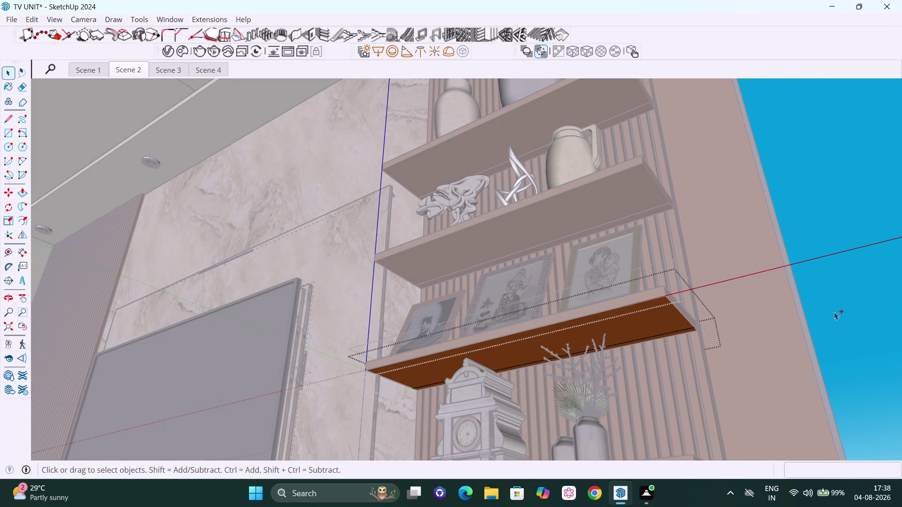
Enter the lowest shelf group again and use its right-click menu.
scroll(up, 3)
scroll(up, 3)
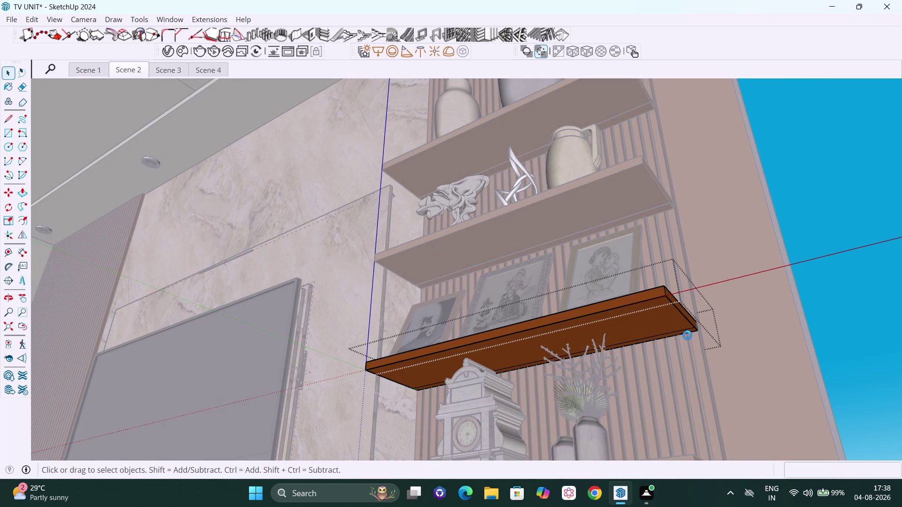
scroll(up, 3)
scroll(up, 3)
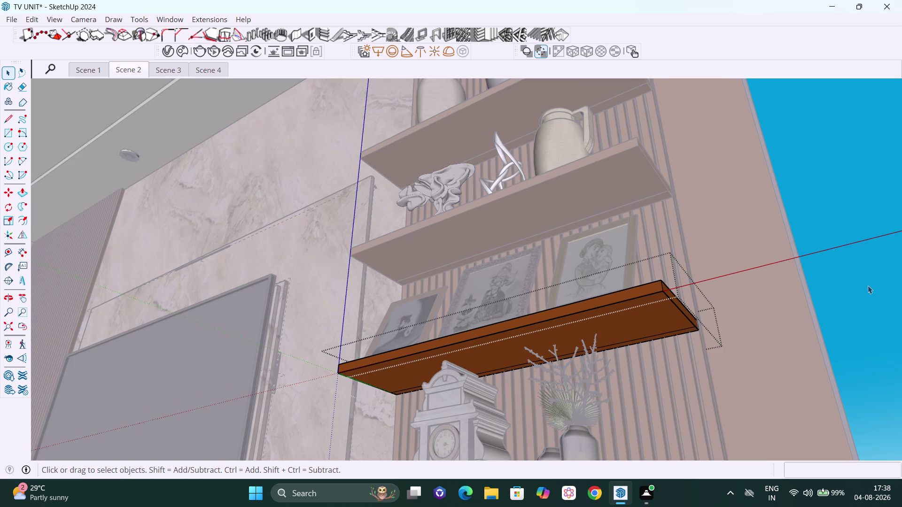
click(867, 285)
click(676, 316)
double_click(675, 315)
click(662, 316)
scroll(up, 3)
right_click(647, 311)
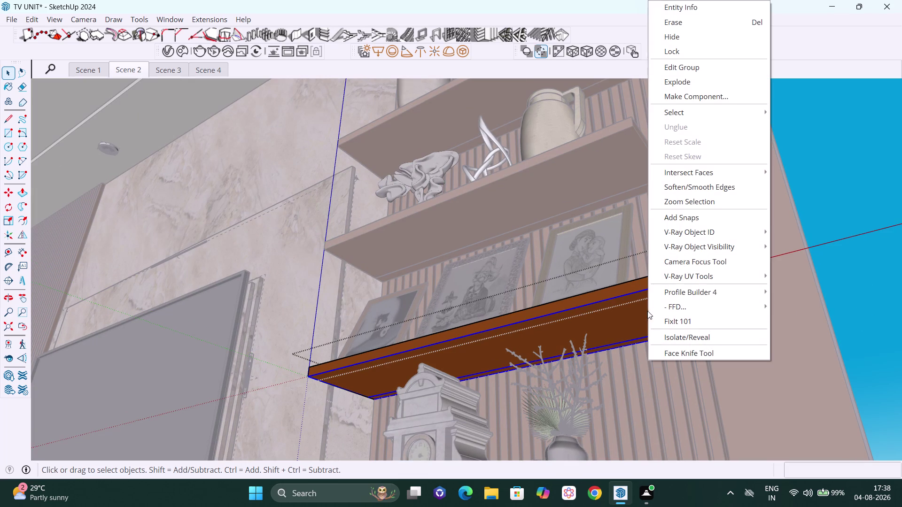
click(673, 83)
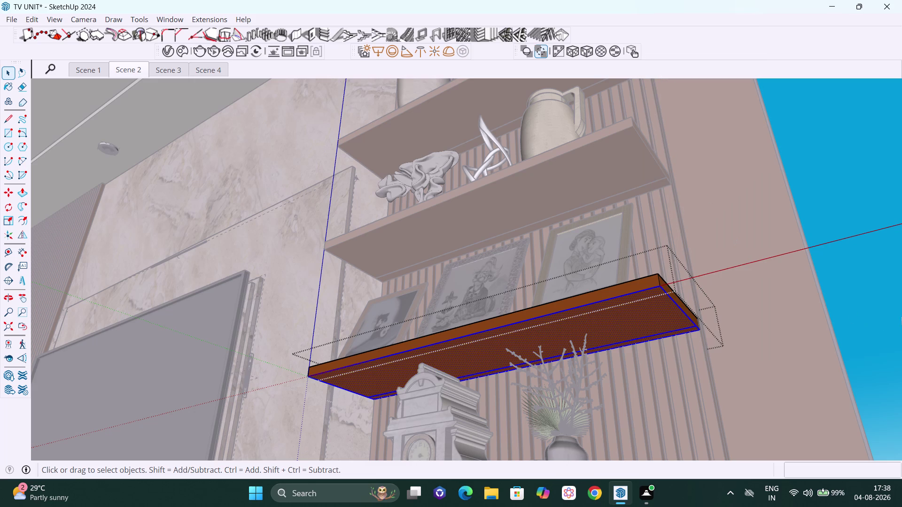
click(901, 317)
click(651, 302)
double_click(651, 302)
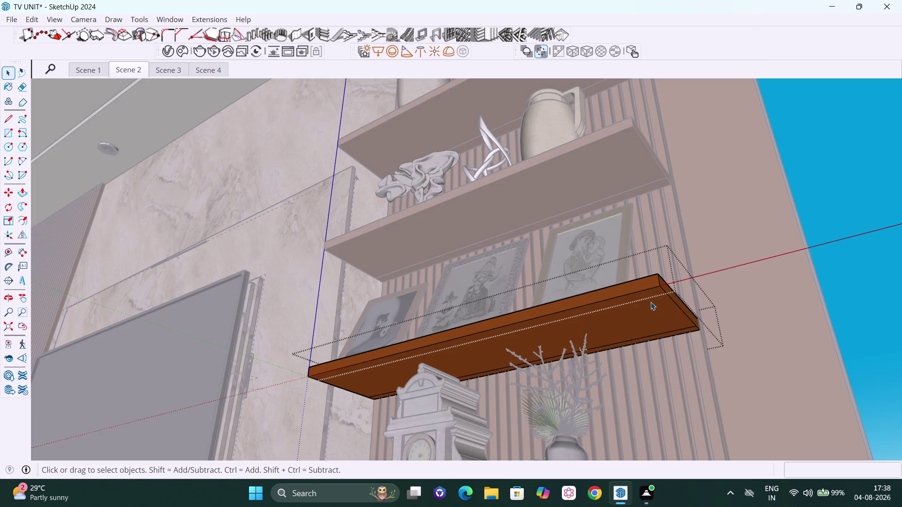
click(651, 302)
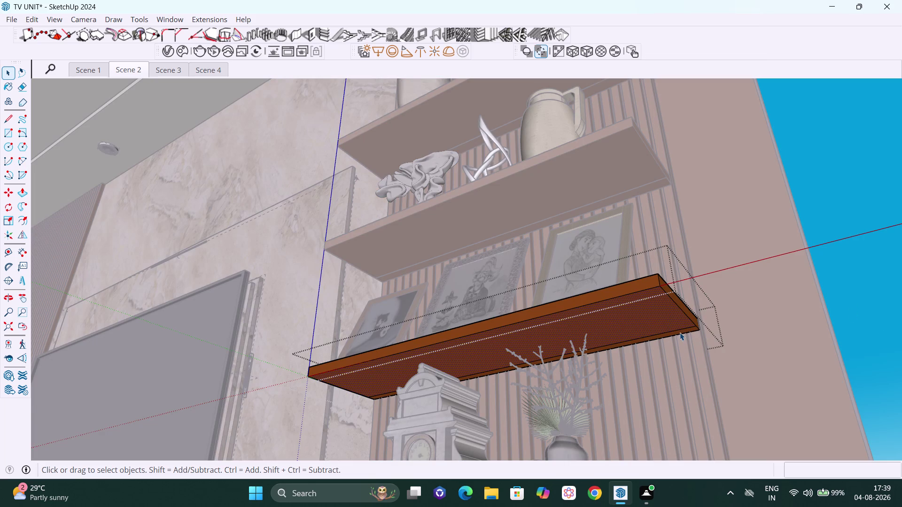
Orbit under the shelf, select its underside face and make it a group.
click(679, 331)
double_click(679, 332)
scroll(up, 3)
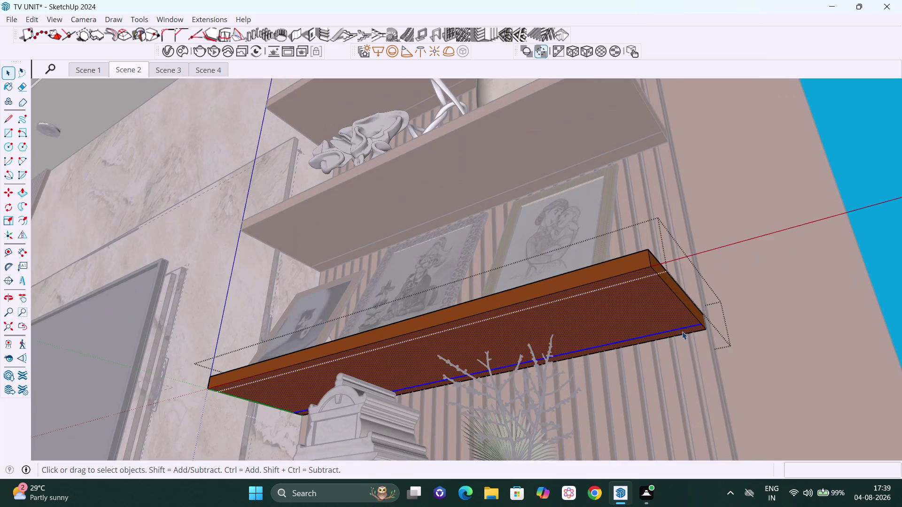
scroll(up, 3)
middle_drag(685, 337, 681, 301)
scroll(up, 3)
double_click(700, 286)
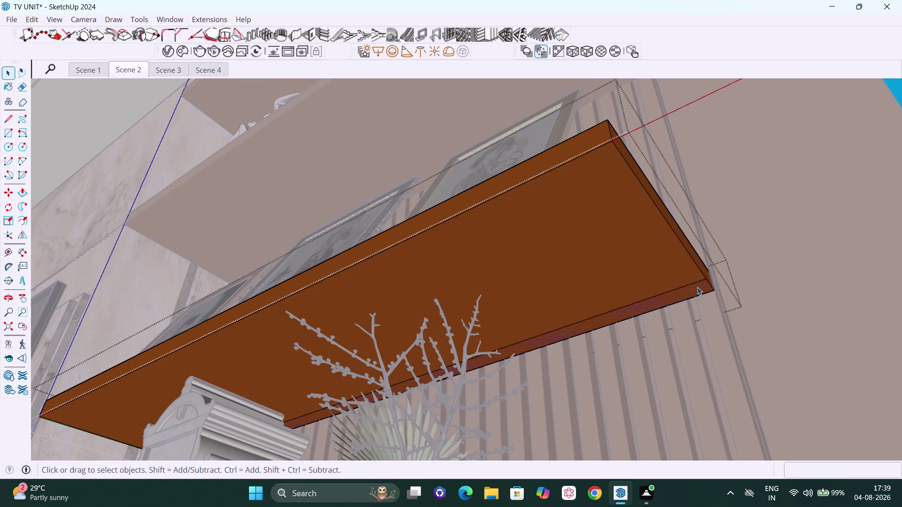
click(697, 287)
right_click(697, 287)
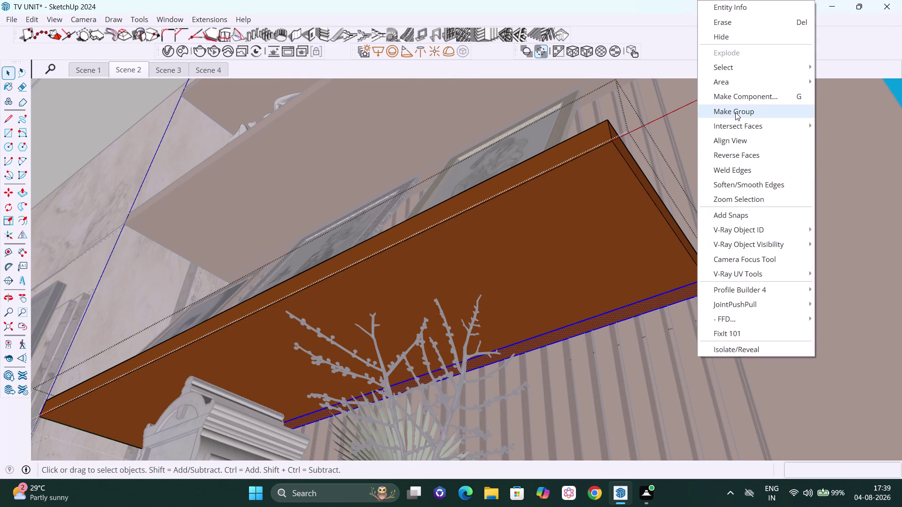
click(735, 112)
scroll(down, 3)
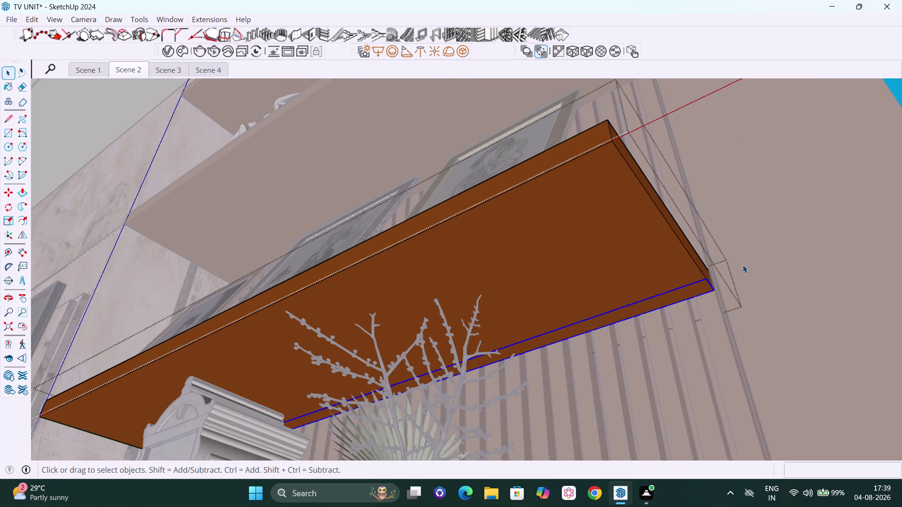
scroll(down, 3)
scroll(down, 3)
scroll(down, 3)
scroll(down, 3)
middle_drag(767, 279, 751, 326)
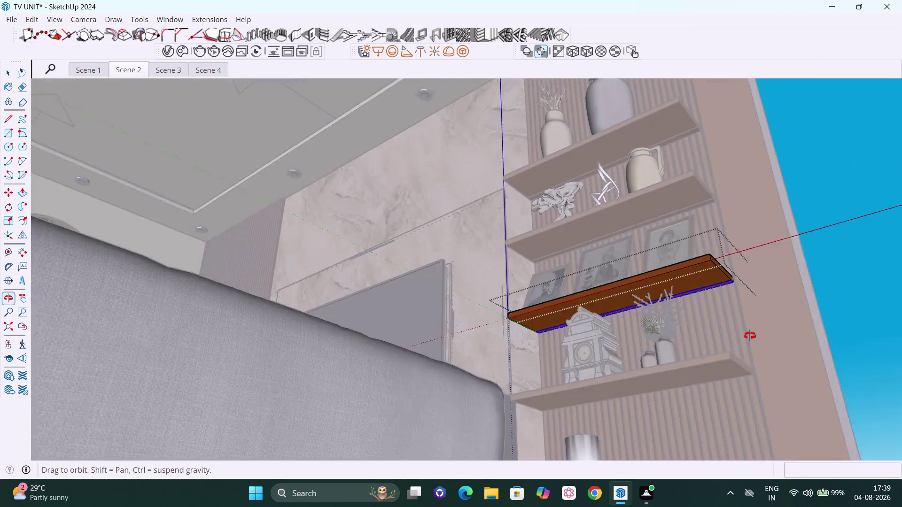
middle_drag(751, 326, 748, 364)
Exit the shelf and pan and orbit down to the shelf above the speaker.
click(860, 309)
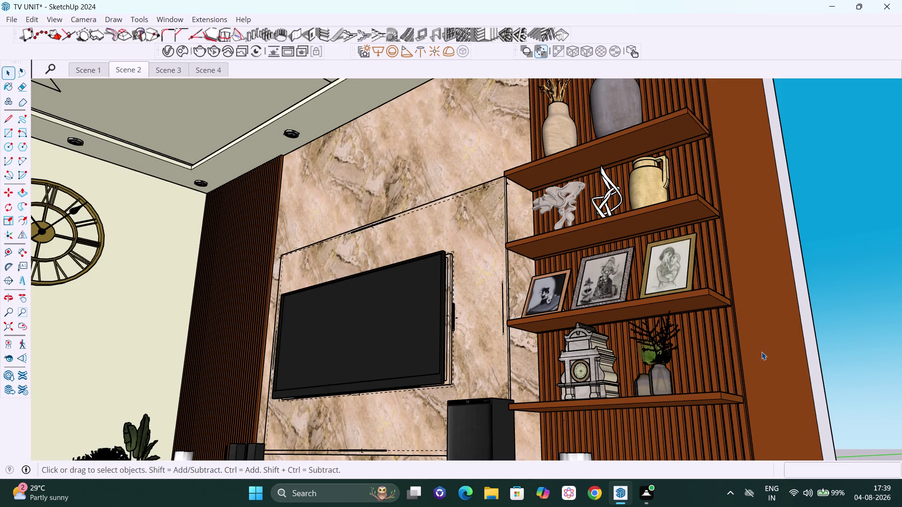
key(h)
drag(757, 364, 772, 274)
scroll(up, 3)
scroll(up, 3)
middle_drag(677, 377, 720, 385)
drag(713, 373, 714, 315)
drag(528, 337, 521, 348)
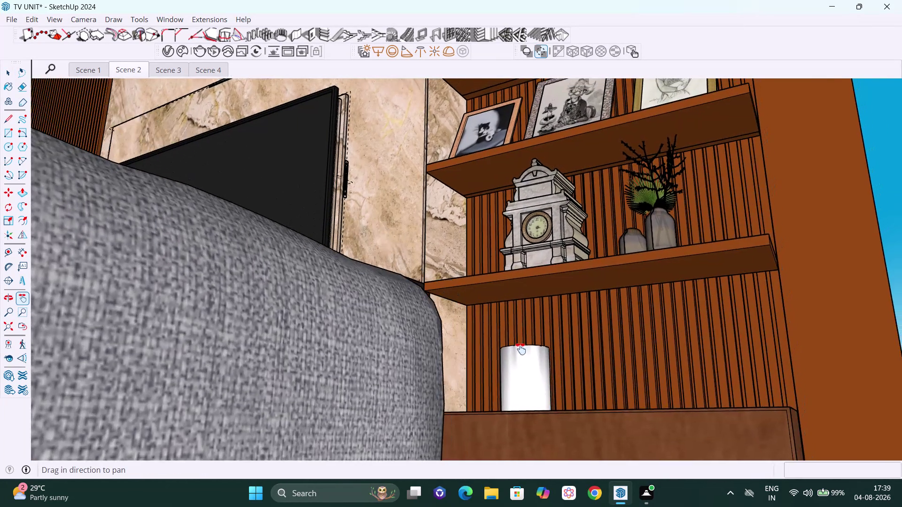
drag(520, 348, 518, 350)
scroll(up, 3)
middle_drag(652, 307, 660, 290)
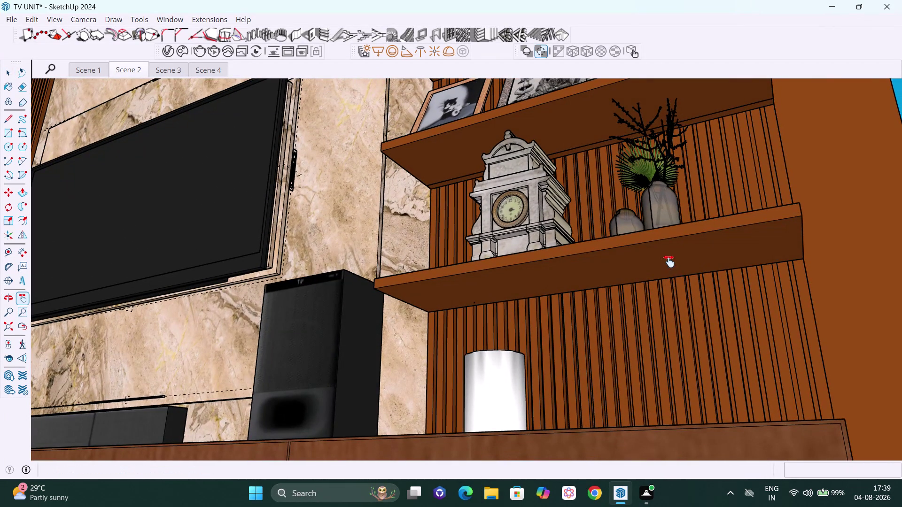
middle_drag(673, 258, 678, 243)
scroll(up, 3)
key(space)
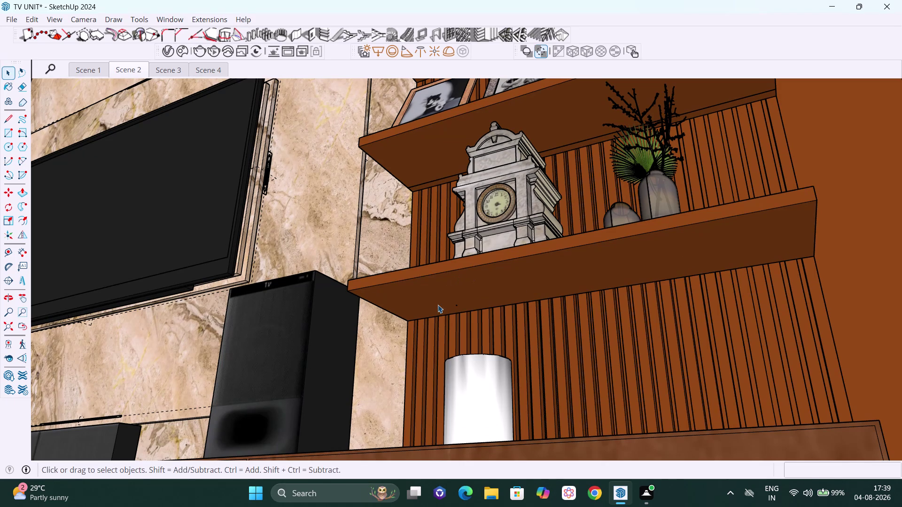
middle_drag(449, 311, 485, 310)
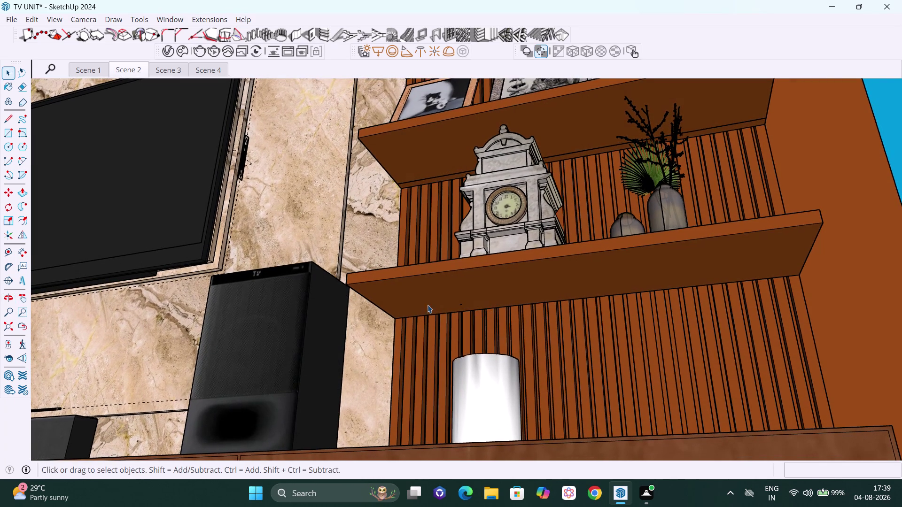
Inside the shelf above the speaker, draw a 1" by 36" rectangle at its bottom front corner.
click(420, 296)
double_click(420, 296)
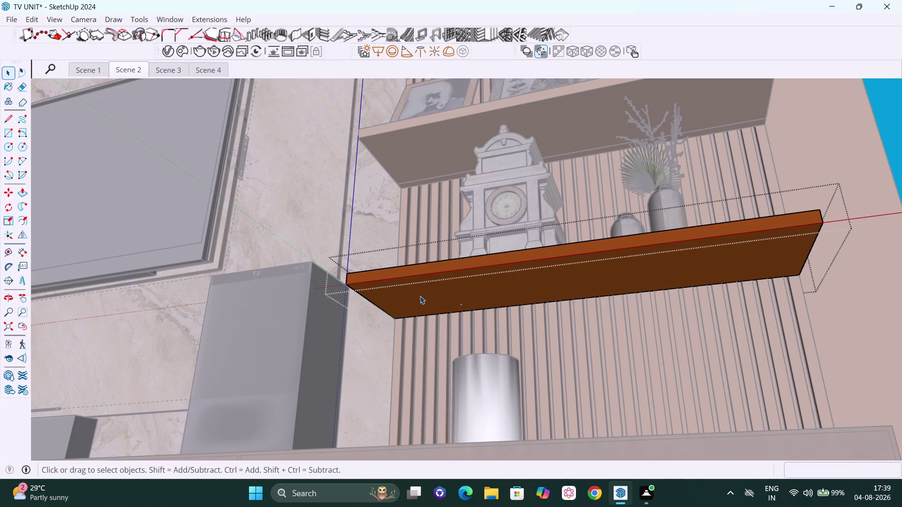
click(419, 296)
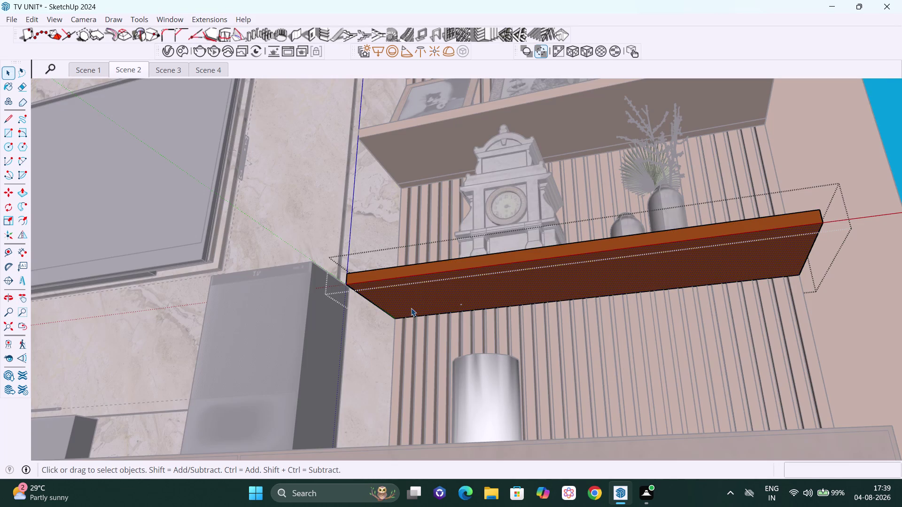
key(r)
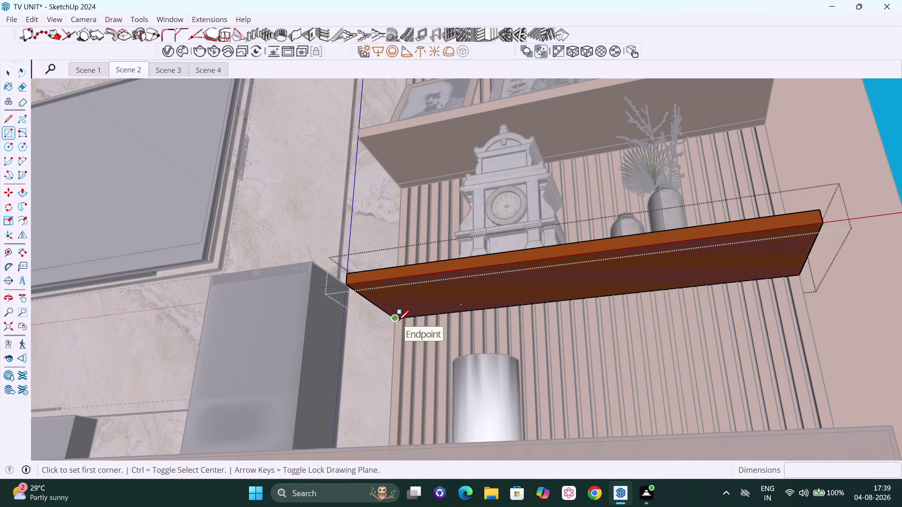
click(398, 320)
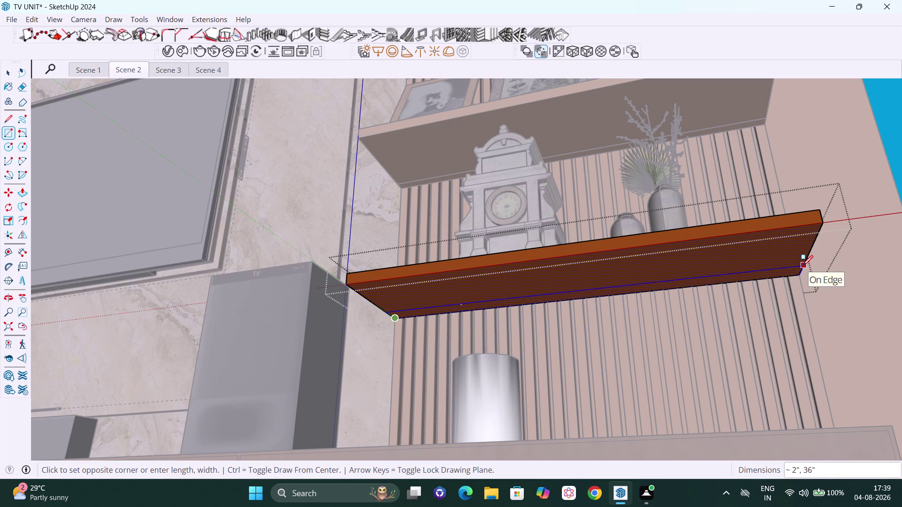
text(1",3)
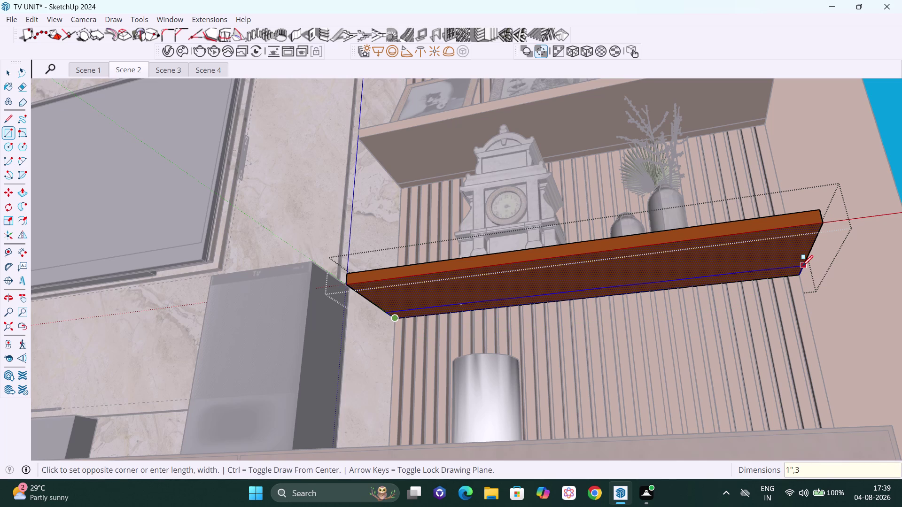
text(6)
key(shift+quotedbl)
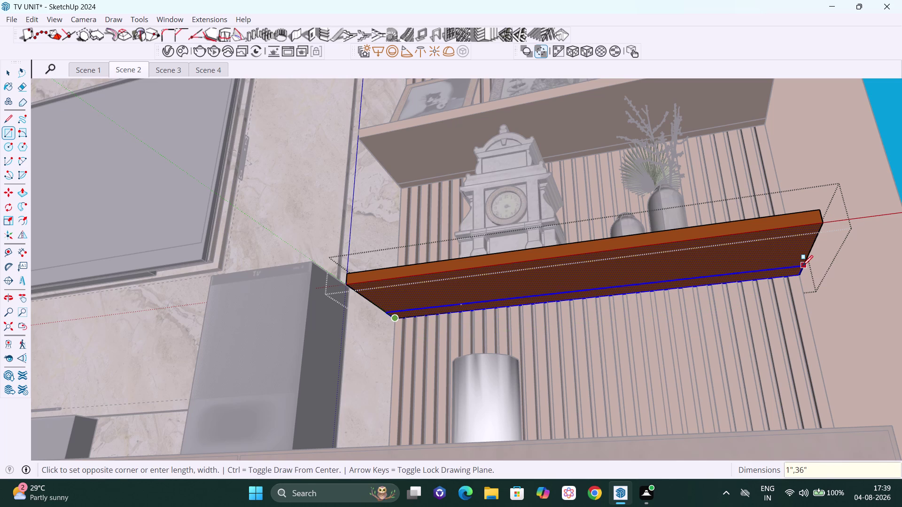
key(Return)
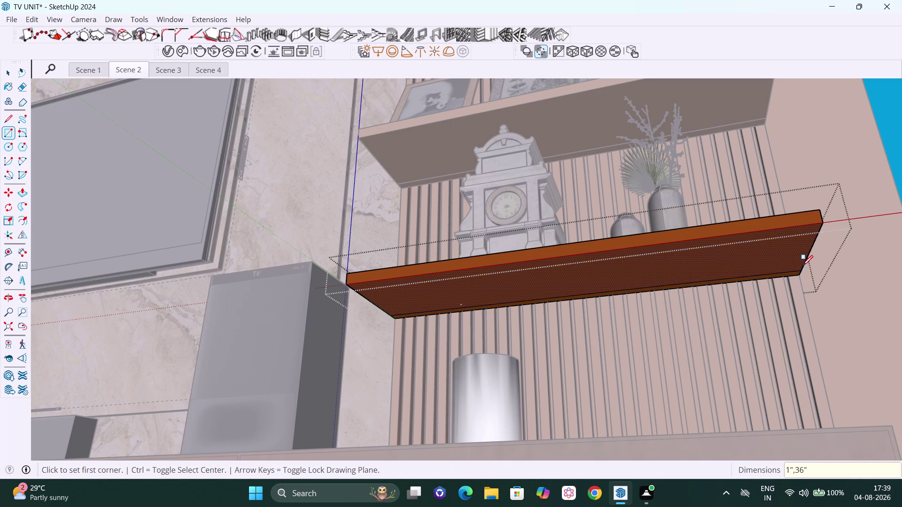
key(space)
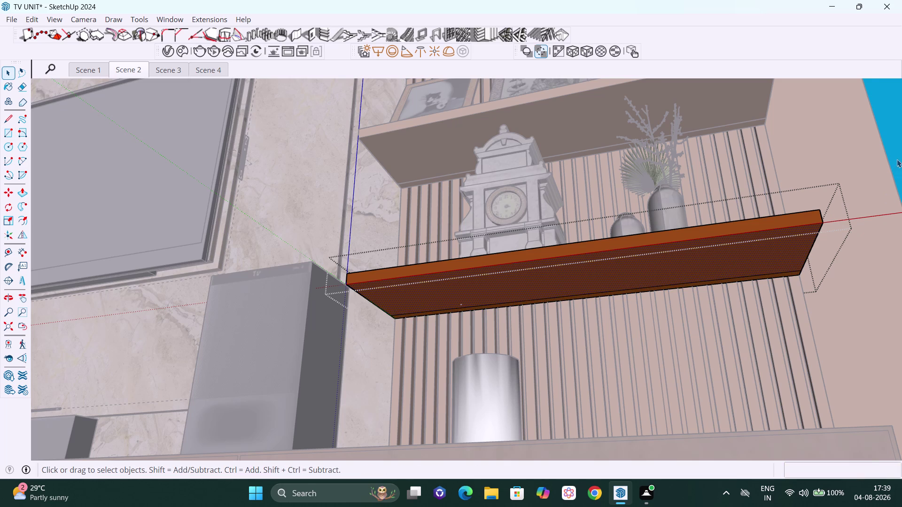
Reopen the shelf, orbit underneath, and copy the new 1 by 36 inch strip.
click(896, 159)
middle_click(787, 277)
scroll(up, 3)
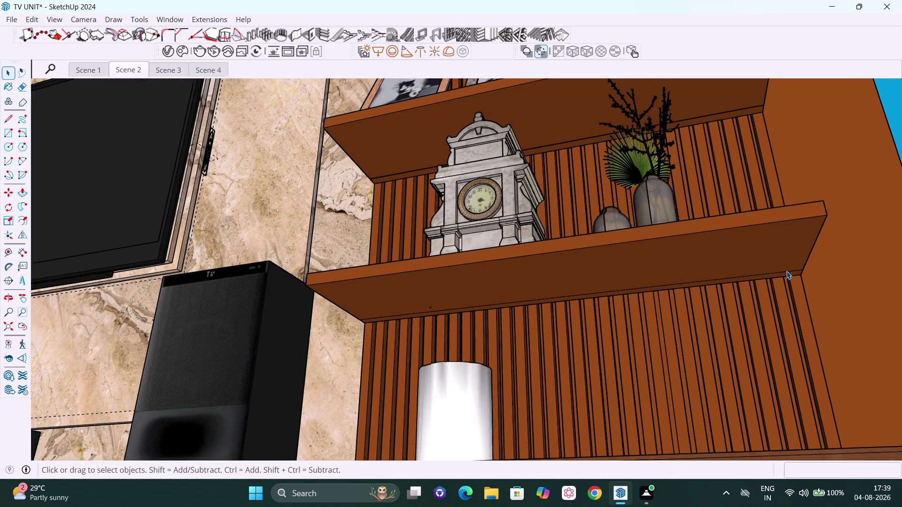
scroll(up, 3)
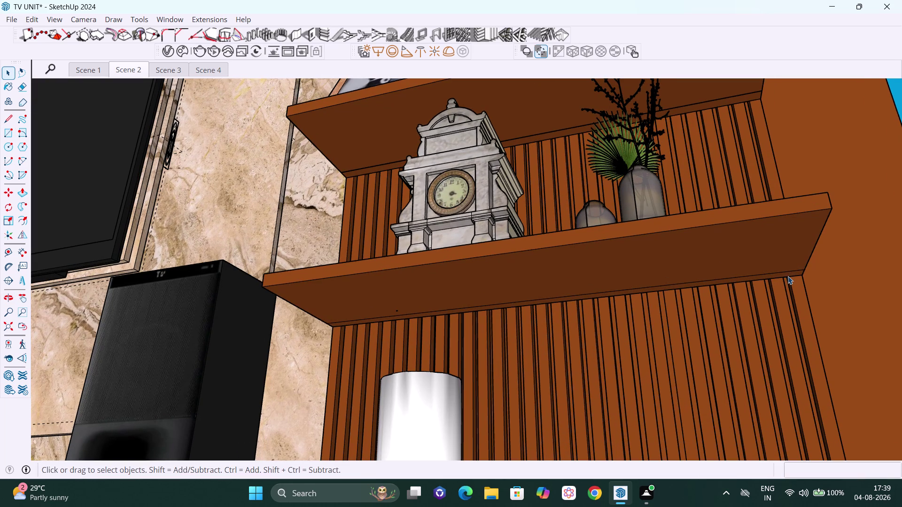
click(788, 276)
double_click(787, 276)
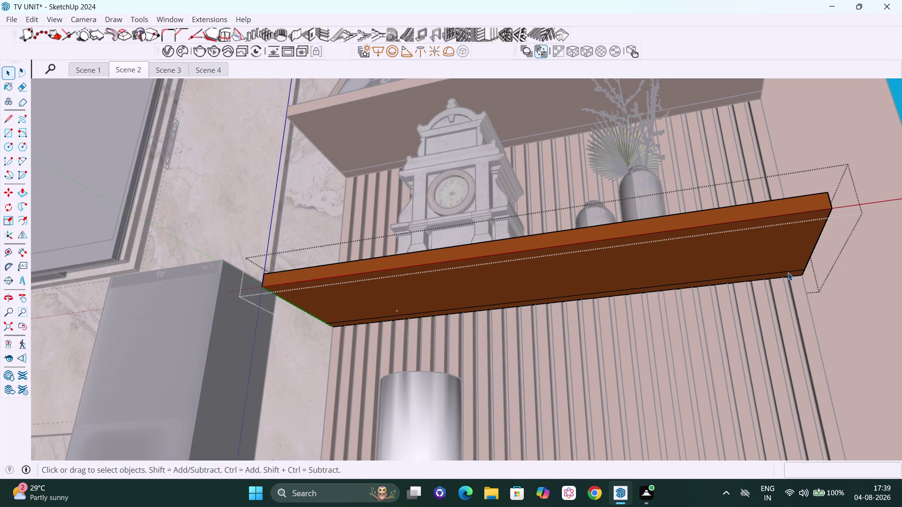
double_click(788, 272)
double_click(787, 274)
scroll(up, 3)
middle_drag(788, 275, 762, 239)
scroll(up, 3)
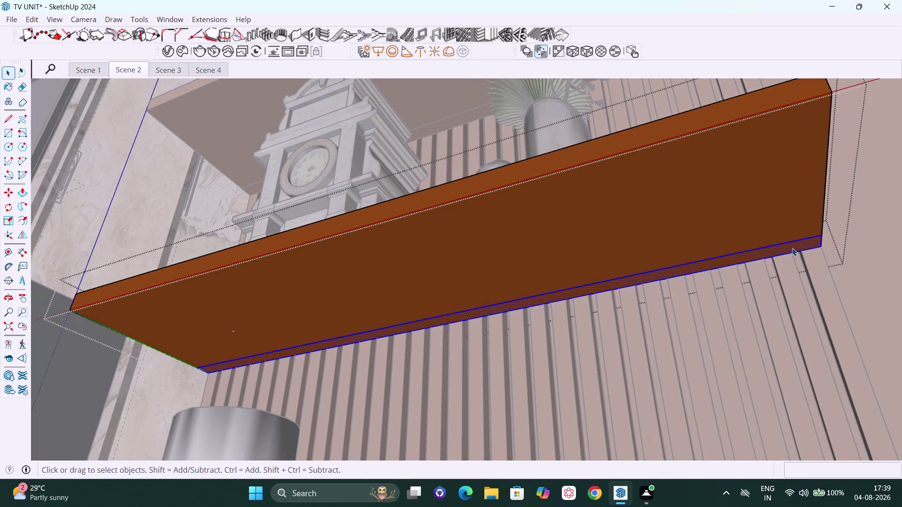
right_click(792, 248)
click(845, 108)
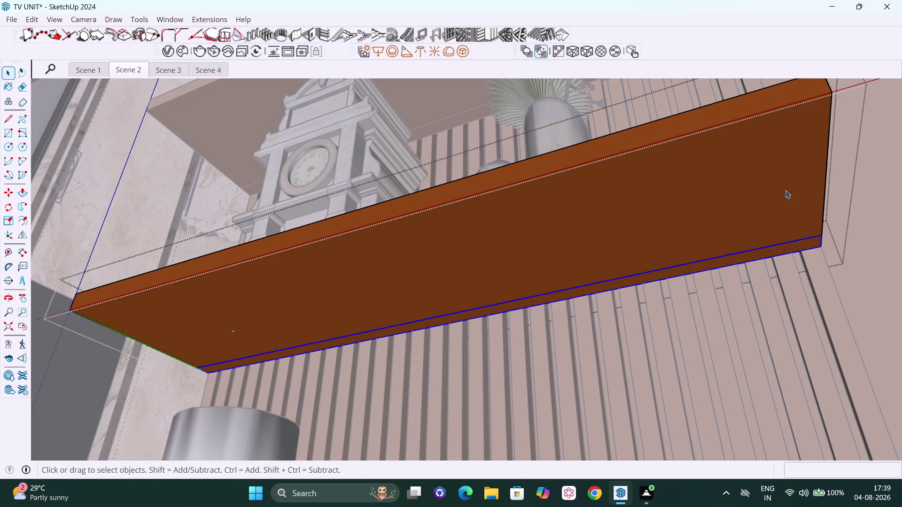
scroll(down, 3)
scroll(down, 3)
key(space)
scroll(down, 3)
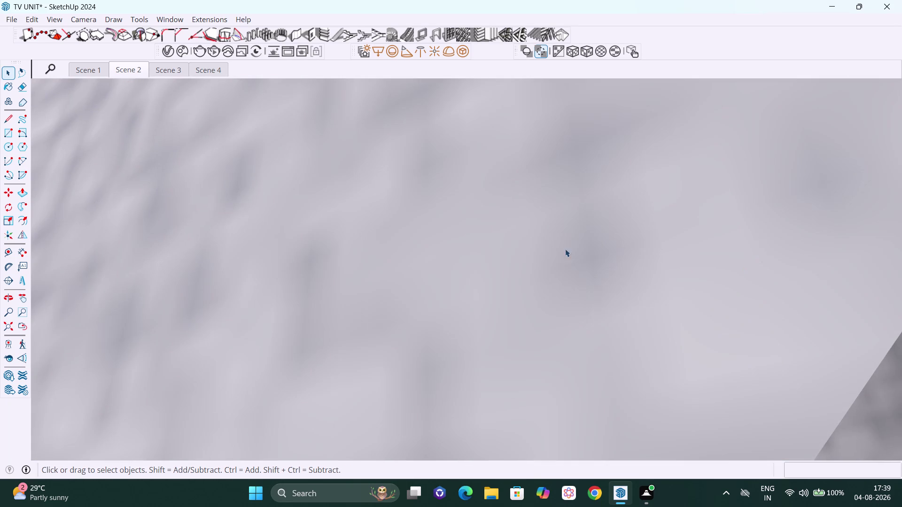
Exit the current shelf group and zoom in on the right-hand shelves.
click(3, 322)
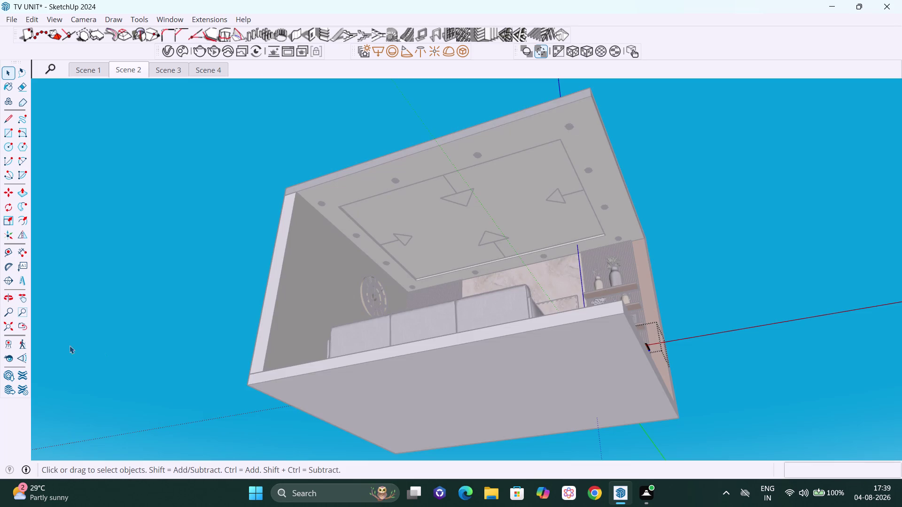
click(669, 231)
scroll(down, 3)
middle_drag(650, 300, 646, 328)
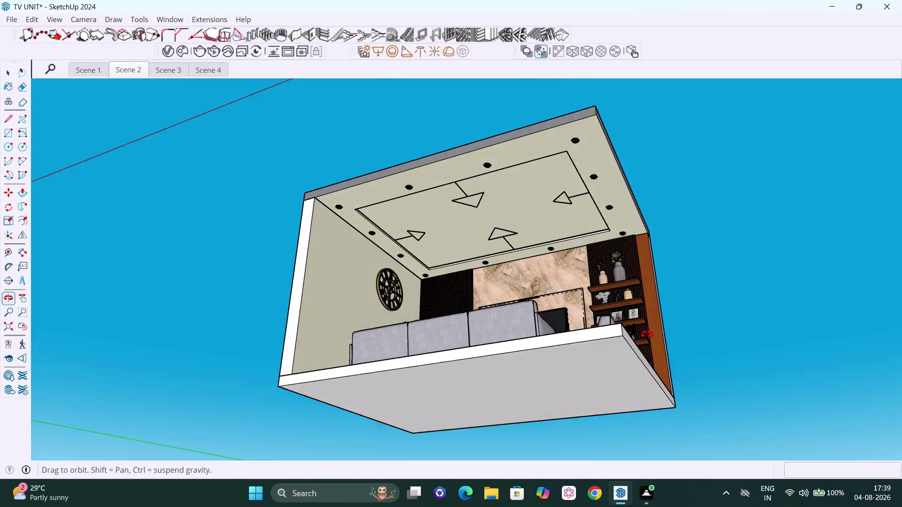
middle_drag(646, 328, 648, 342)
scroll(up, 3)
scroll(up, 3)
middle_drag(590, 307, 590, 318)
scroll(up, 3)
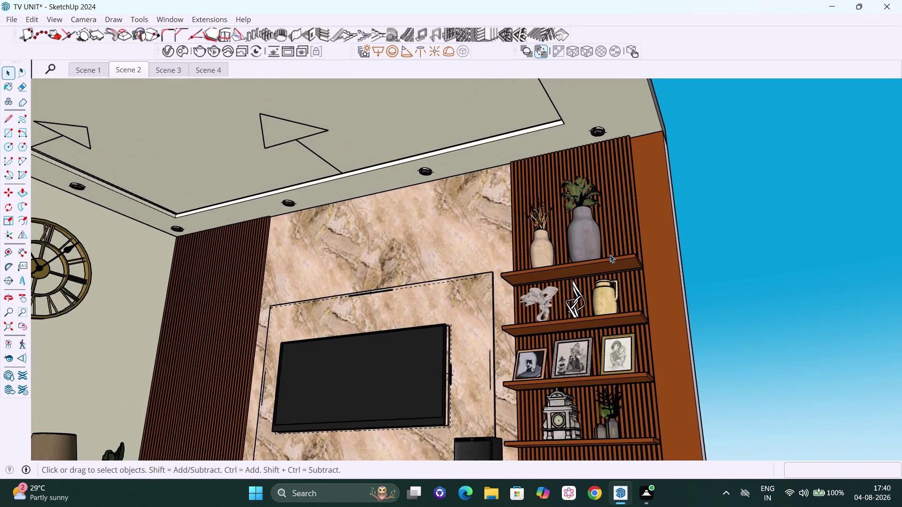
scroll(up, 3)
scroll(up, 3)
middle_drag(605, 292, 606, 264)
scroll(up, 3)
middle_drag(629, 258, 638, 237)
scroll(up, 3)
Paste a copy of the strip in place under the shelf below the vases.
click(660, 262)
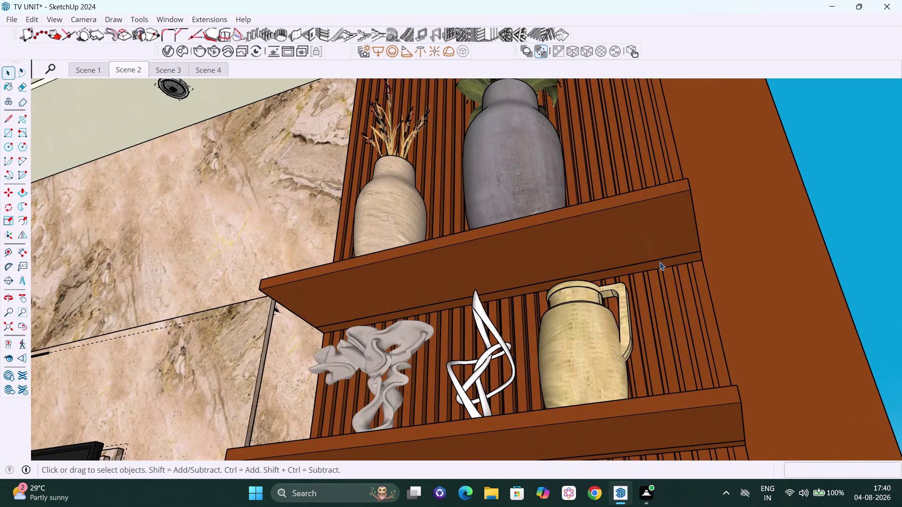
double_click(659, 262)
click(659, 262)
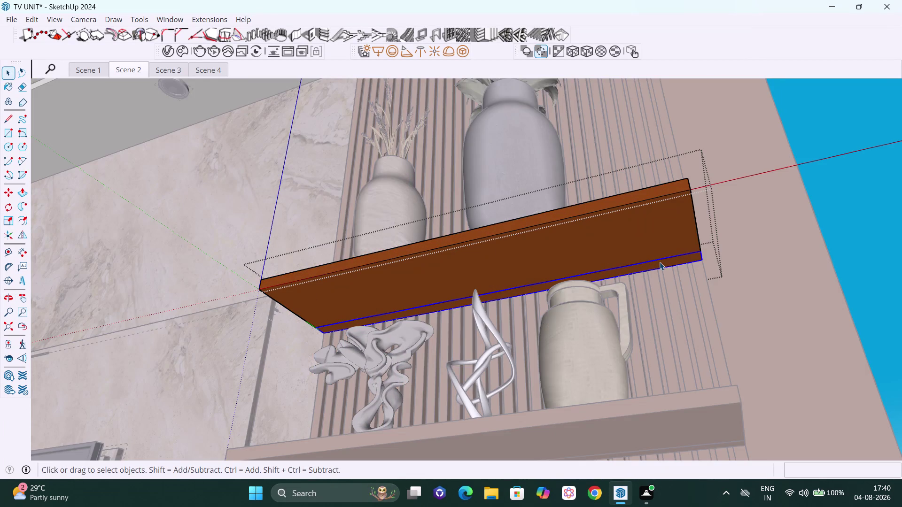
click(460, 48)
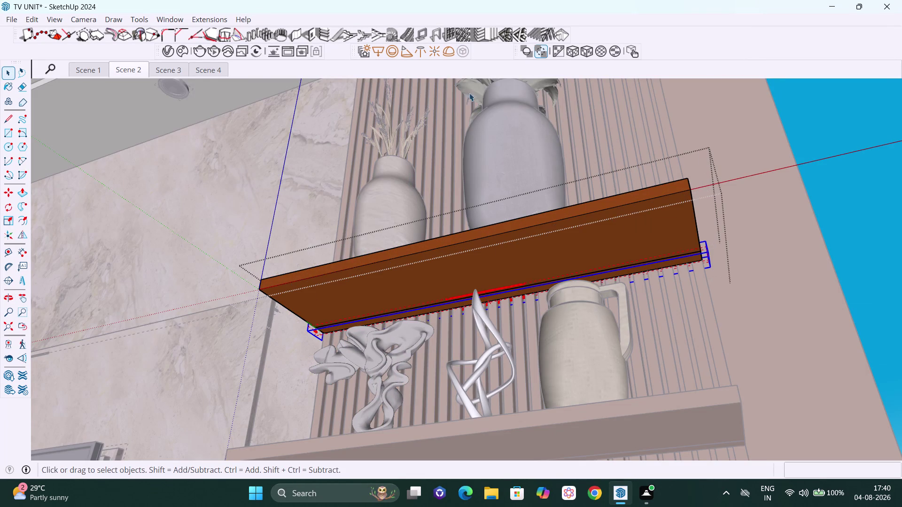
scroll(down, 3)
click(854, 329)
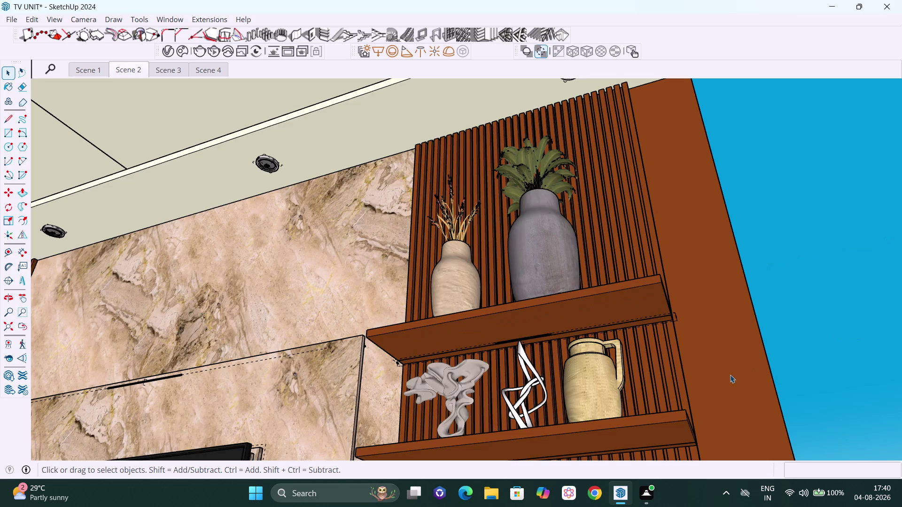
Paste the strip in place under the shelf above the picture frames.
key(h)
drag(697, 369, 697, 188)
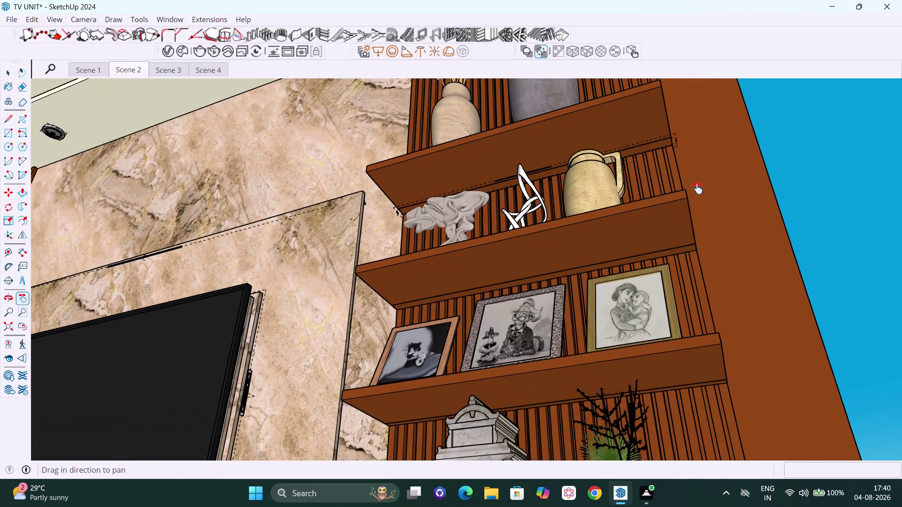
scroll(up, 3)
key(Escape)
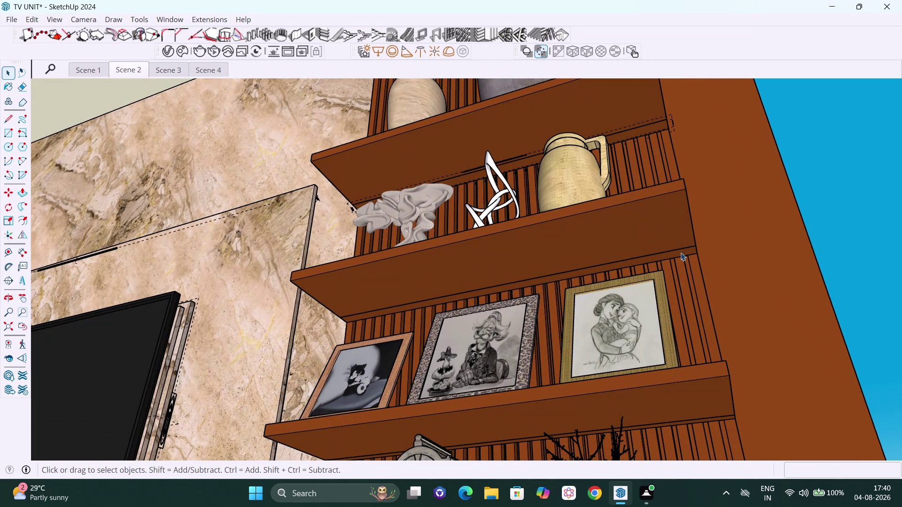
click(681, 253)
double_click(680, 252)
click(681, 253)
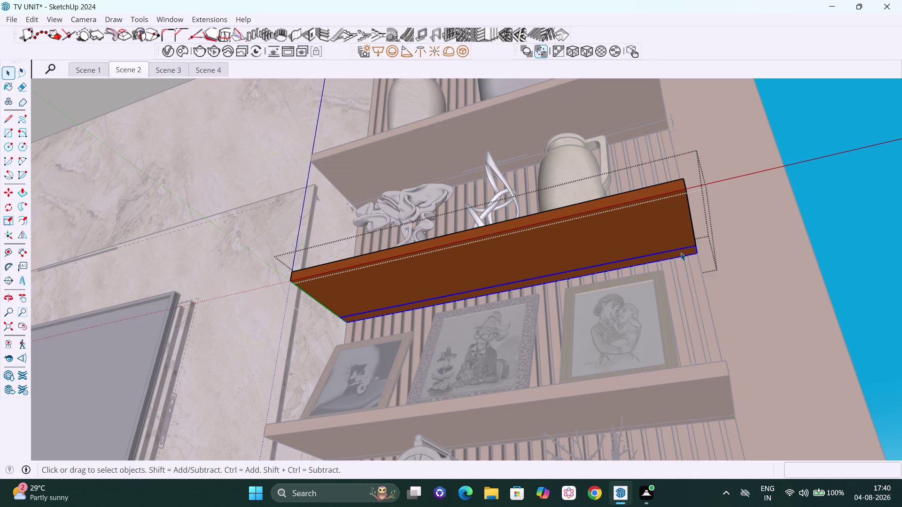
click(463, 42)
click(461, 49)
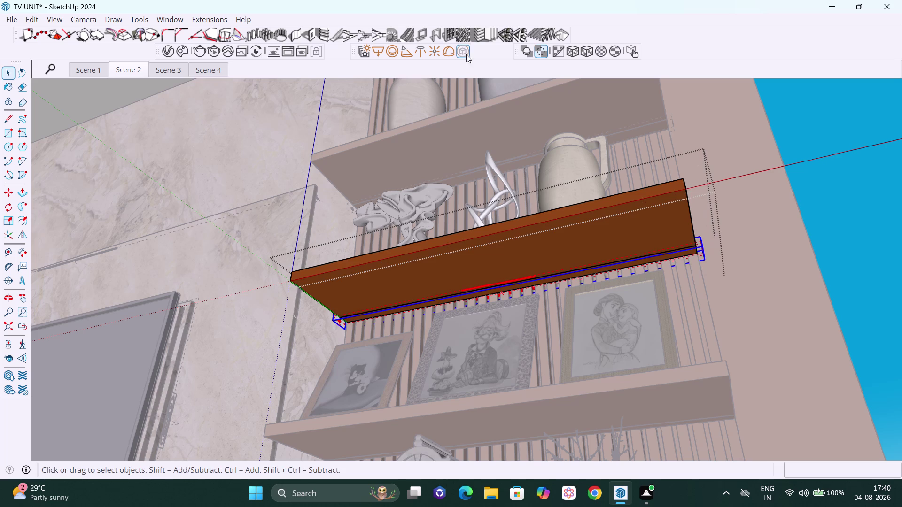
key(space)
click(861, 260)
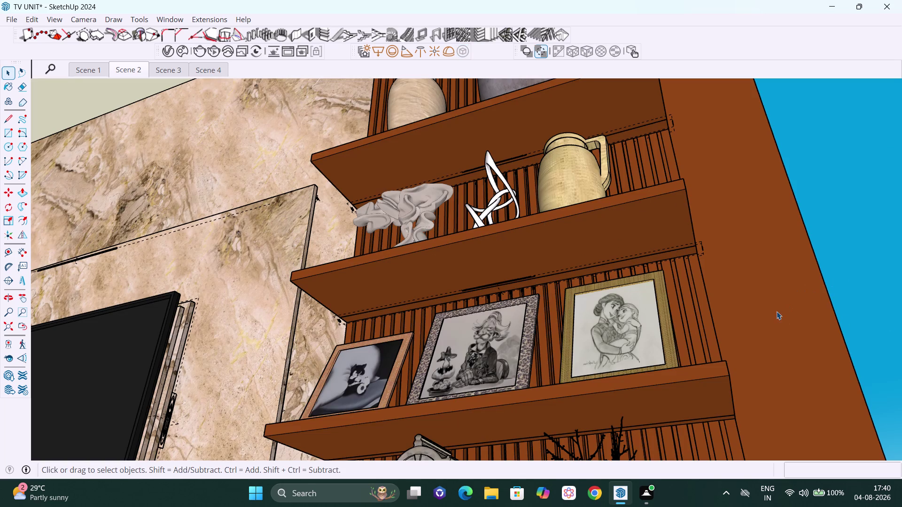
Pan to the shelf above the clock and open its group for editing.
key(h)
drag(774, 307, 777, 172)
drag(750, 213, 750, 188)
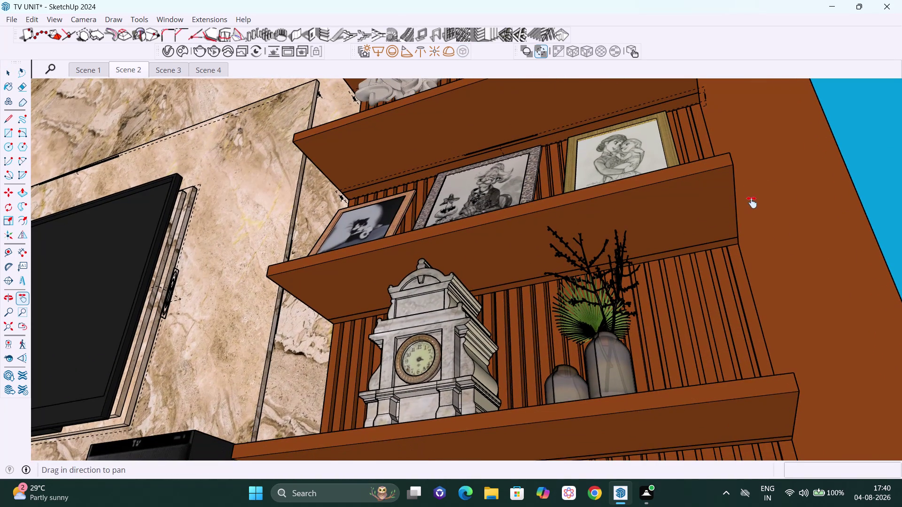
key(Escape)
scroll(up, 3)
click(725, 241)
double_click(725, 240)
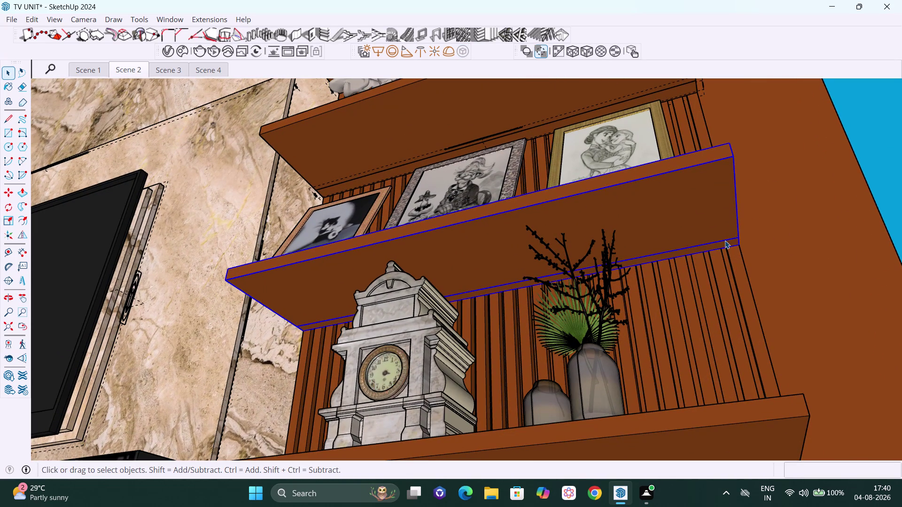
click(725, 242)
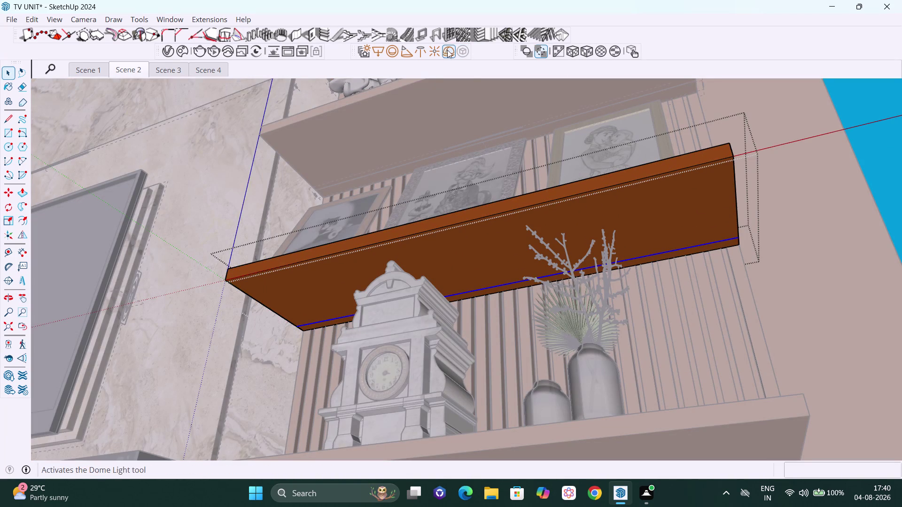
Paste the strip under the clock shelf and orbit to check it.
middle_drag(719, 228, 715, 204)
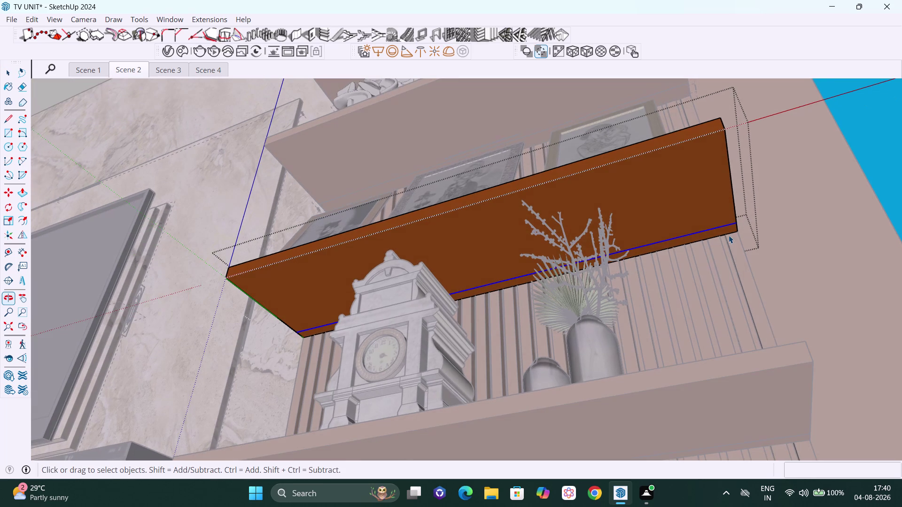
double_click(722, 231)
click(719, 233)
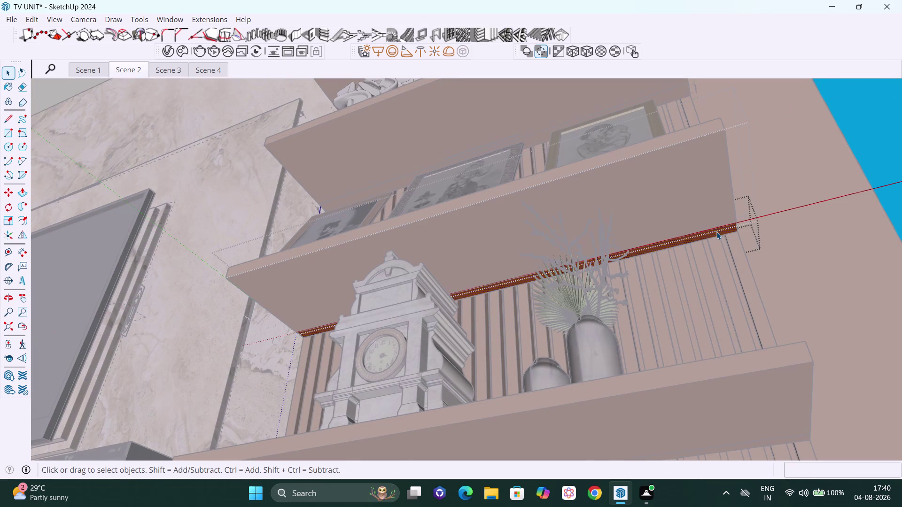
click(716, 232)
key(space)
click(874, 133)
click(732, 227)
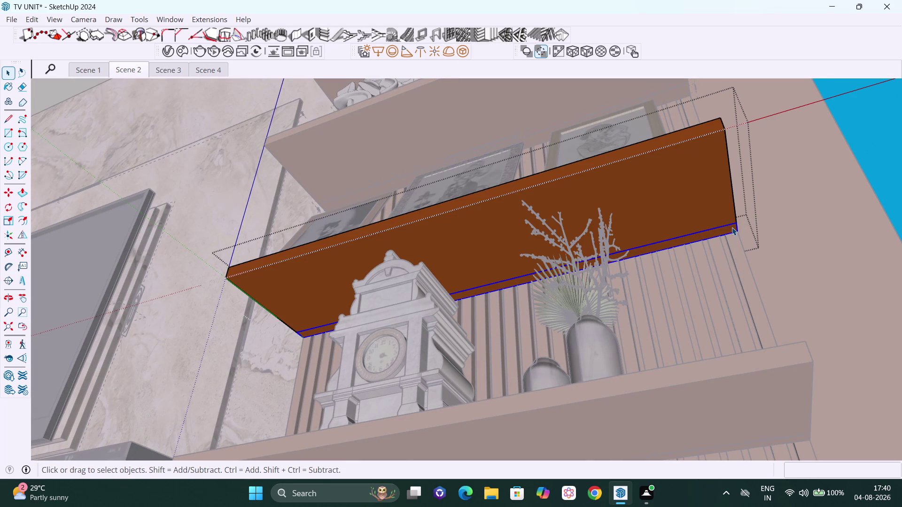
click(462, 50)
scroll(down, 3)
scroll(down, 3)
middle_drag(599, 299, 599, 305)
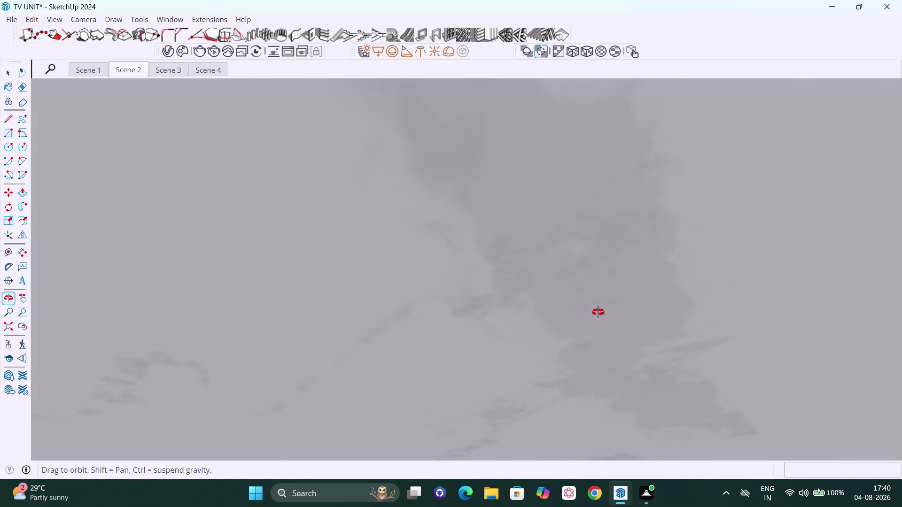
Orbit out to the room, then zoom in under the lower right-hand shelves.
middle_drag(599, 304, 594, 351)
key(space)
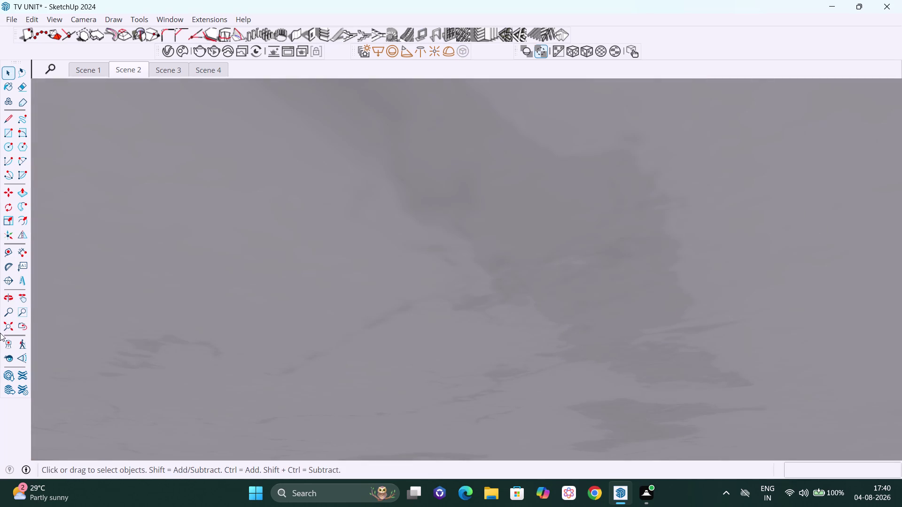
click(7, 327)
click(772, 261)
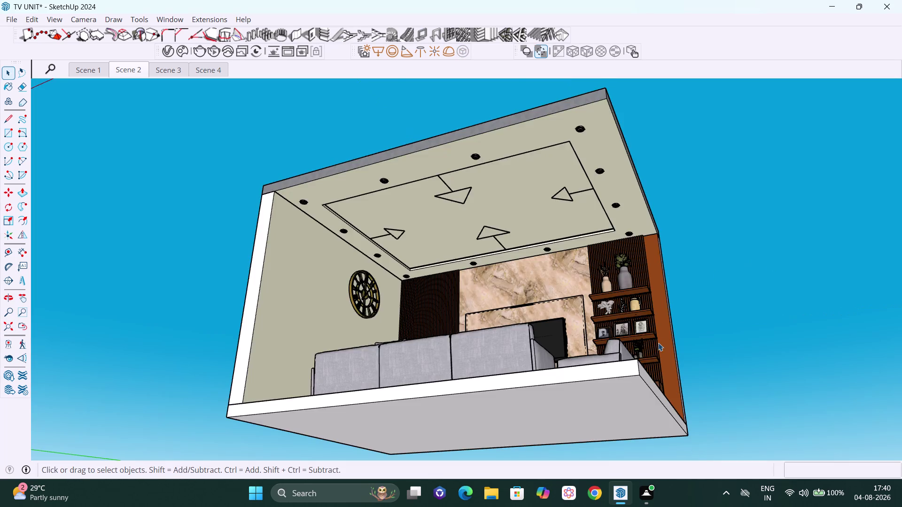
scroll(up, 3)
scroll(up, 3)
middle_drag(642, 398, 635, 361)
middle_drag(620, 344, 612, 438)
scroll(up, 3)
middle_drag(707, 215, 706, 206)
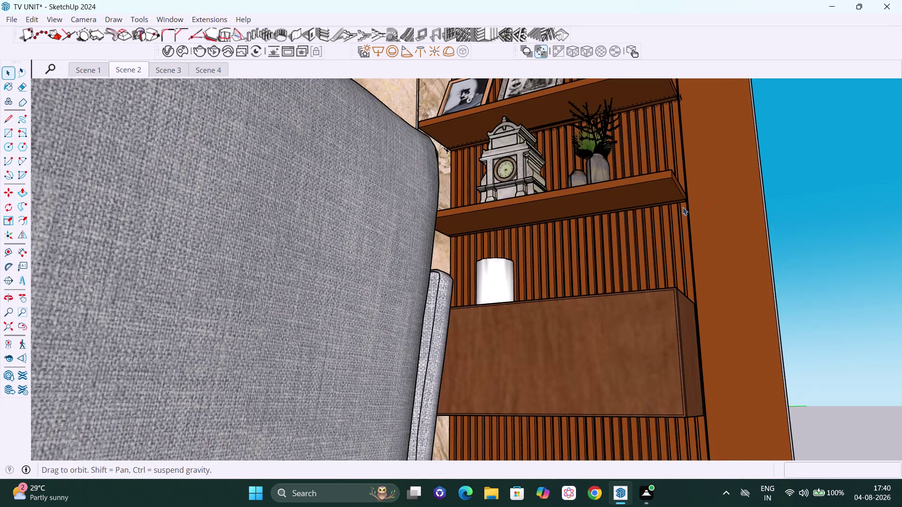
scroll(up, 3)
scroll(up, 3)
scroll(up, 3)
scroll(up, 3)
middle_drag(664, 212, 678, 193)
Enter the bottom shelf's group and select its underside front edges.
click(678, 208)
double_click(679, 212)
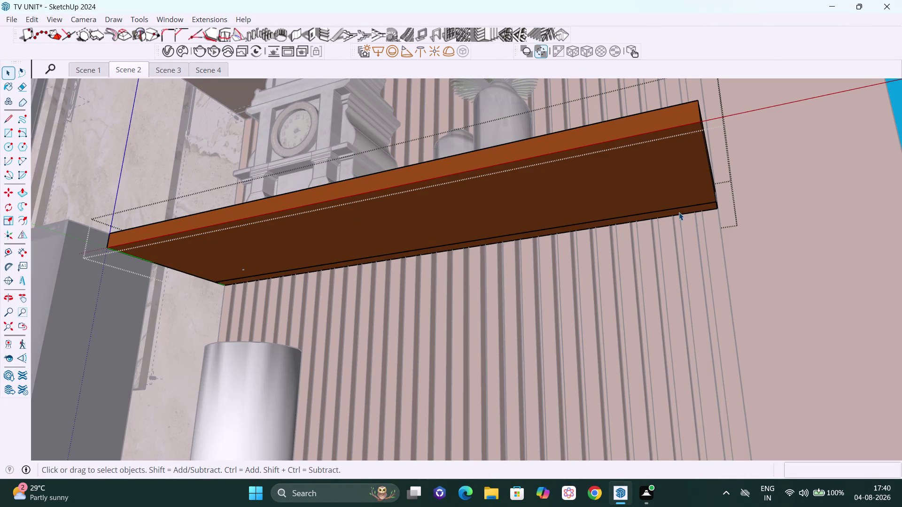
click(680, 213)
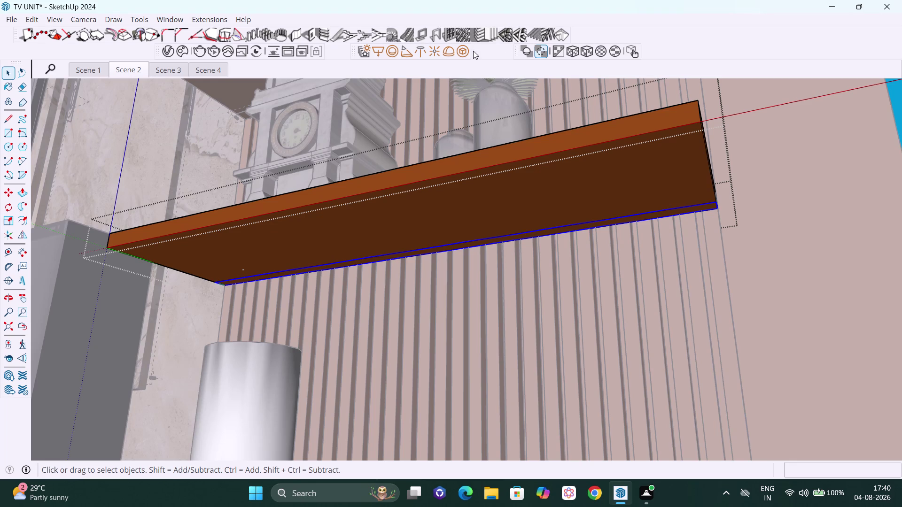
click(464, 51)
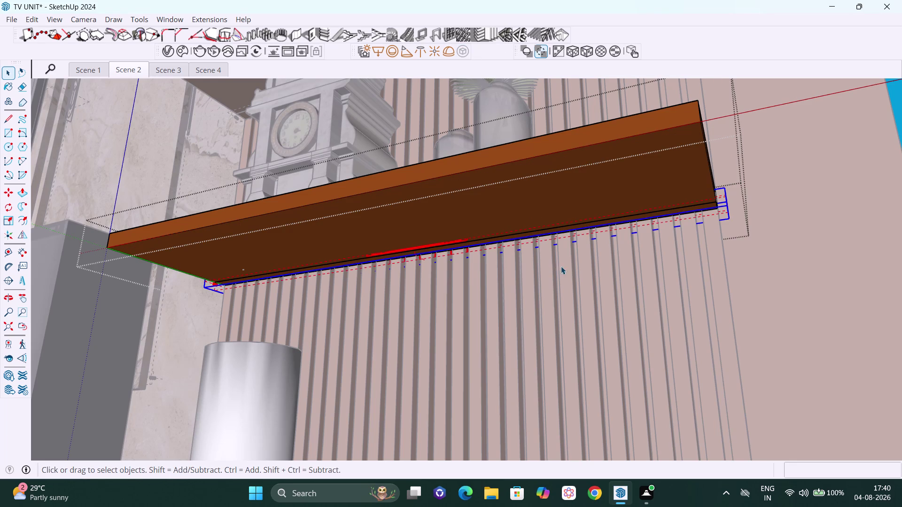
key(space)
scroll(down, 3)
scroll(down, 3)
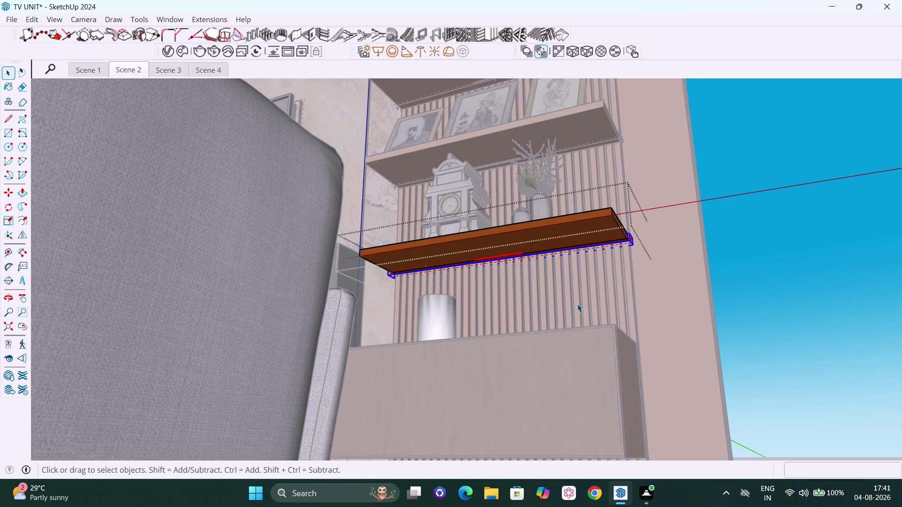
Leave the shelf group and bring the left end of the TV unit into view.
click(883, 297)
scroll(down, 3)
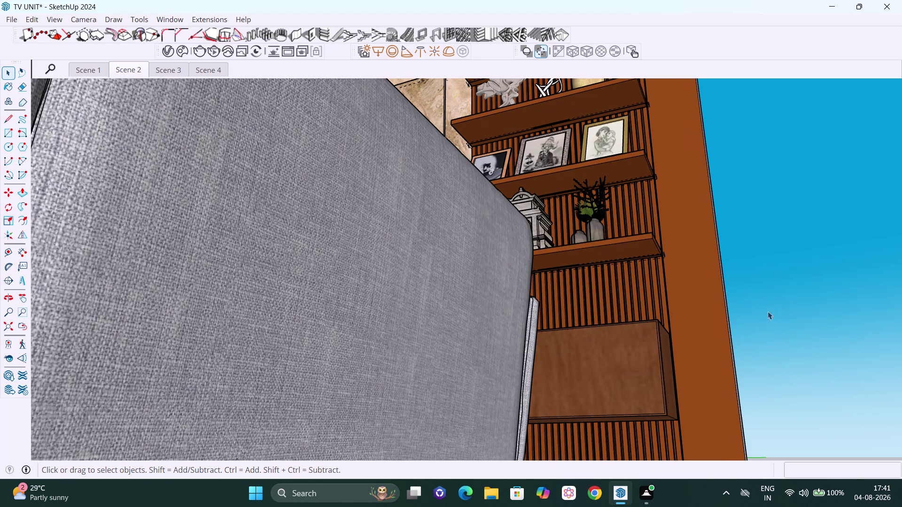
middle_drag(704, 359, 674, 353)
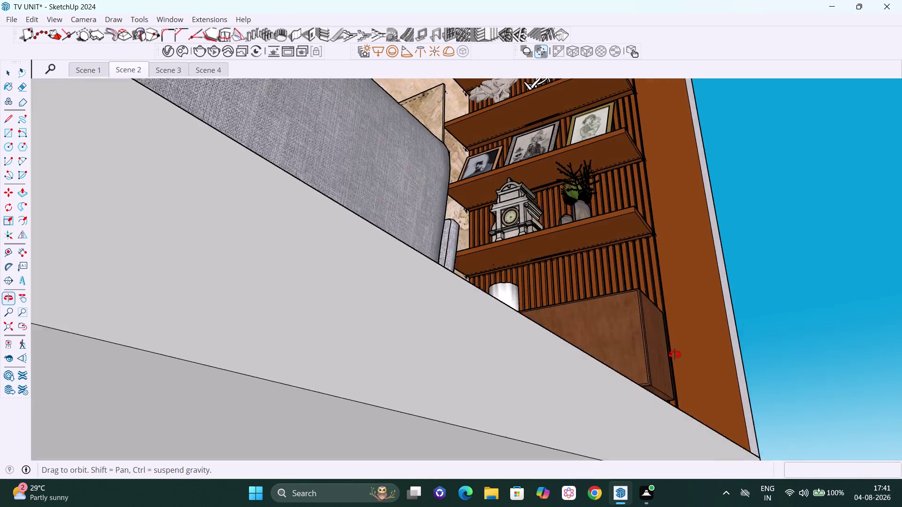
middle_drag(675, 353, 678, 393)
scroll(down, 3)
middle_drag(492, 381, 507, 447)
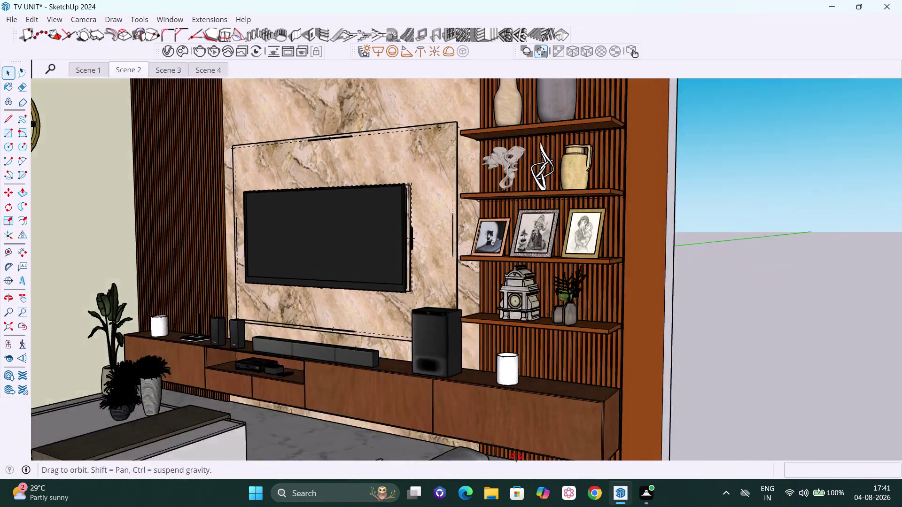
middle_drag(507, 447, 647, 450)
key(h)
drag(357, 413, 597, 380)
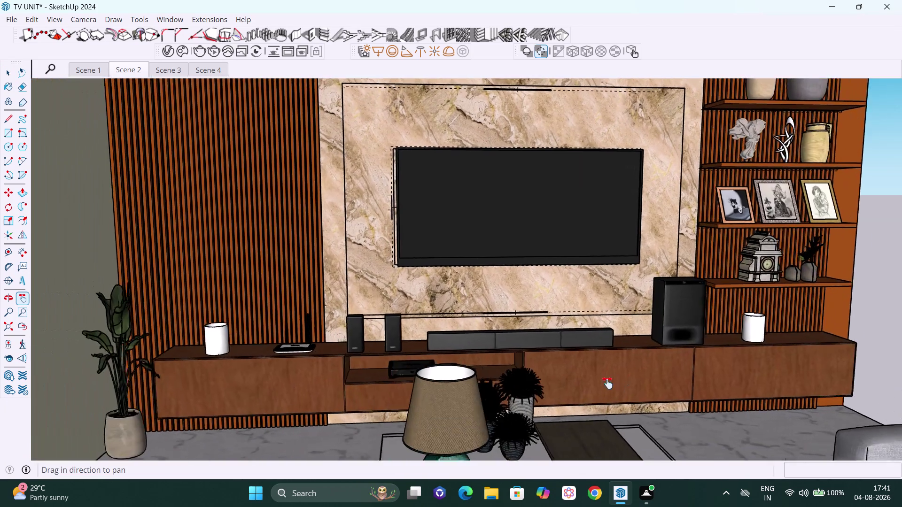
drag(597, 381, 769, 422)
drag(673, 405, 670, 296)
middle_drag(650, 310, 648, 308)
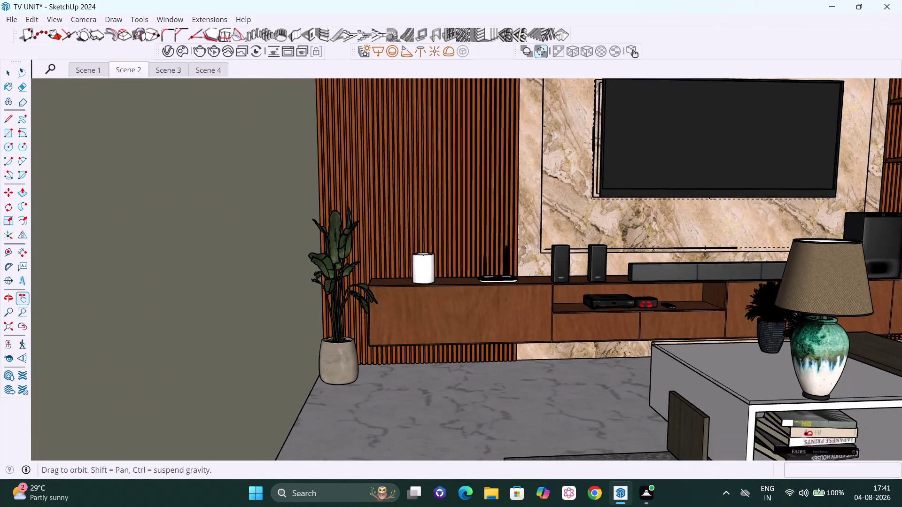
middle_drag(648, 308, 639, 286)
scroll(up, 3)
scroll(up, 3)
drag(539, 328, 723, 311)
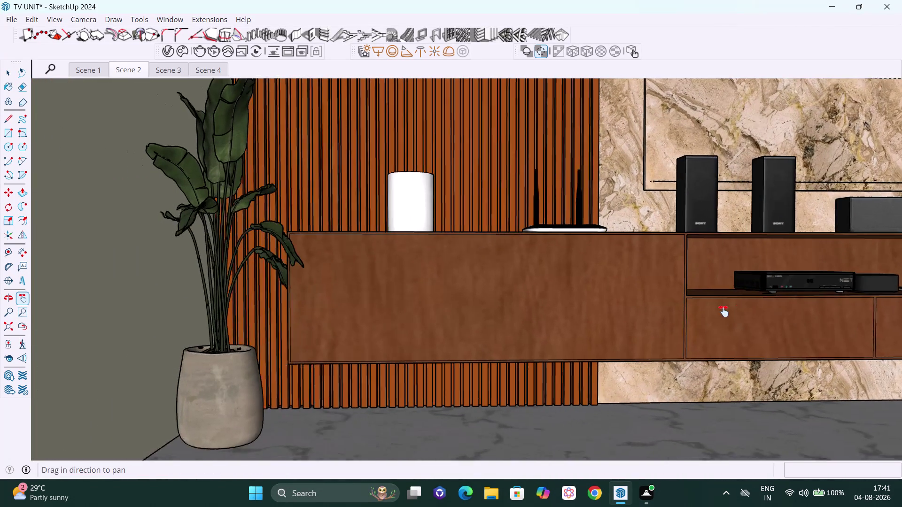
Orbit and pan down to look under the left cabinet.
drag(723, 311, 723, 311)
middle_drag(663, 308, 654, 270)
drag(705, 324, 709, 290)
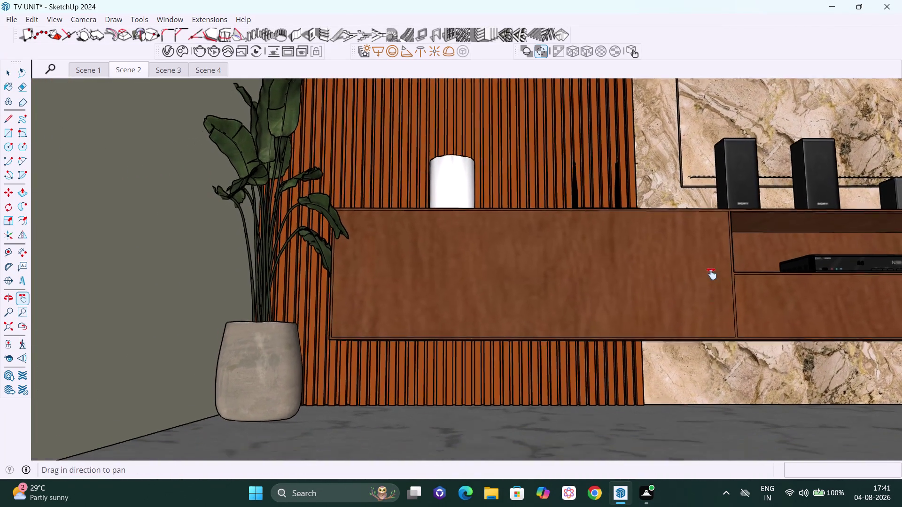
drag(710, 290, 711, 259)
scroll(up, 3)
middle_drag(667, 292, 652, 322)
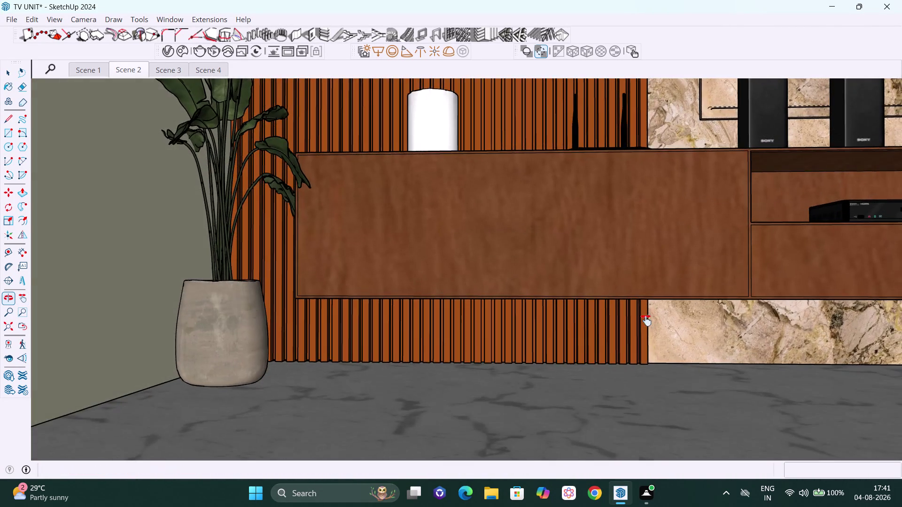
scroll(up, 3)
middle_drag(587, 297, 597, 253)
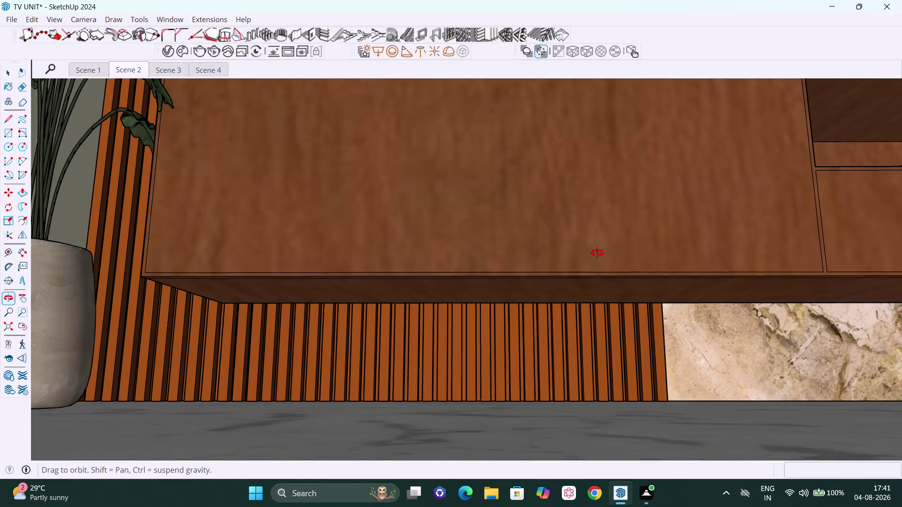
middle_drag(597, 252, 598, 257)
scroll(up, 3)
middle_drag(522, 294, 525, 279)
drag(550, 293, 563, 293)
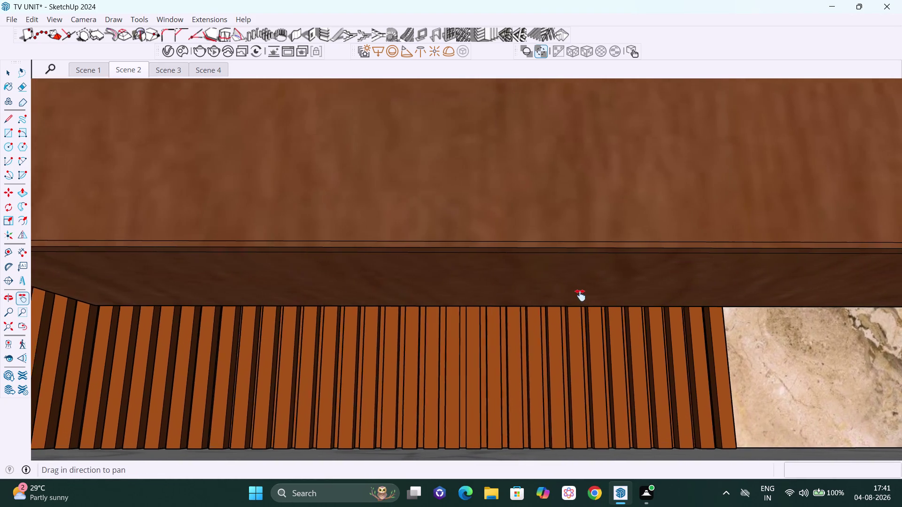
drag(563, 293, 730, 298)
scroll(up, 3)
Frame the cabinet underside against the slatted wall and select the left cabinet.
middle_drag(690, 301, 696, 266)
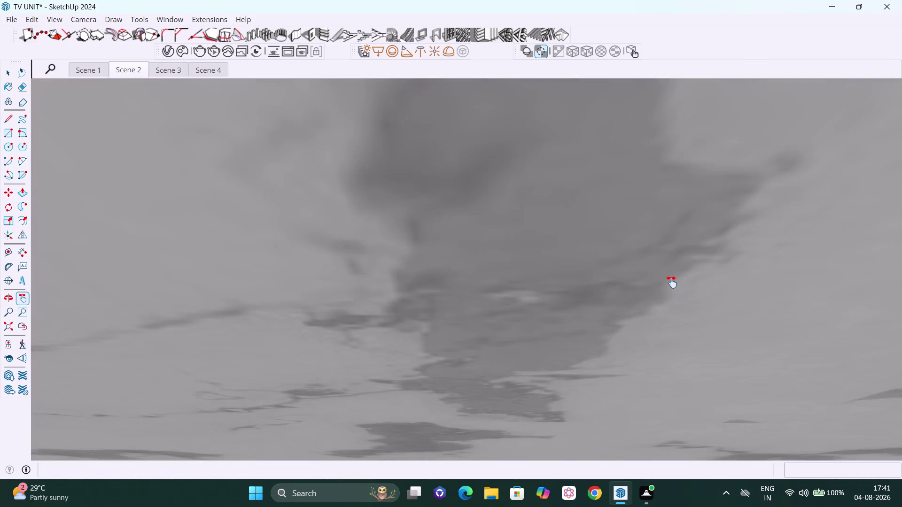
middle_drag(669, 280, 686, 396)
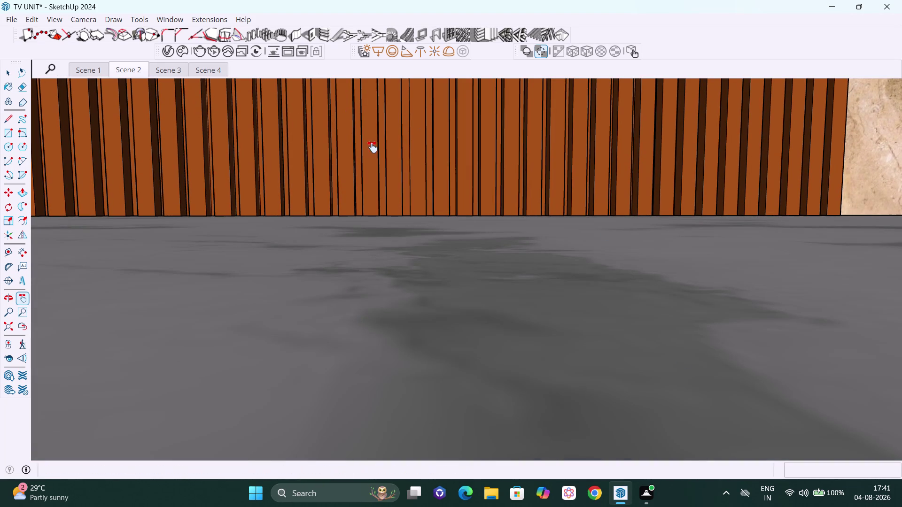
drag(375, 147, 454, 316)
middle_drag(444, 289, 458, 176)
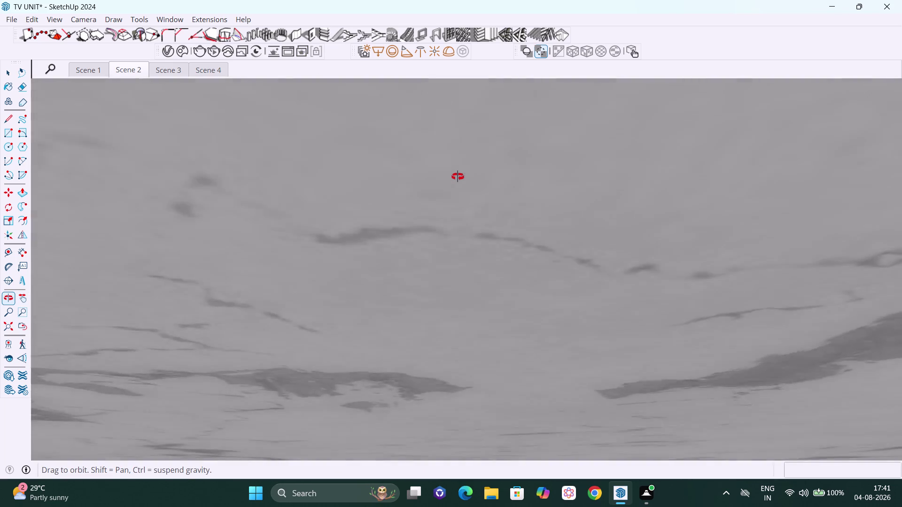
middle_drag(458, 176, 458, 217)
scroll(up, 3)
drag(384, 337, 567, 302)
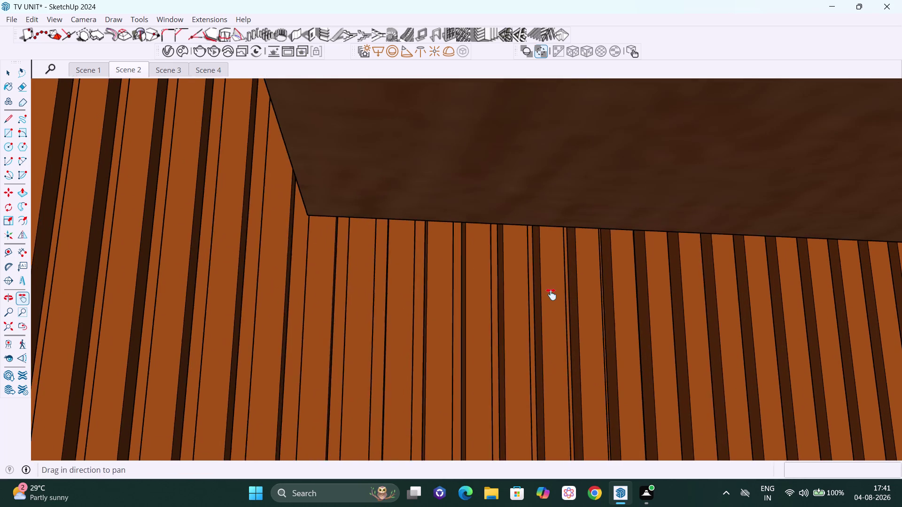
scroll(down, 3)
middle_drag(536, 285, 497, 270)
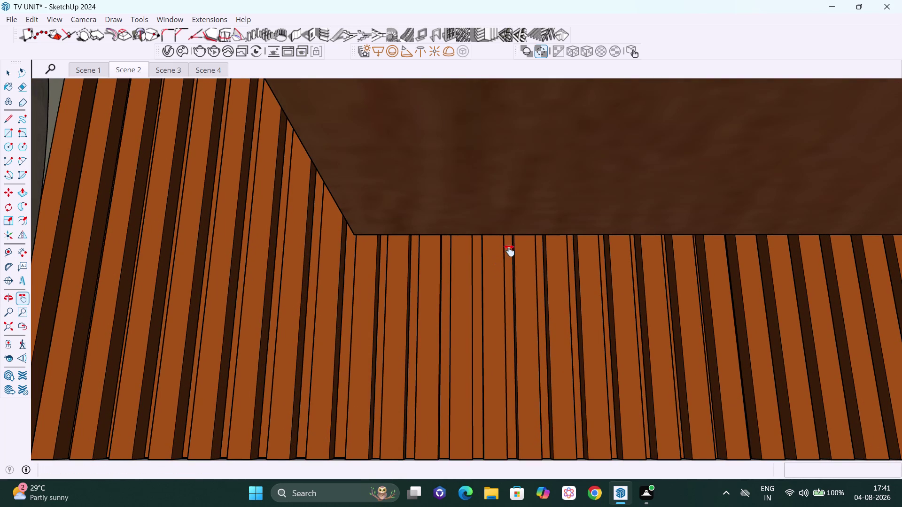
key(space)
click(495, 219)
click(496, 220)
click(496, 219)
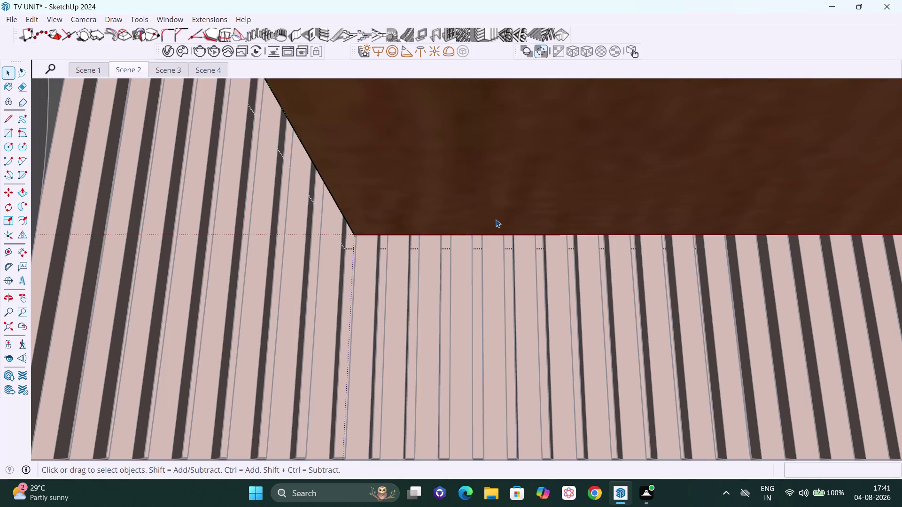
click(466, 215)
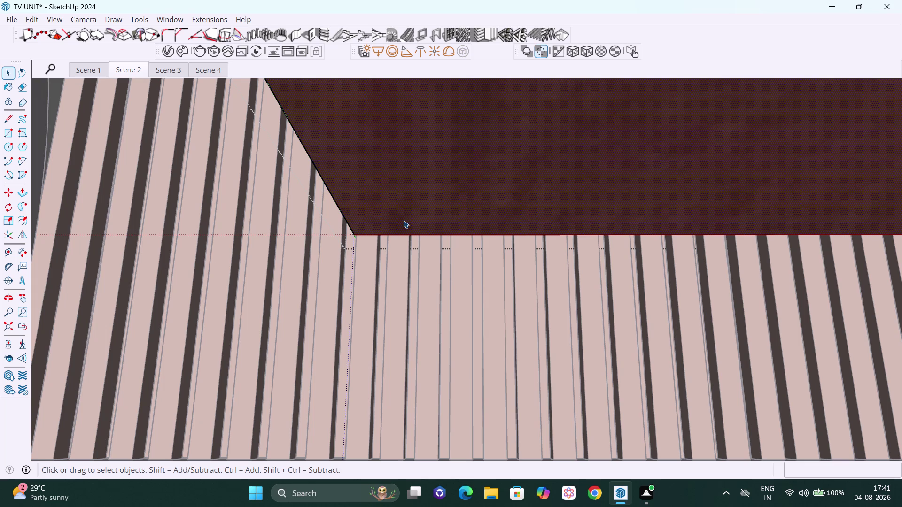
key(r)
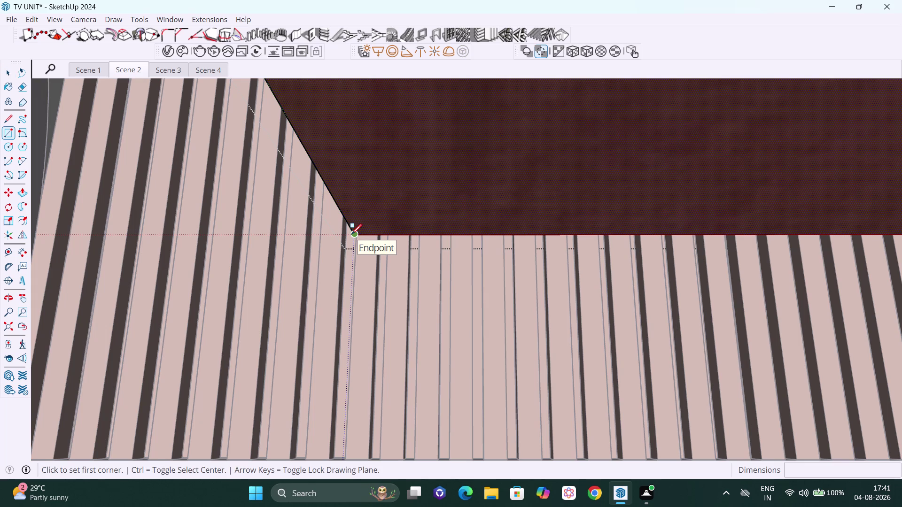
click(353, 236)
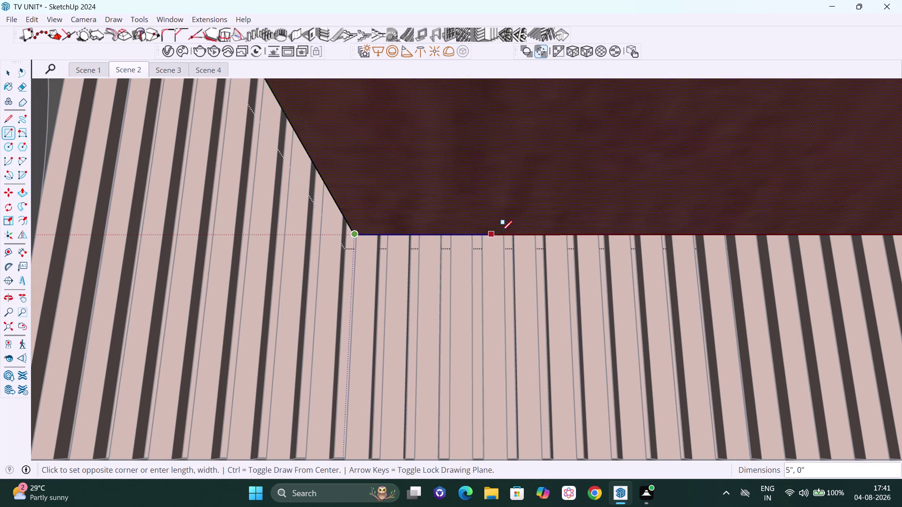
key(h)
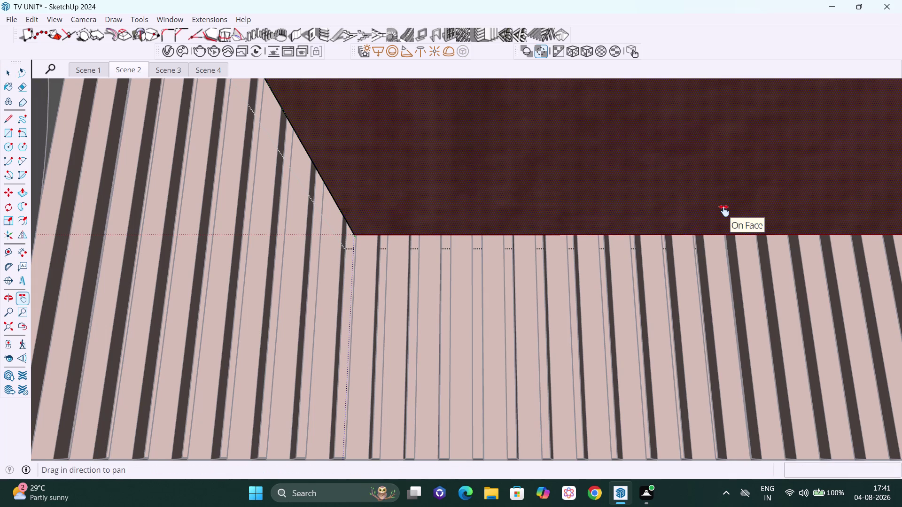
drag(724, 210, 399, 211)
scroll(down, 3)
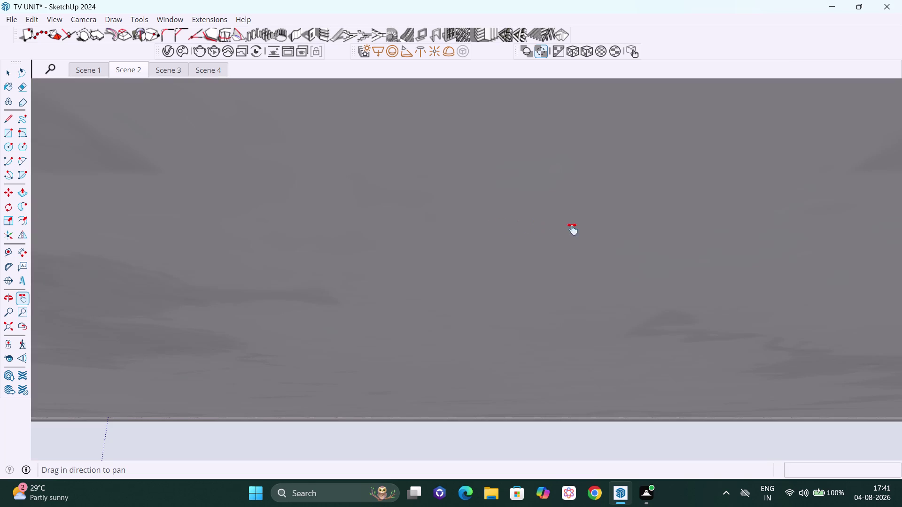
click(13, 327)
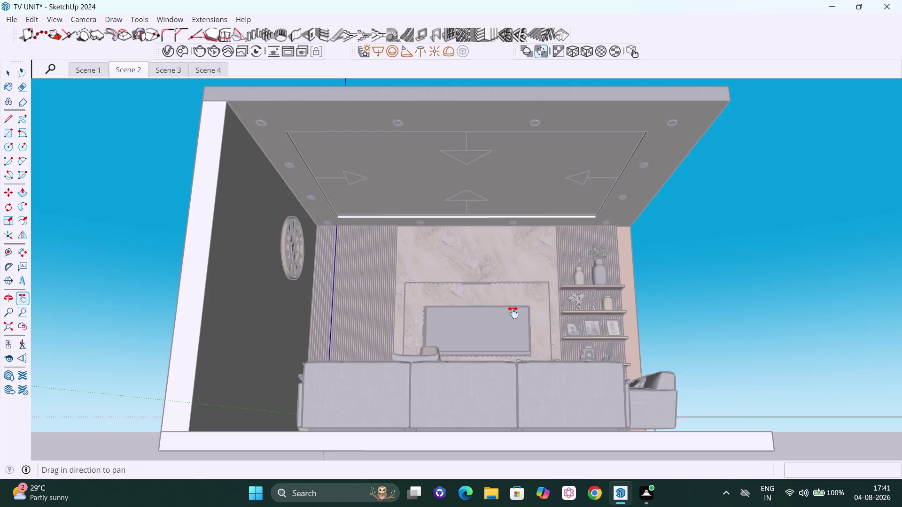
Orbit and zoom across the room to the front of the TV cabinet.
scroll(down, 3)
middle_drag(627, 336, 618, 404)
scroll(up, 3)
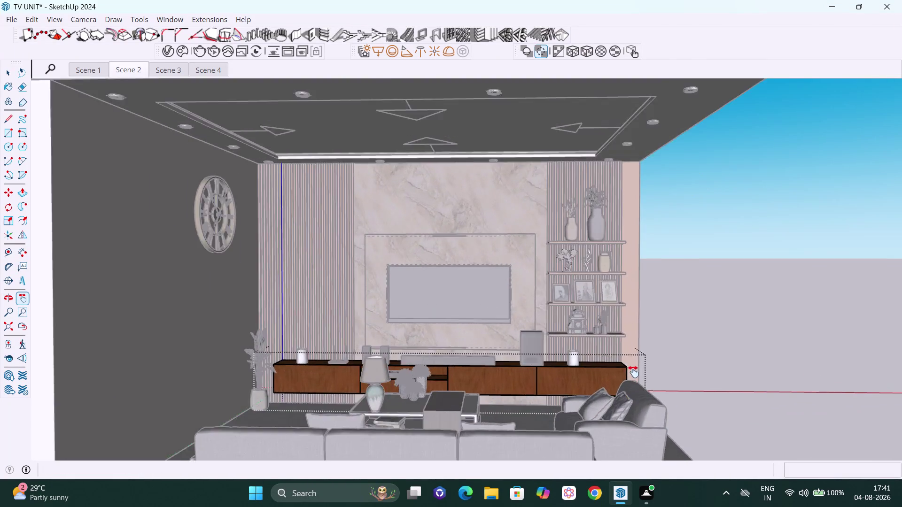
scroll(up, 3)
scroll(up, 3)
scroll(up, 3)
middle_drag(636, 412, 612, 410)
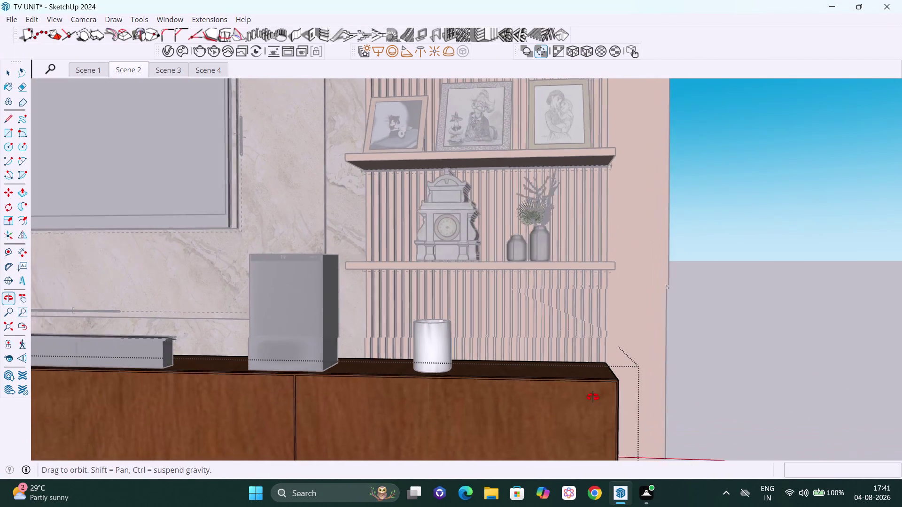
middle_drag(612, 410, 584, 393)
drag(592, 400, 582, 315)
scroll(up, 3)
scroll(up, 3)
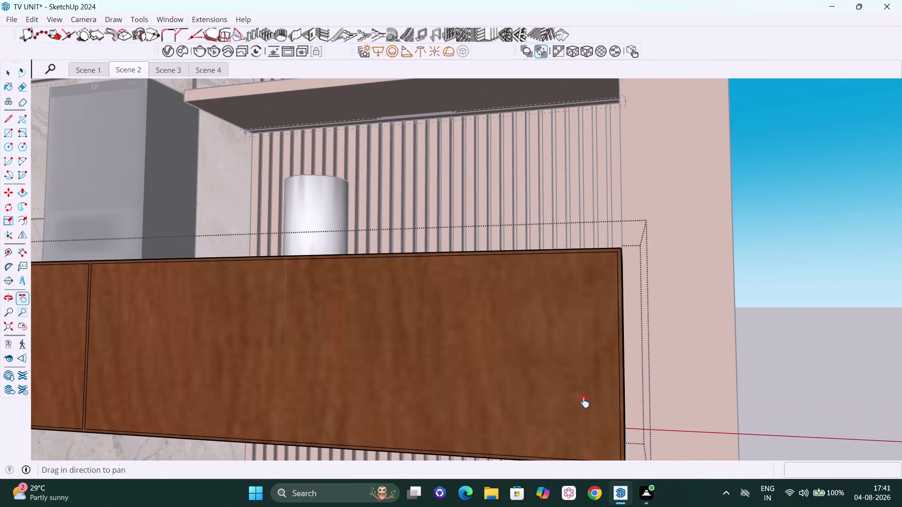
drag(585, 402, 641, 352)
Tilt under the cabinet until its front underside edge fills the view.
middle_drag(650, 381, 660, 296)
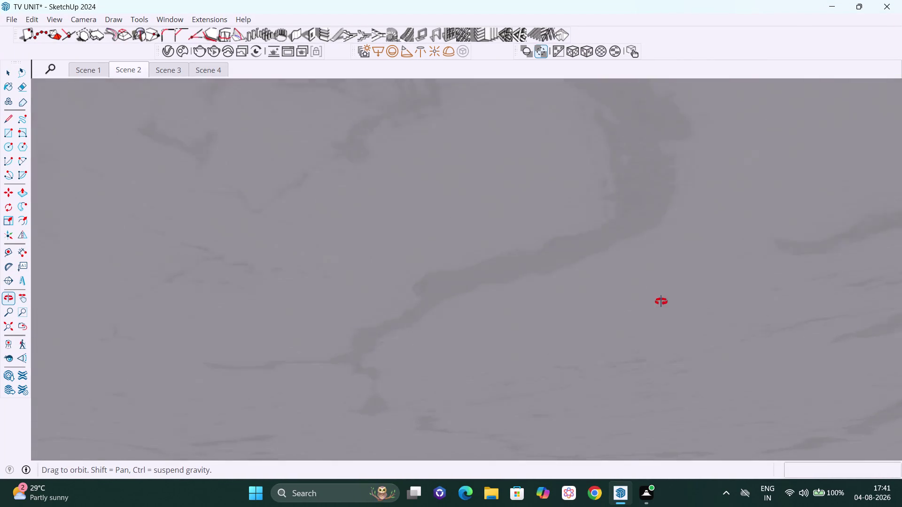
middle_drag(660, 296, 667, 325)
scroll(up, 3)
scroll(up, 3)
drag(665, 390, 743, 358)
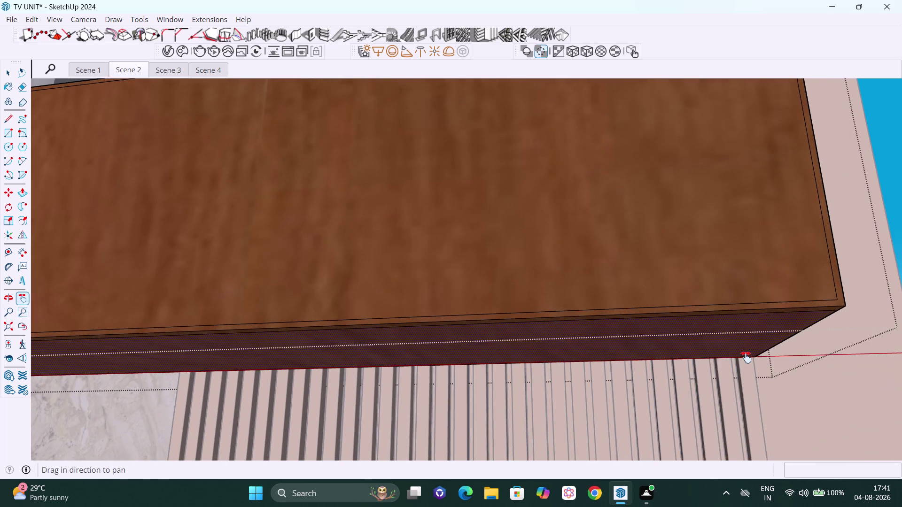
middle_drag(744, 354, 728, 345)
scroll(up, 3)
scroll(up, 3)
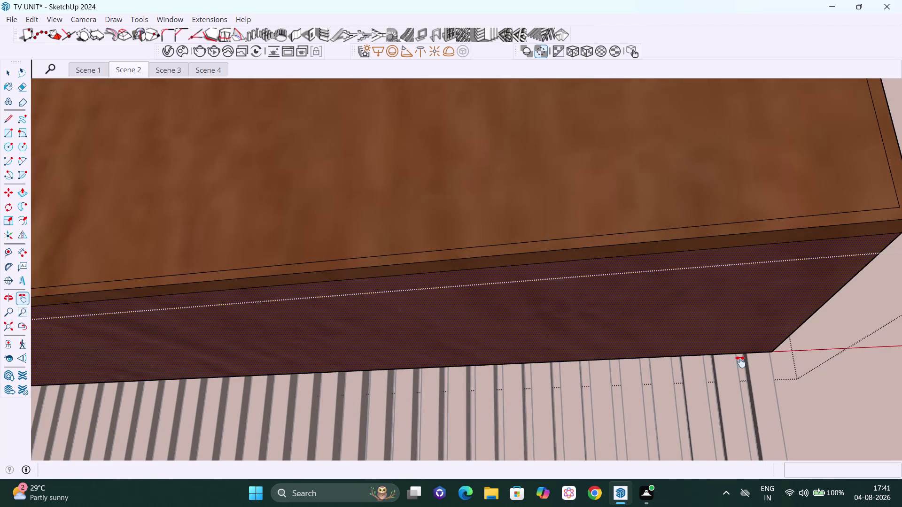
drag(732, 356, 742, 302)
middle_drag(775, 316, 772, 302)
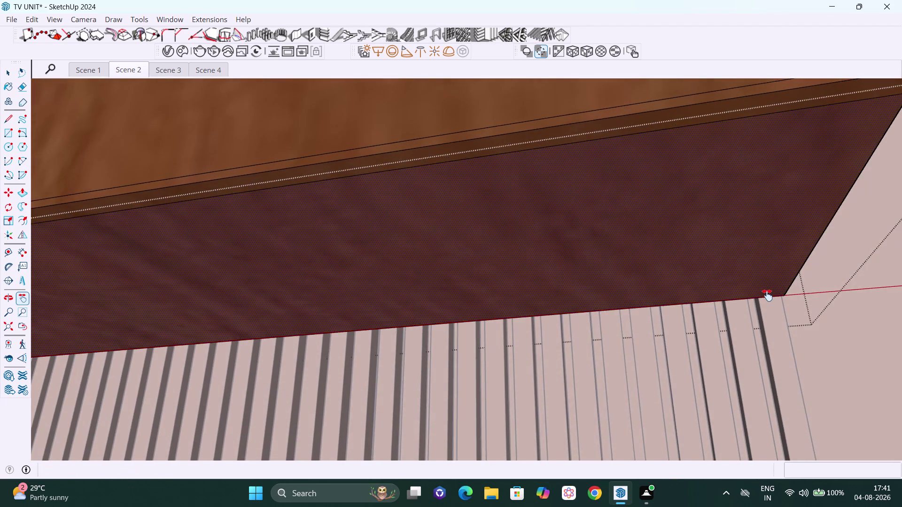
drag(762, 293, 709, 296)
scroll(up, 3)
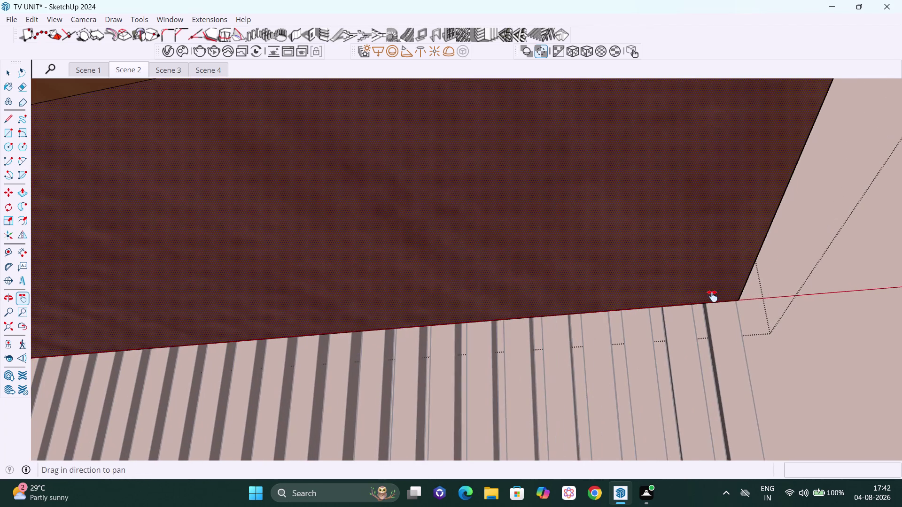
middle_drag(713, 296, 708, 283)
Draw a 1" × 168" rectangular strip along the cabinet's front underside edge and select it.
key(Escape)
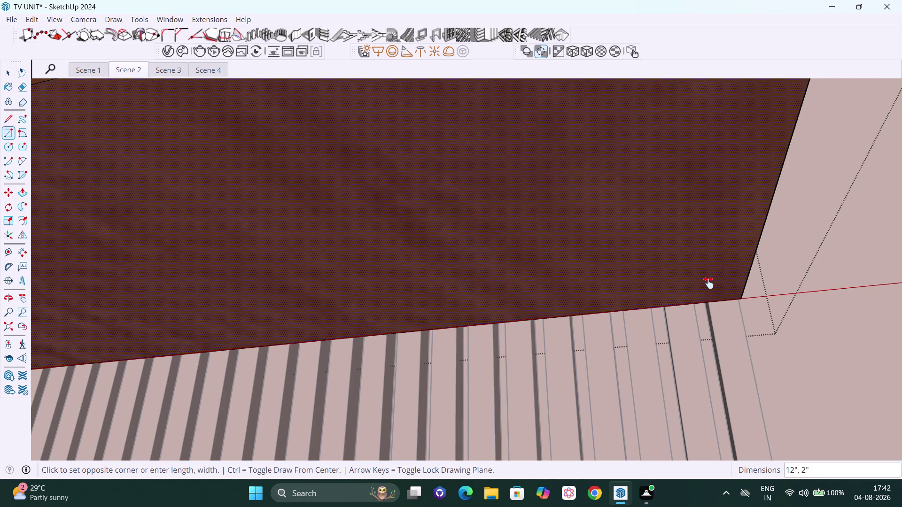
click(744, 286)
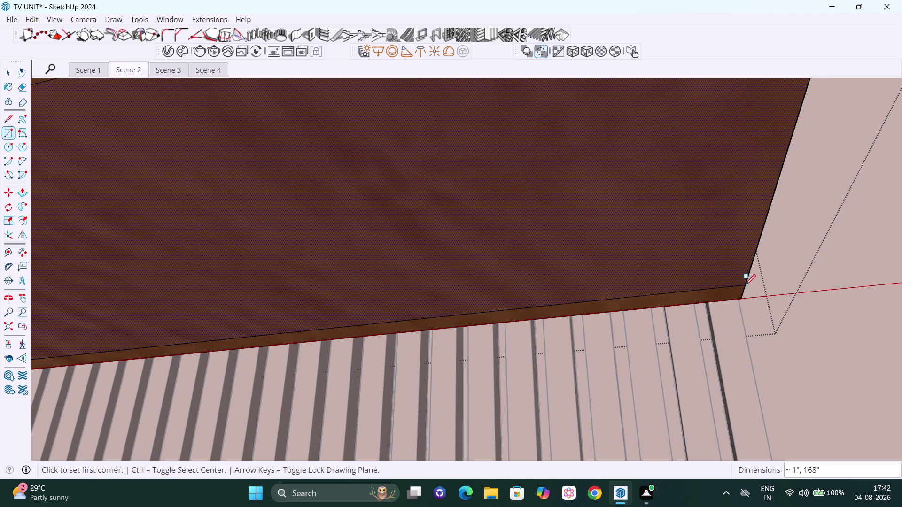
key(space)
double_click(718, 295)
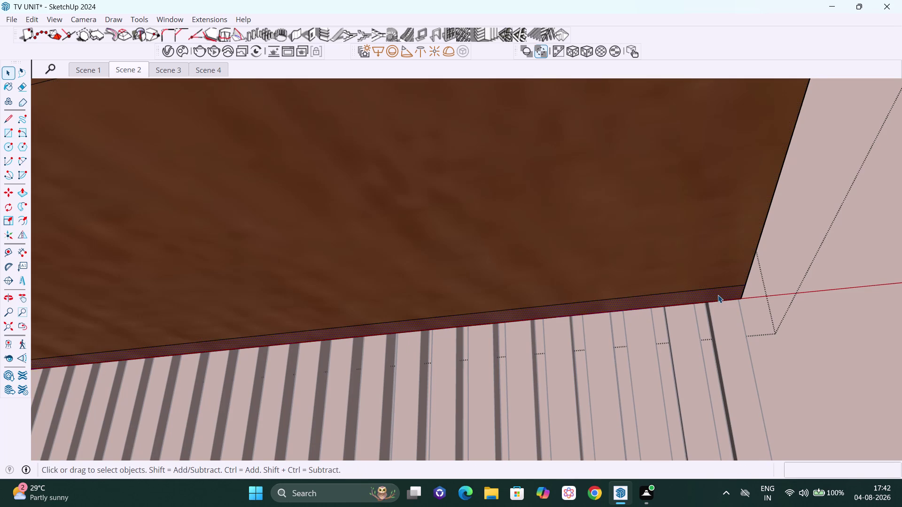
right_click(718, 295)
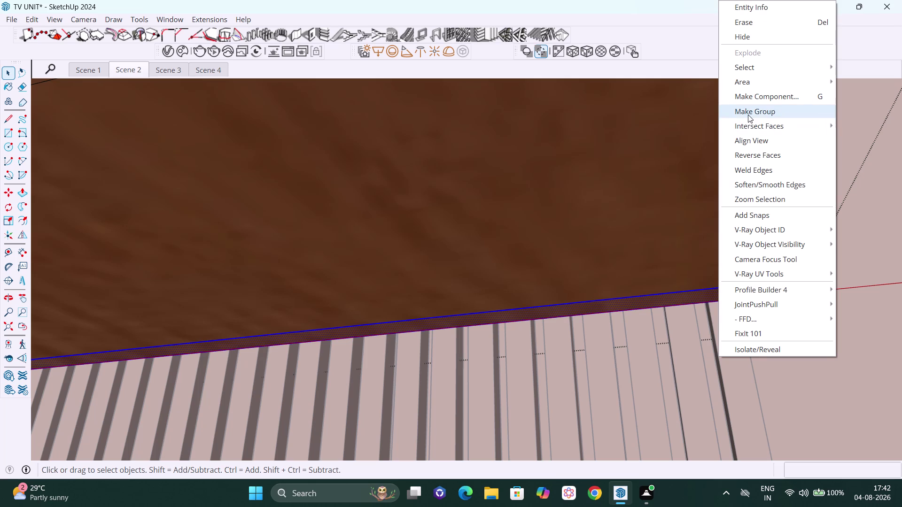
Group the underside strip and convert it to a V-Ray mesh light.
click(748, 114)
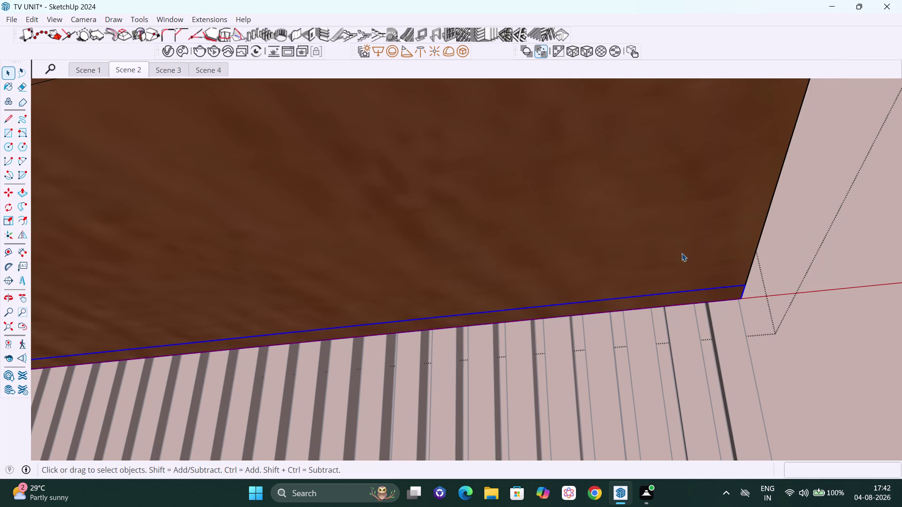
click(466, 50)
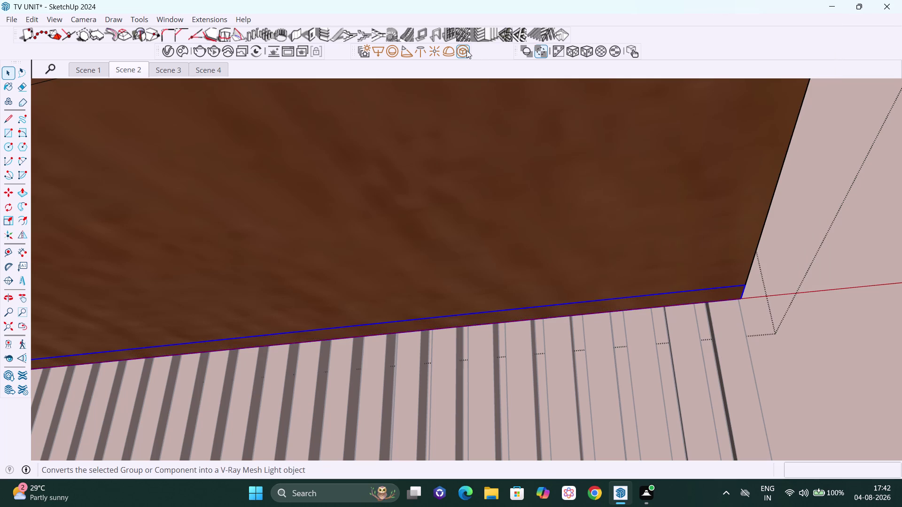
key(space)
scroll(down, 3)
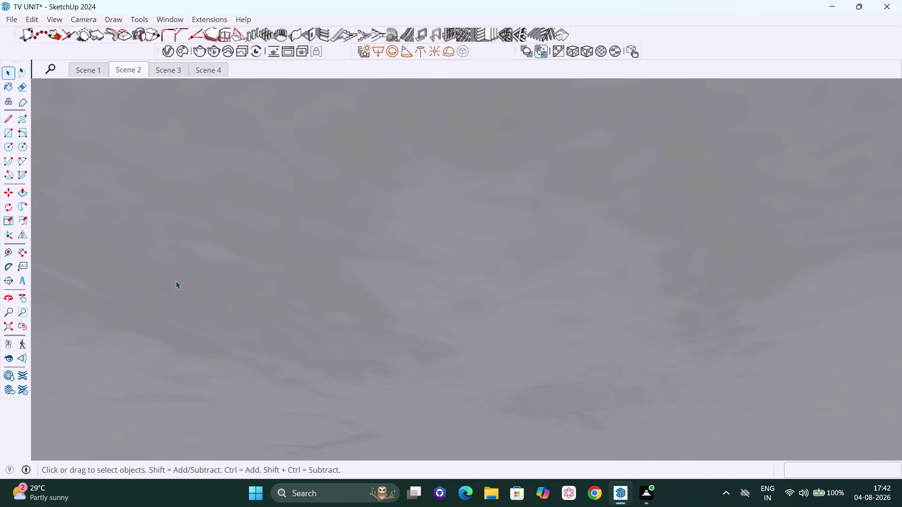
click(3, 325)
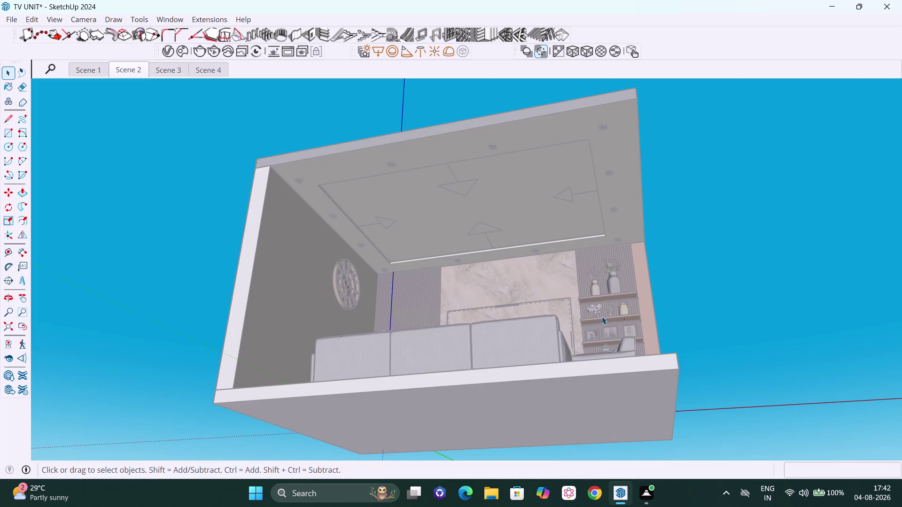
Orbit and zoom back out to the full room, then open the V-Ray Asset Editor.
click(737, 287)
middle_drag(718, 321, 697, 420)
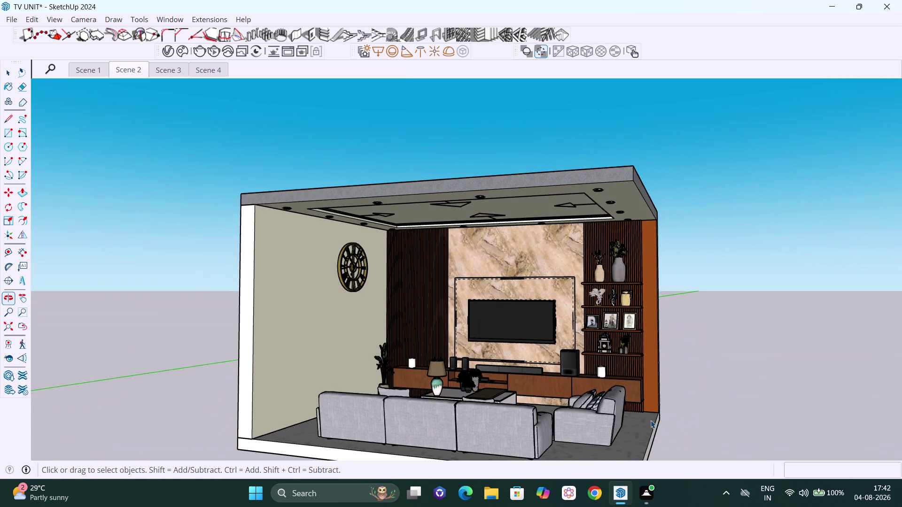
scroll(down, 3)
middle_drag(625, 390, 626, 399)
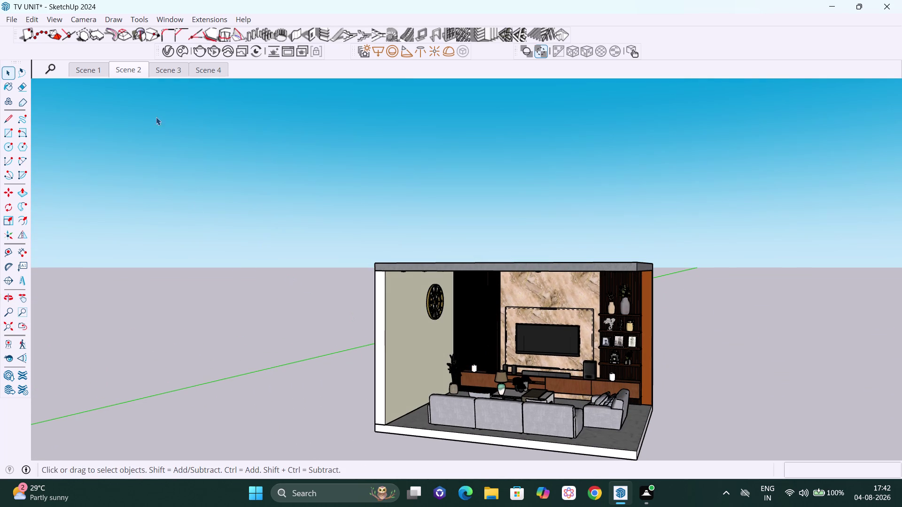
click(162, 53)
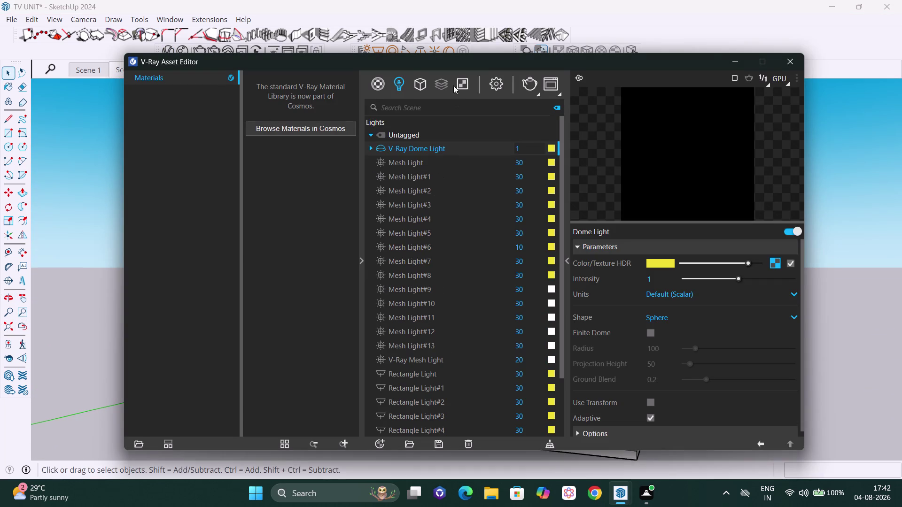
Set Mesh Light#9's intensity to 300 in the Lights list.
click(396, 79)
click(536, 286)
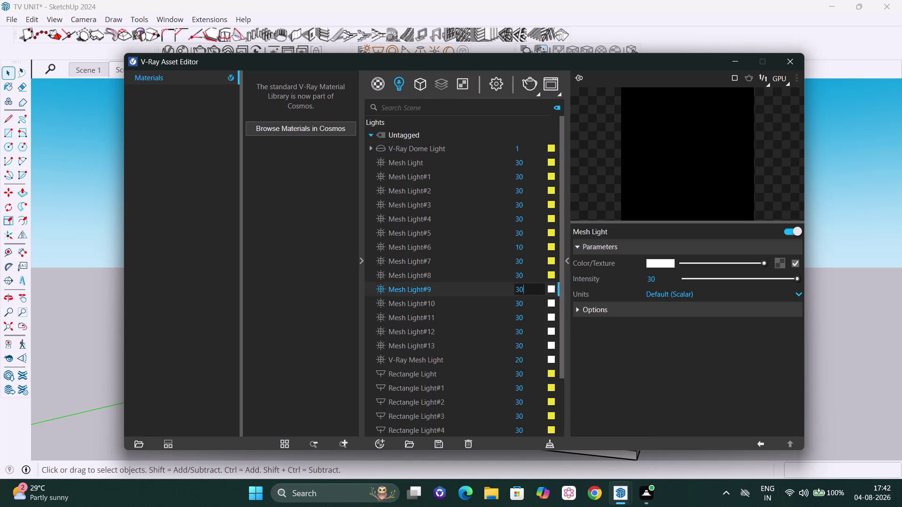
key(BackSpace)
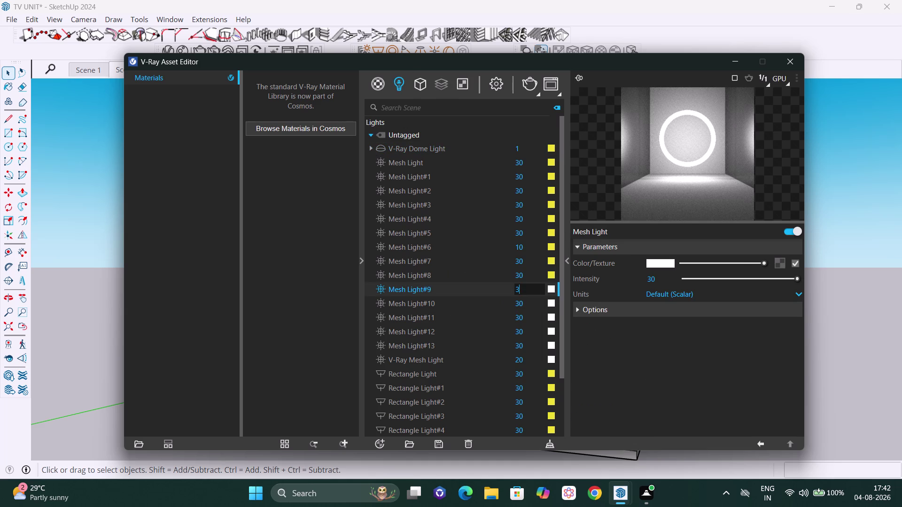
key(BackSpace)
key(BackSpace)
text(300)
key(Return)
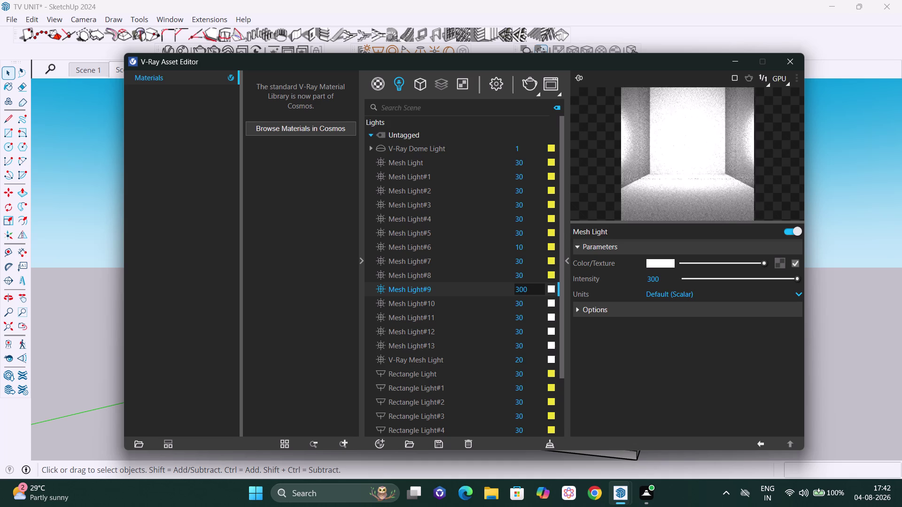
Give Mesh Light#9 the saved yellow colour.
click(553, 287)
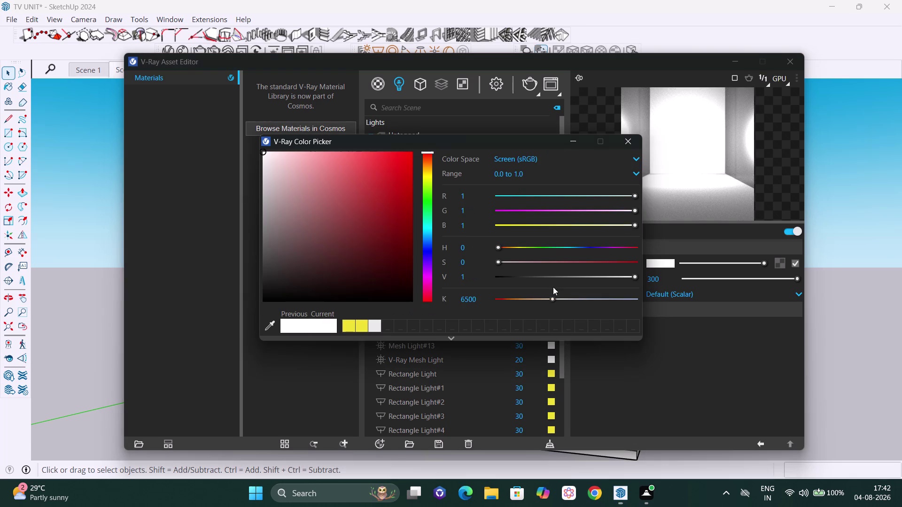
click(359, 326)
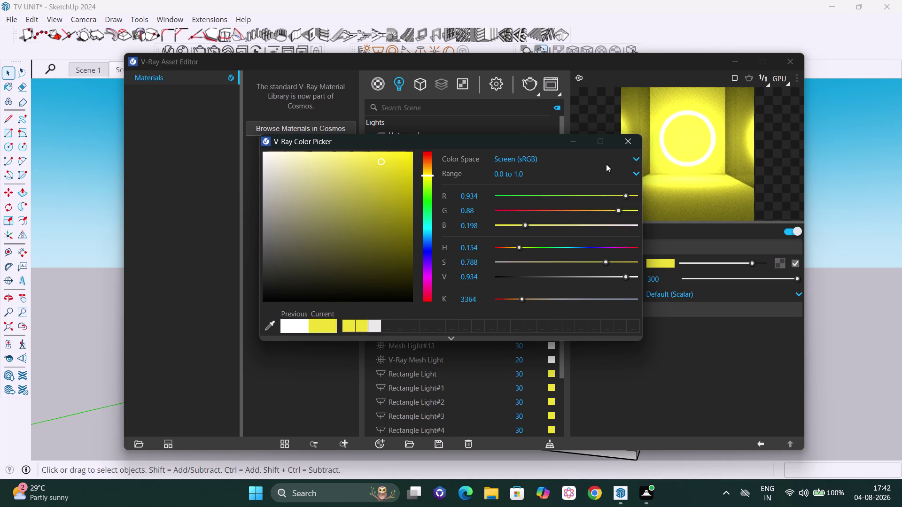
click(629, 135)
click(552, 303)
click(362, 324)
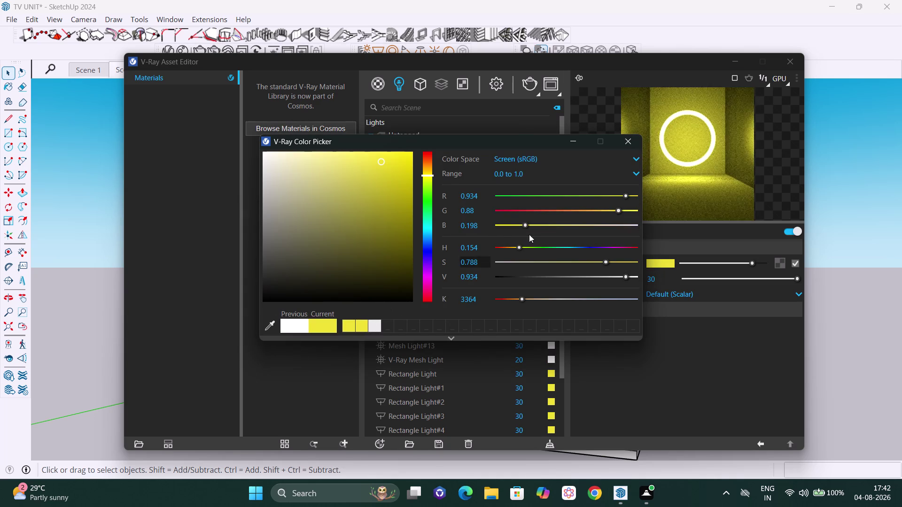
click(629, 139)
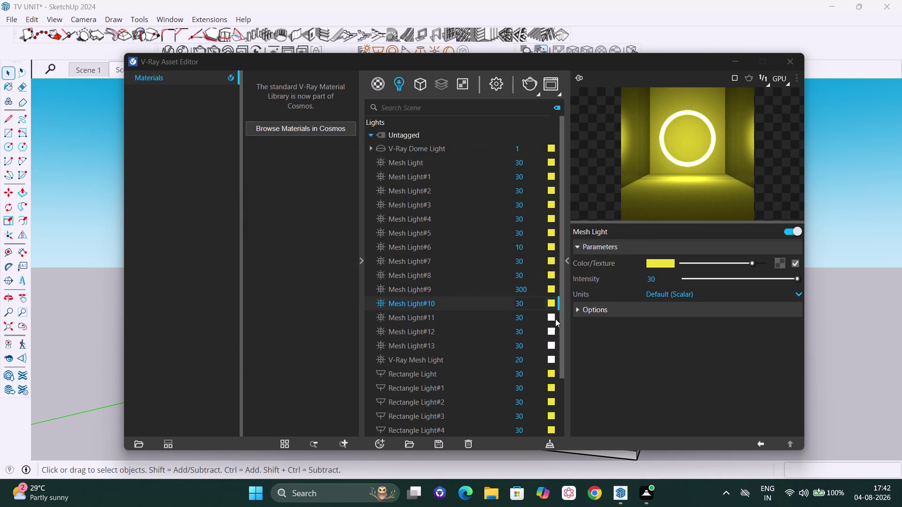
Apply the saved yellow colour to Mesh Lights #10 and #12.
click(549, 312)
click(550, 316)
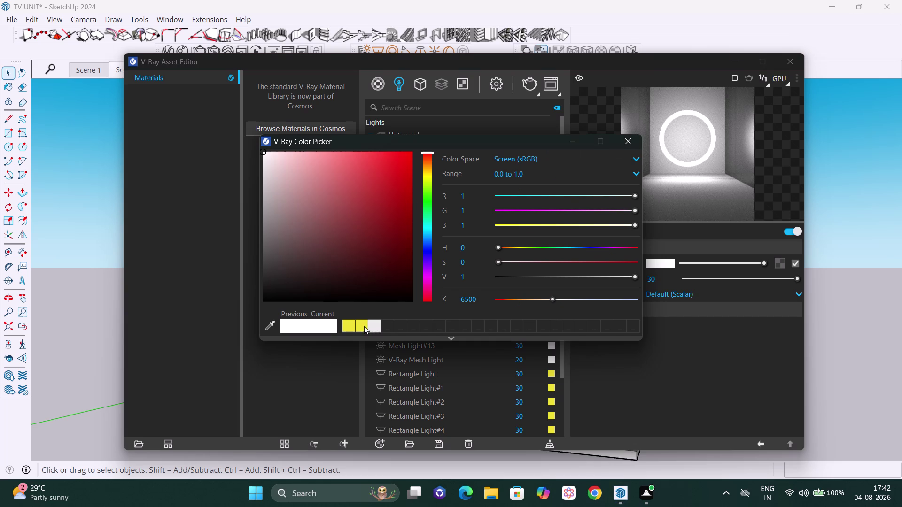
click(360, 325)
click(632, 140)
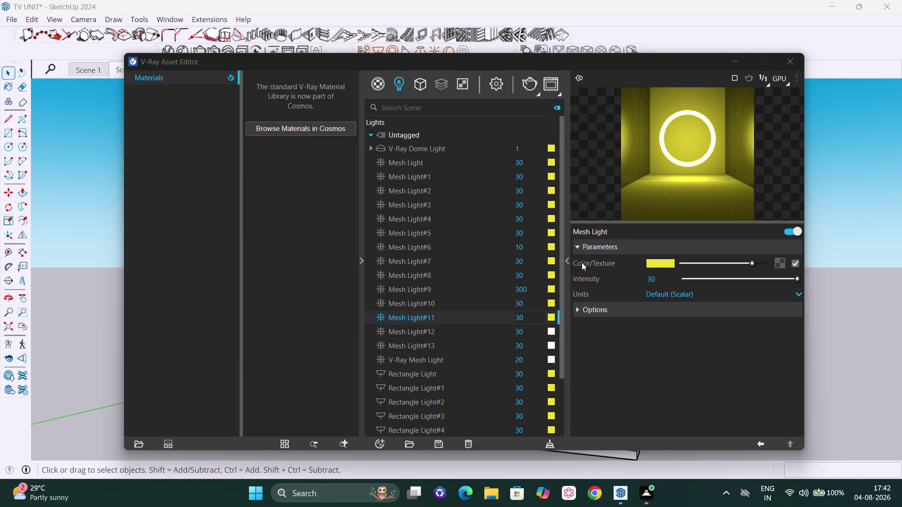
click(546, 332)
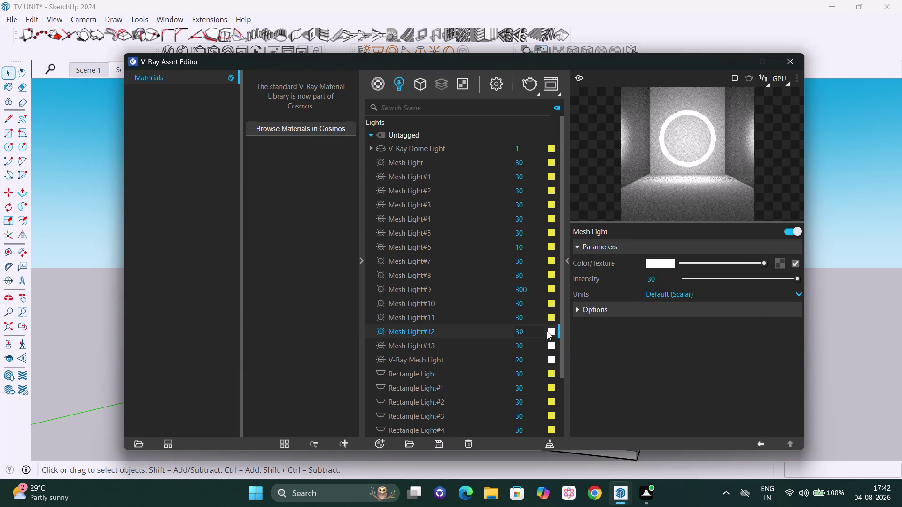
drag(551, 331, 543, 336)
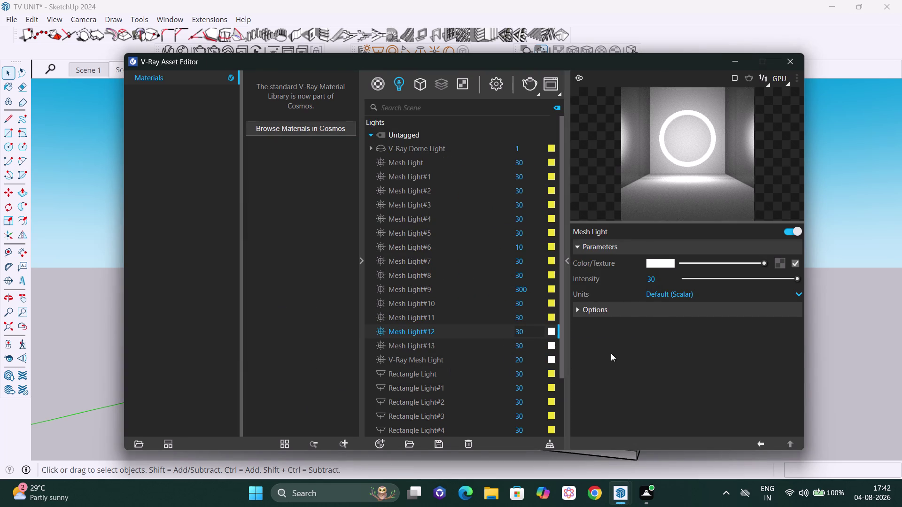
click(553, 335)
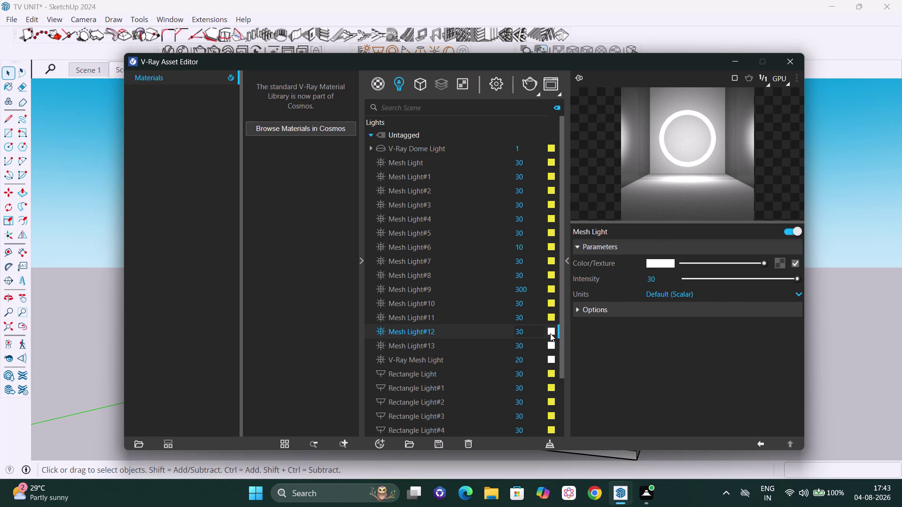
click(550, 333)
click(359, 323)
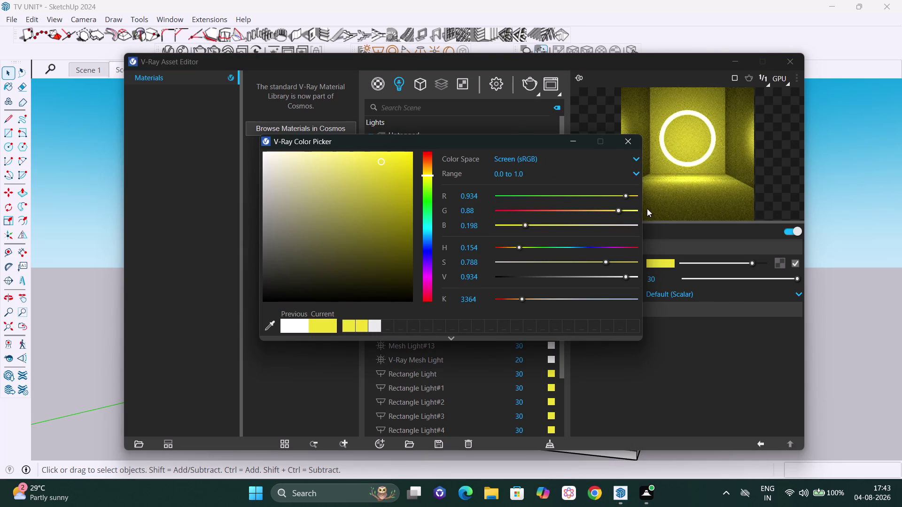
Colour Mesh Light#13 with the recent yellow and close the picker.
click(628, 139)
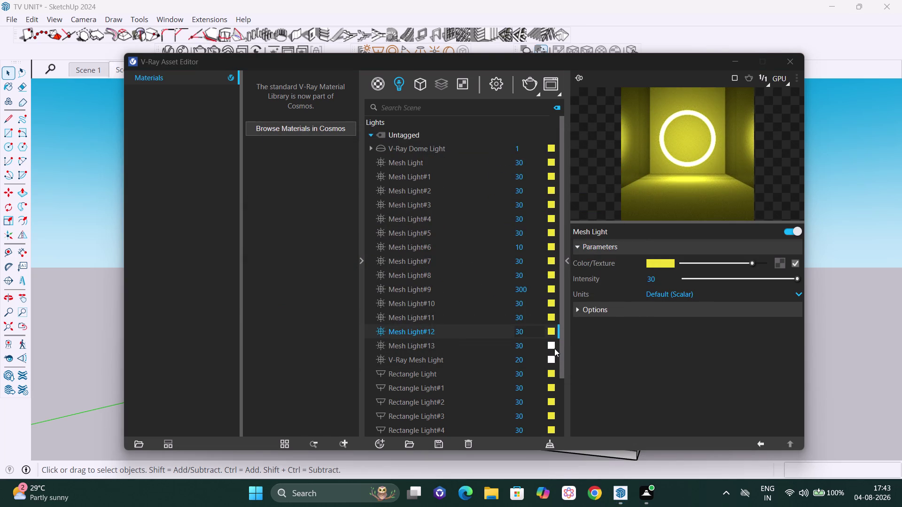
click(553, 342)
click(359, 322)
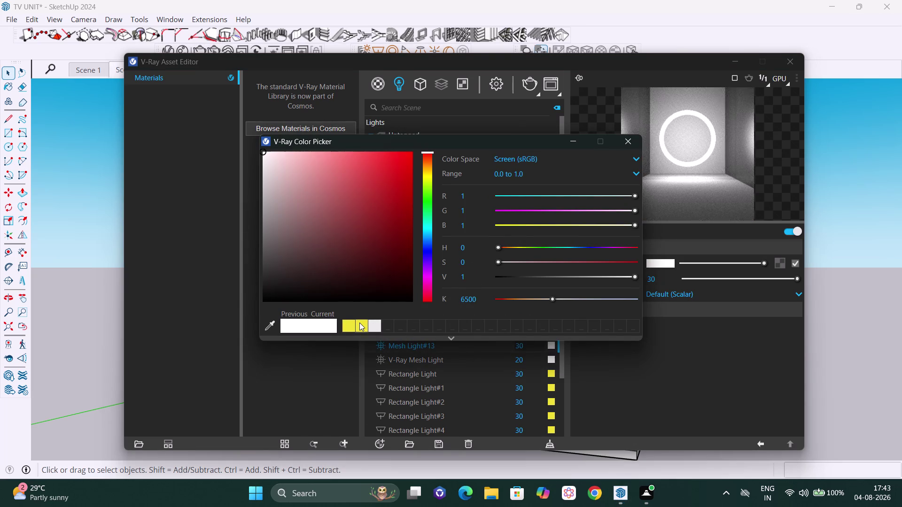
click(629, 144)
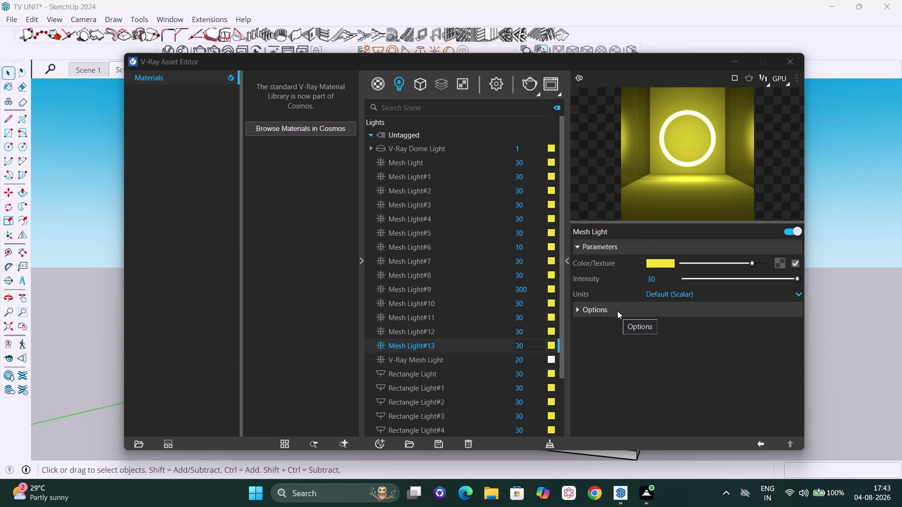
Set Mesh Light#13's intensity to 500 and Mesh Light#12's to 300.
click(528, 347)
key(BackSpace)
key(BackSpace)
key(BackSpace)
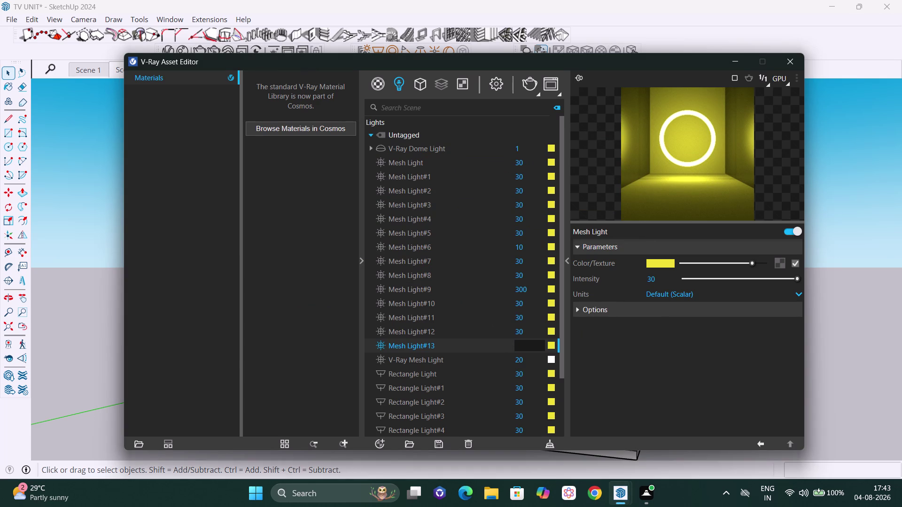
text(500)
key(Return)
click(541, 334)
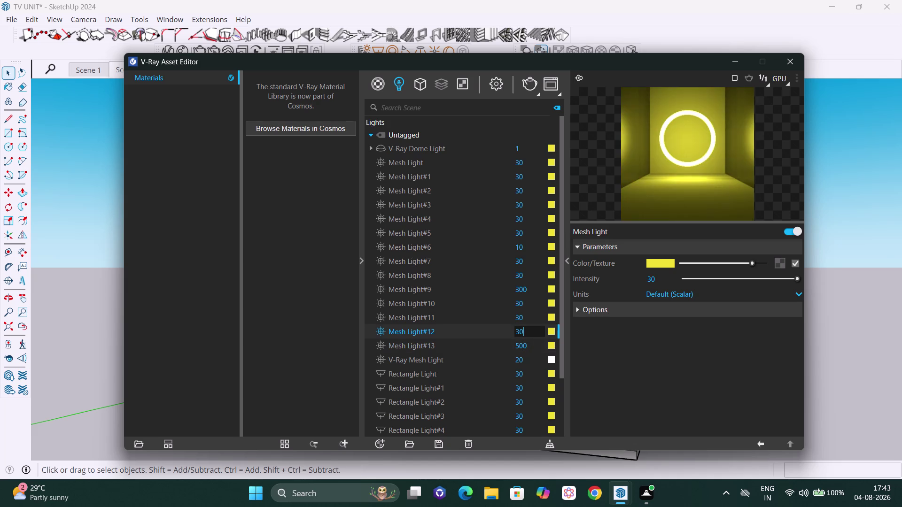
key(BackSpace)
key(BackSpace)
key(BackSpace)
text(300)
key(Return)
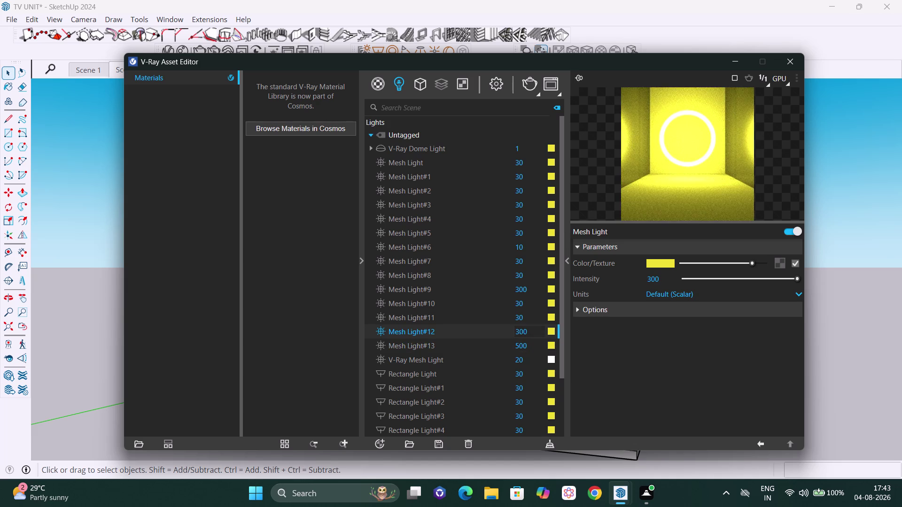
Set Mesh Lights #11 and #10 to intensity 300.
click(534, 317)
key(BackSpace)
key(BackSpace)
key(BackSpace)
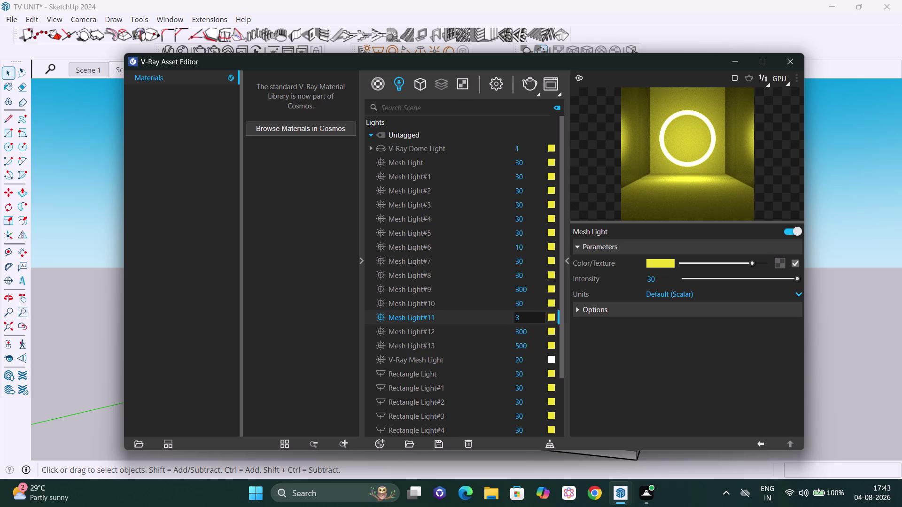
text(300)
key(Return)
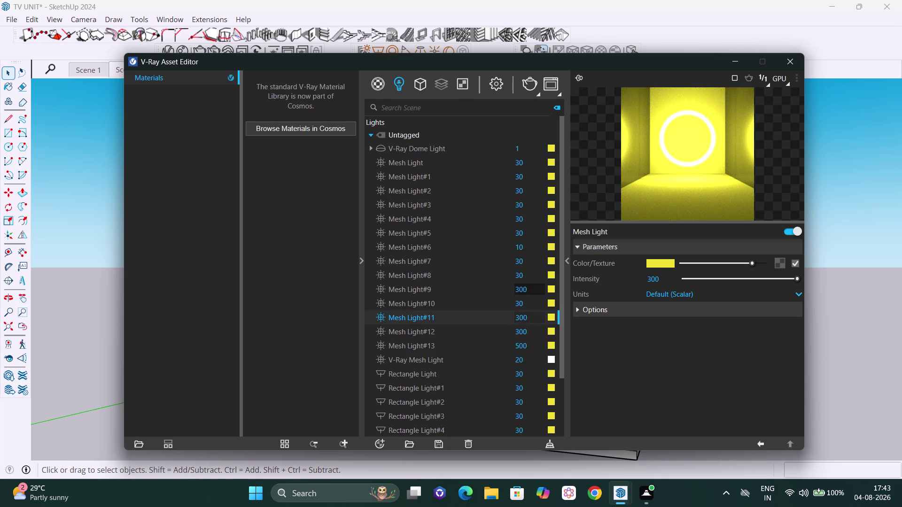
click(534, 299)
key(BackSpace)
key(BackSpace)
key(BackSpace)
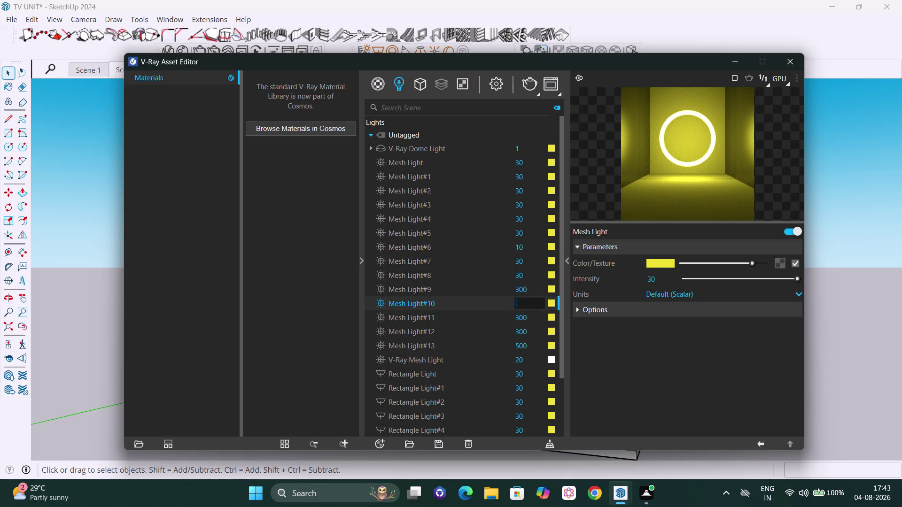
text(300)
key(Return)
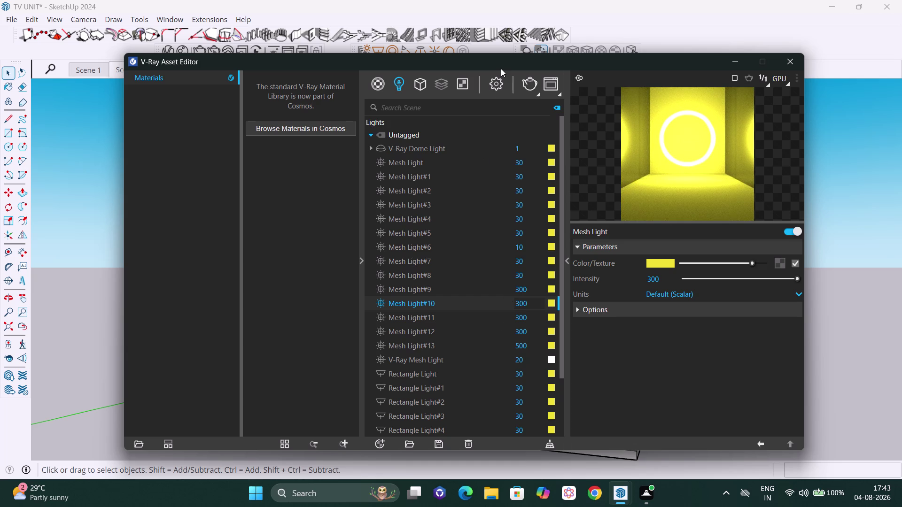
drag(500, 66, 696, 118)
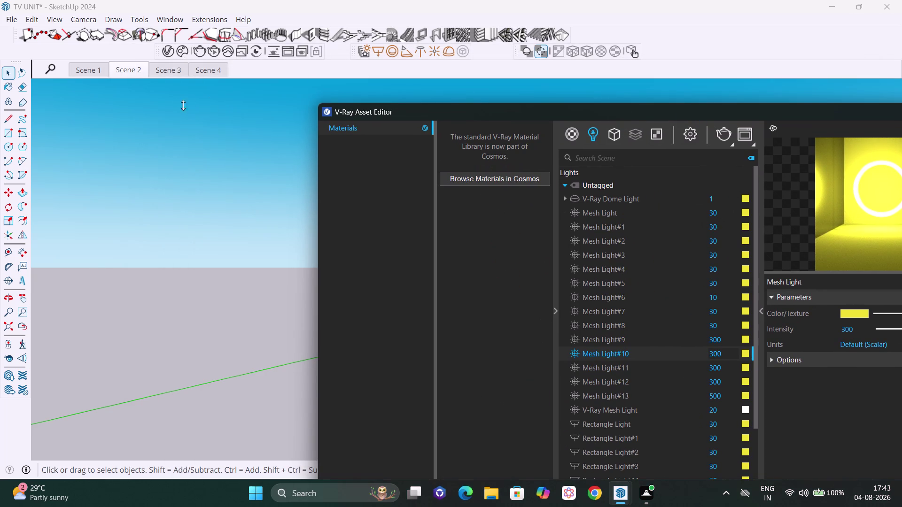
Move the Asset Editor aside and scroll through the light list.
click(131, 73)
key(space)
drag(510, 116, 393, 117)
drag(507, 112, 320, 173)
scroll(down, 3)
scroll(down, 3)
scroll(up, 3)
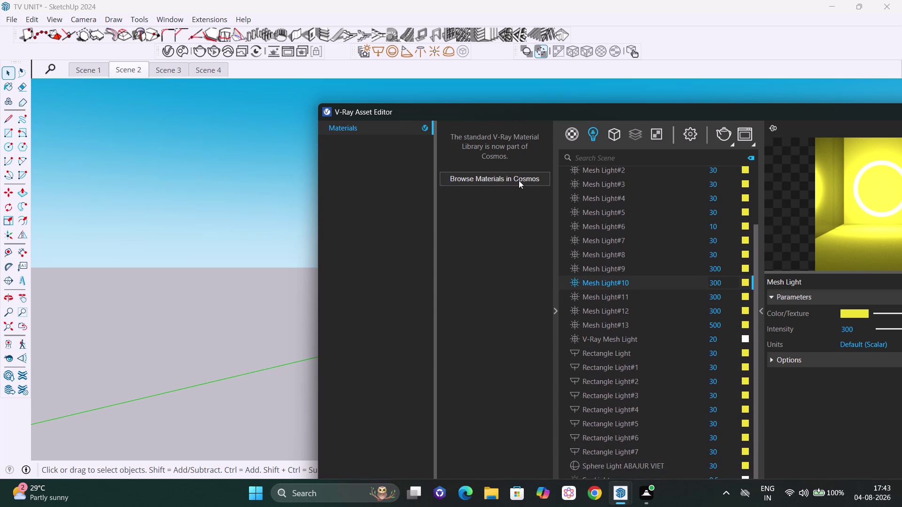
scroll(up, 3)
scroll(up, 3)
scroll(up, 3)
Move the editor back, return to the Scene 2 view, and start a render.
drag(622, 115, 617, 115)
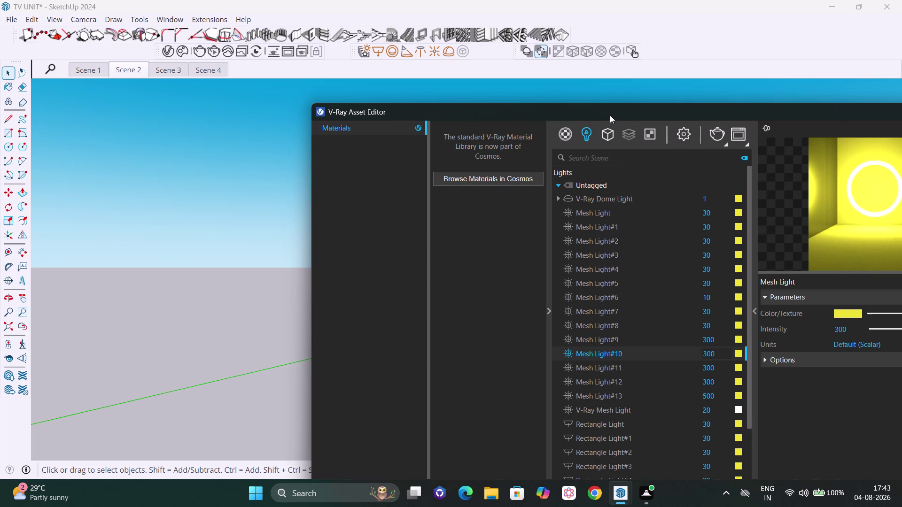
drag(617, 116, 400, 152)
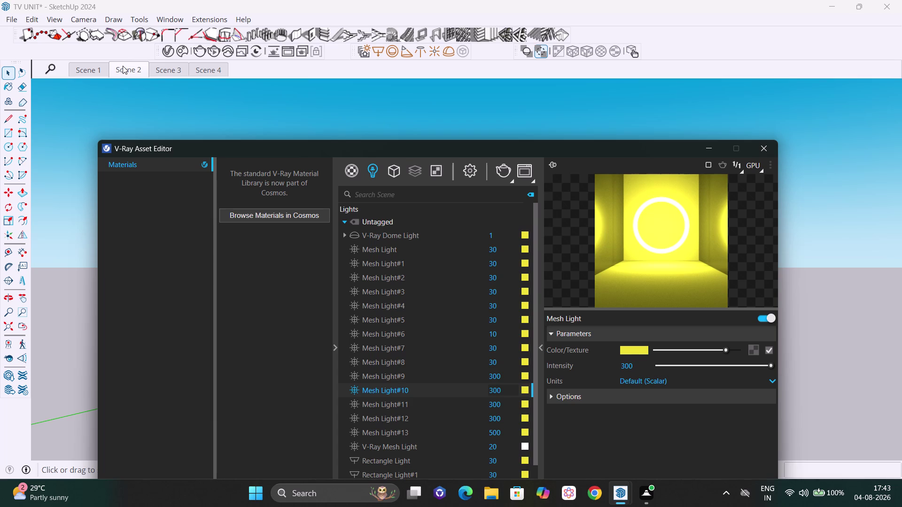
click(122, 65)
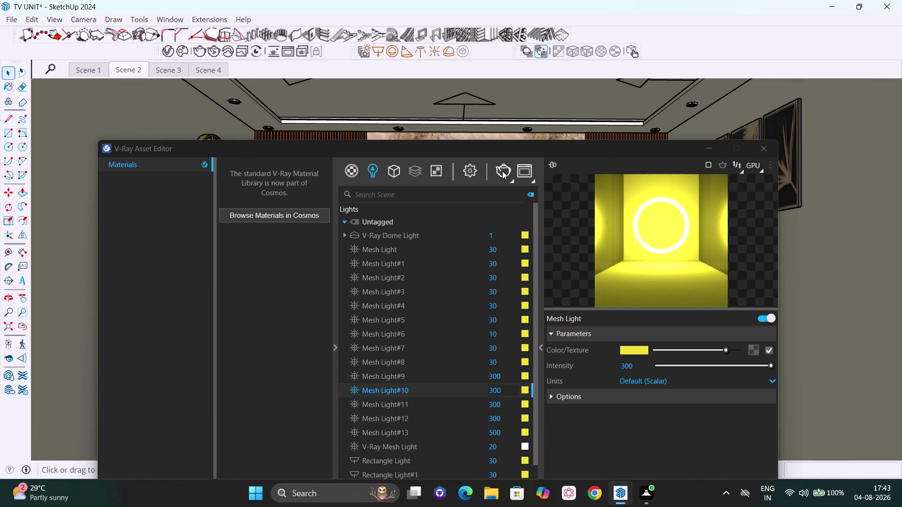
click(502, 171)
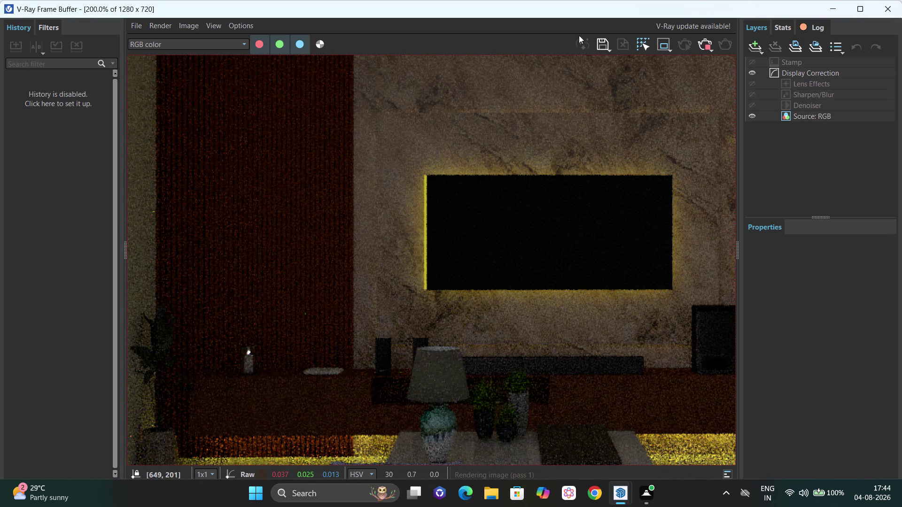
Reposition the V-Ray Frame Buffer, stop the clean TV-wall render, and minimize it.
drag(444, 26, 445, 83)
drag(423, 21, 429, 72)
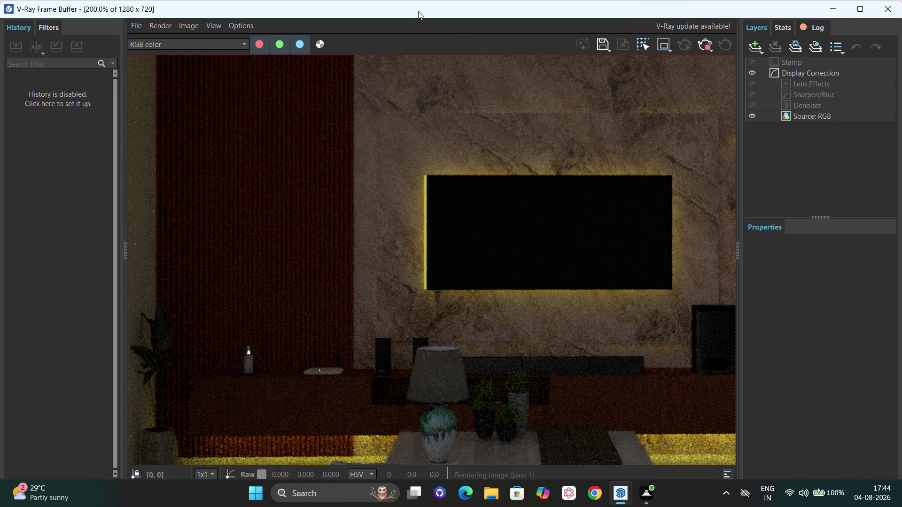
drag(419, 7, 453, 243)
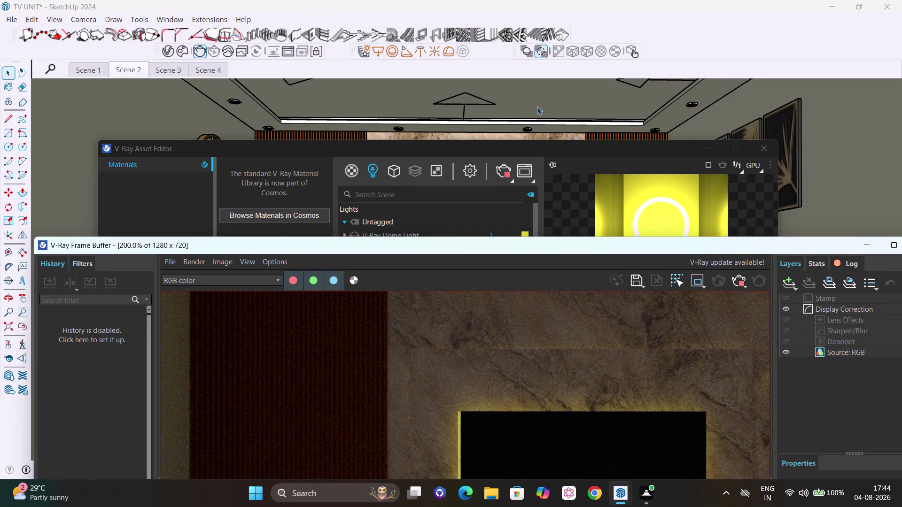
scroll(down, 3)
scroll(down, 3)
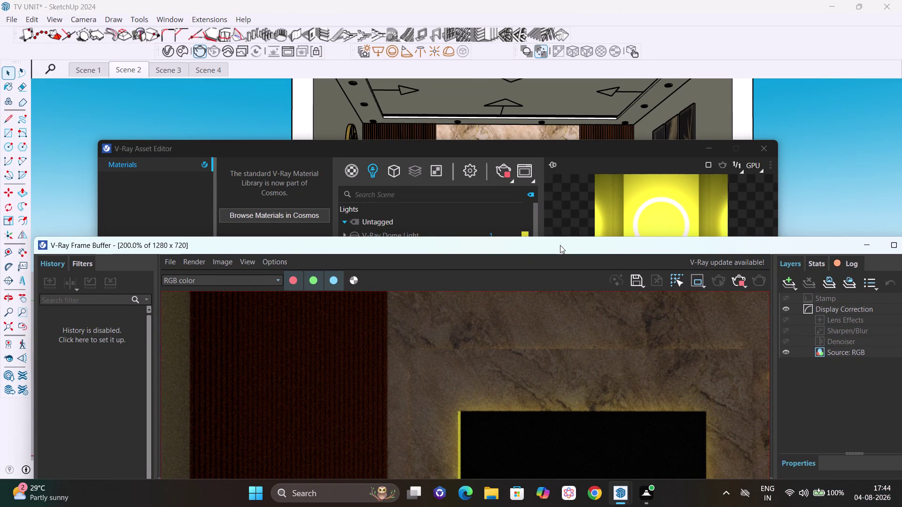
drag(560, 245, 550, 7)
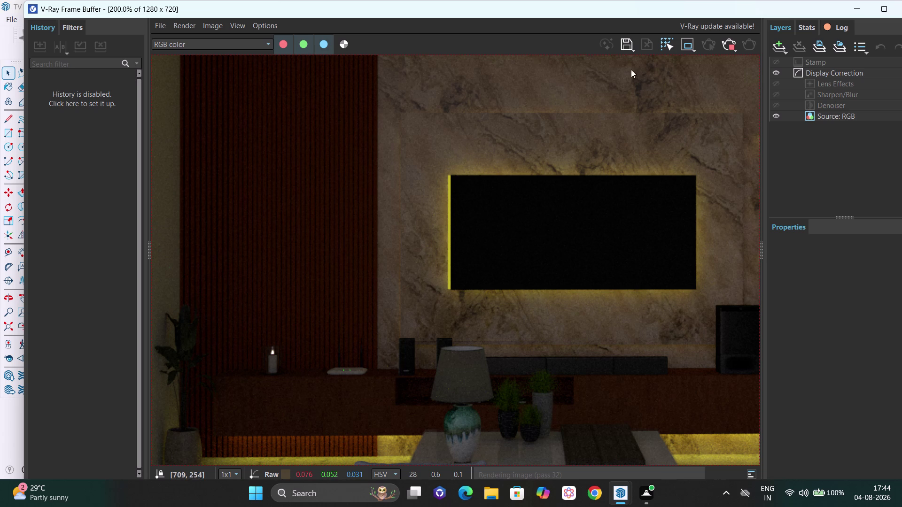
click(723, 44)
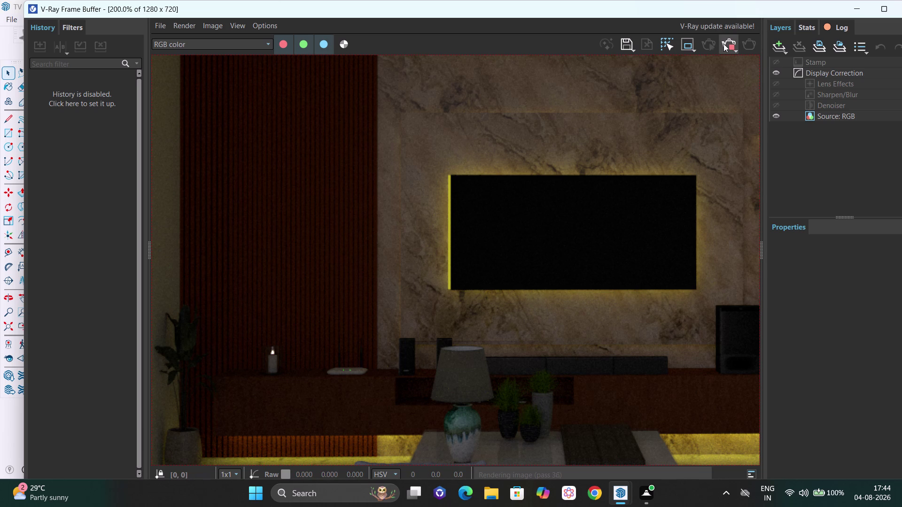
click(901, 8)
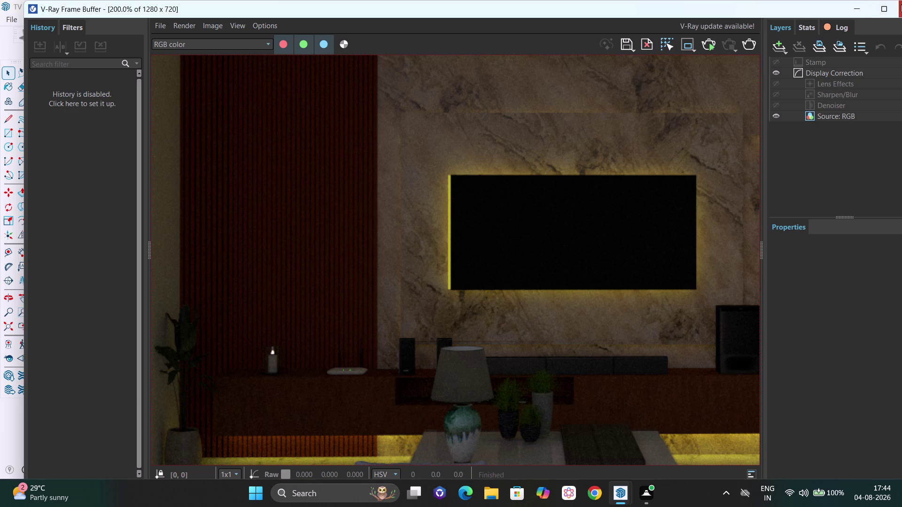
click(763, 151)
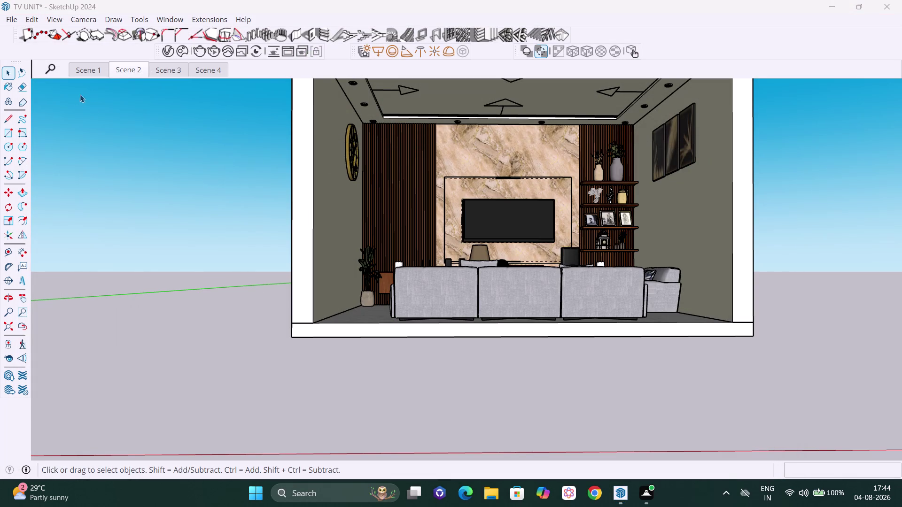
Render the Scene 2 full-room view, stop once clean, and minimize the frame buffer.
click(127, 72)
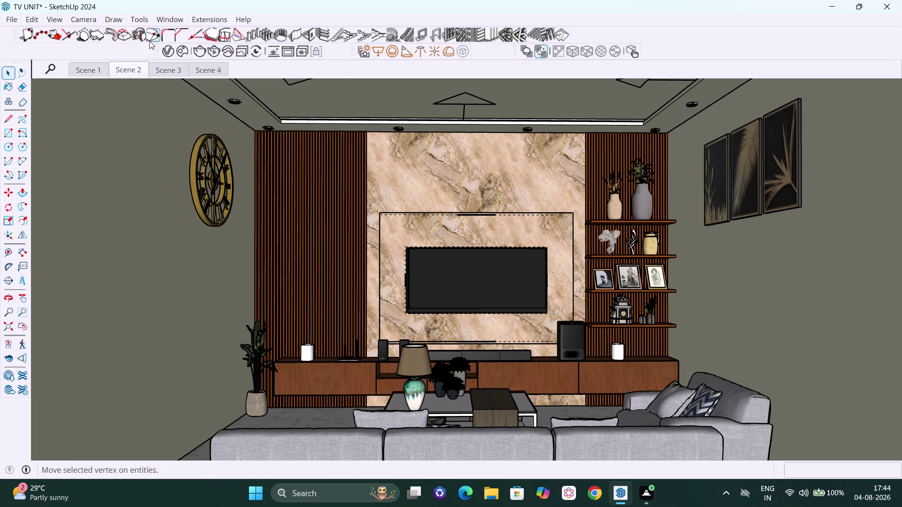
click(197, 50)
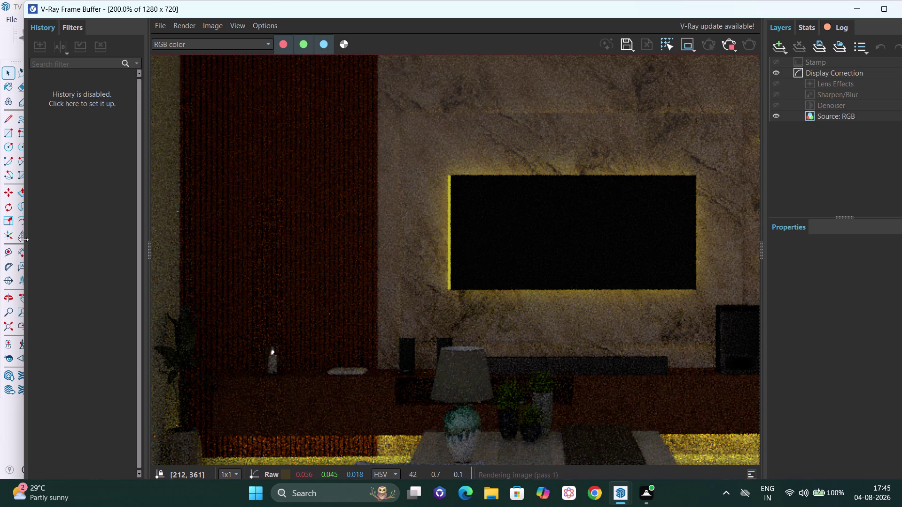
scroll(down, 3)
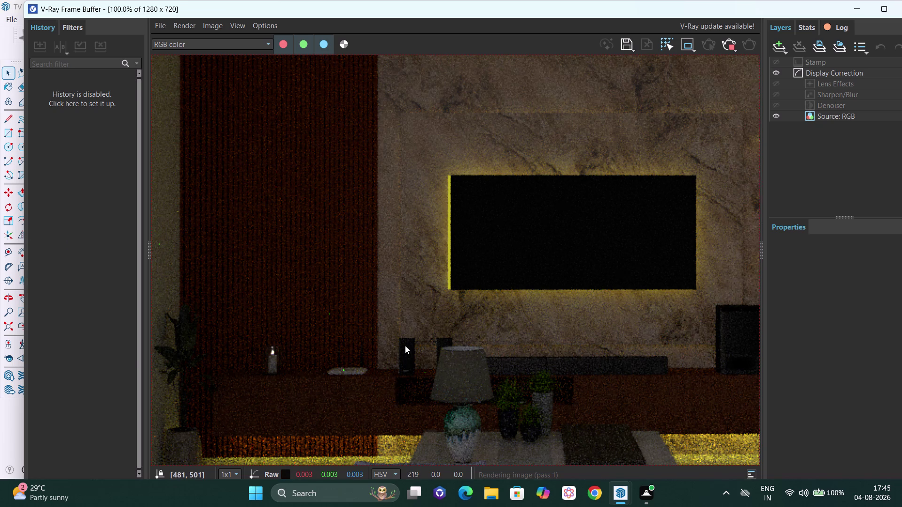
scroll(down, 3)
scroll(up, 3)
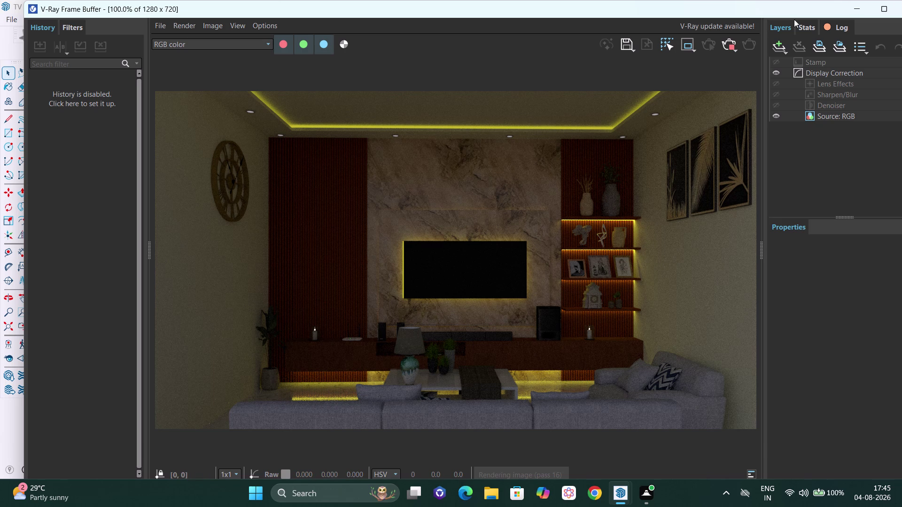
click(727, 41)
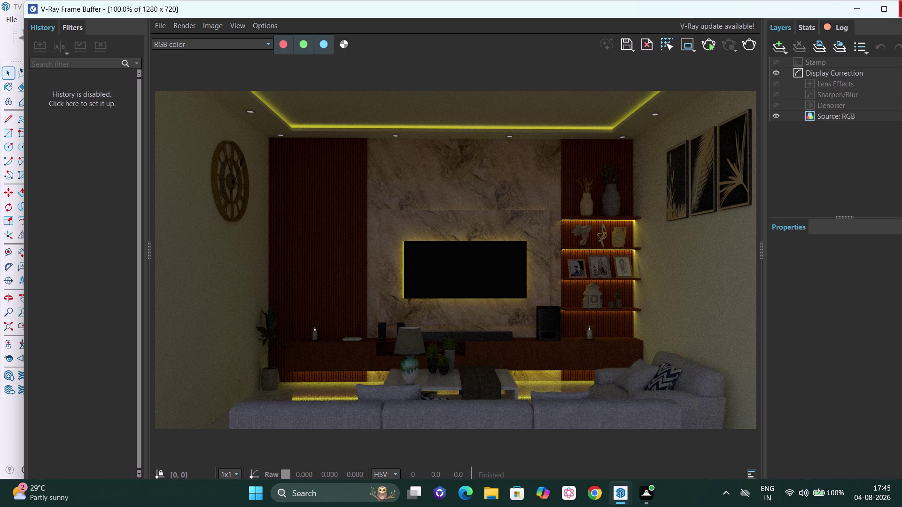
click(901, 4)
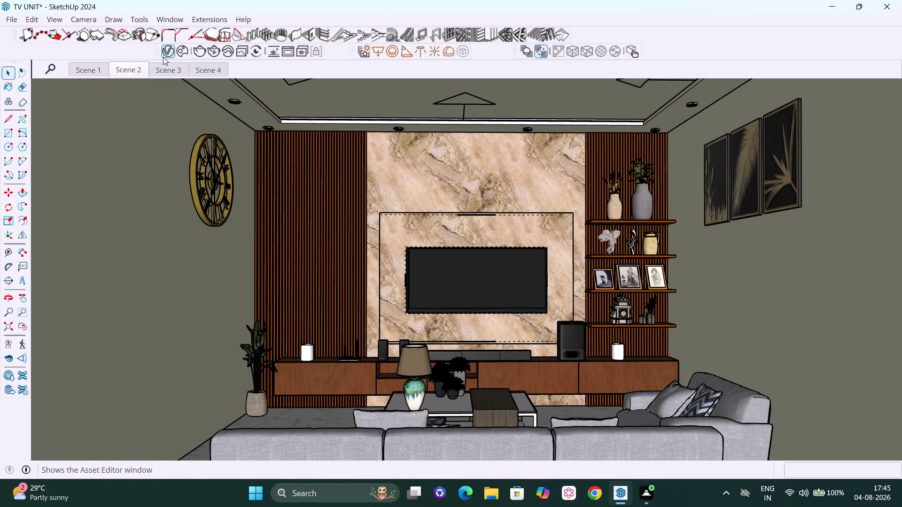
Reopen the light list, drag the Asset Editor over the model, and edit Mesh Light's intensity.
click(168, 51)
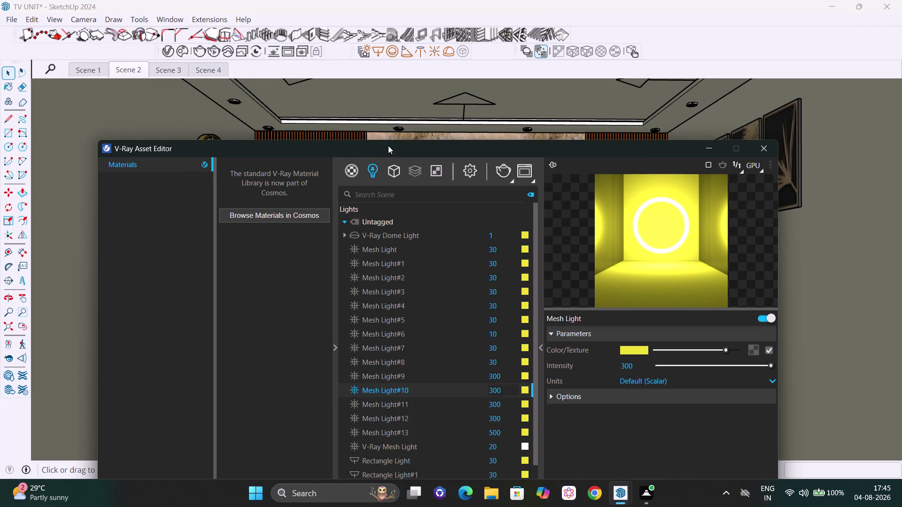
drag(390, 147, 86, 50)
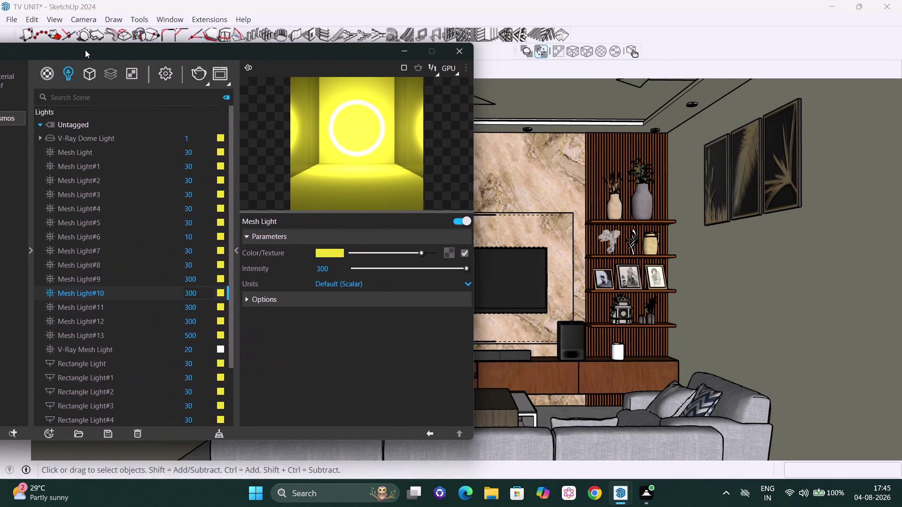
drag(85, 50, 74, 54)
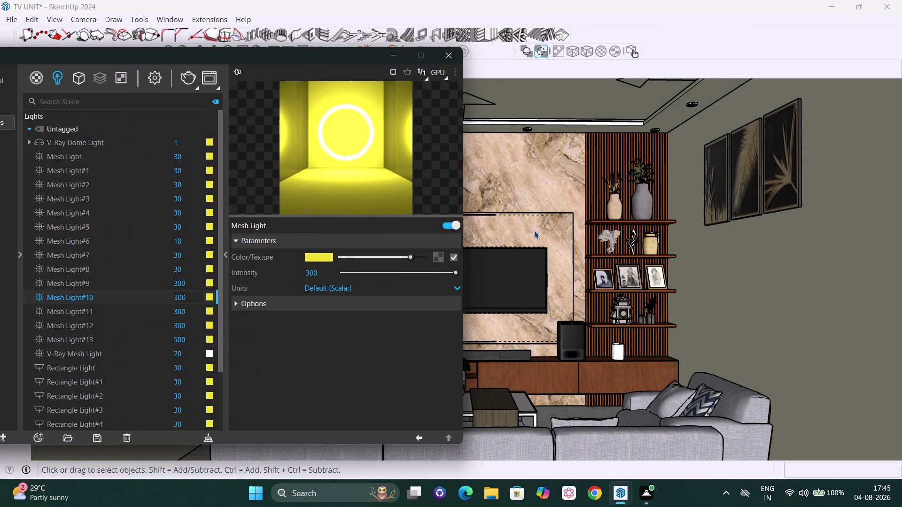
drag(261, 58, 300, 67)
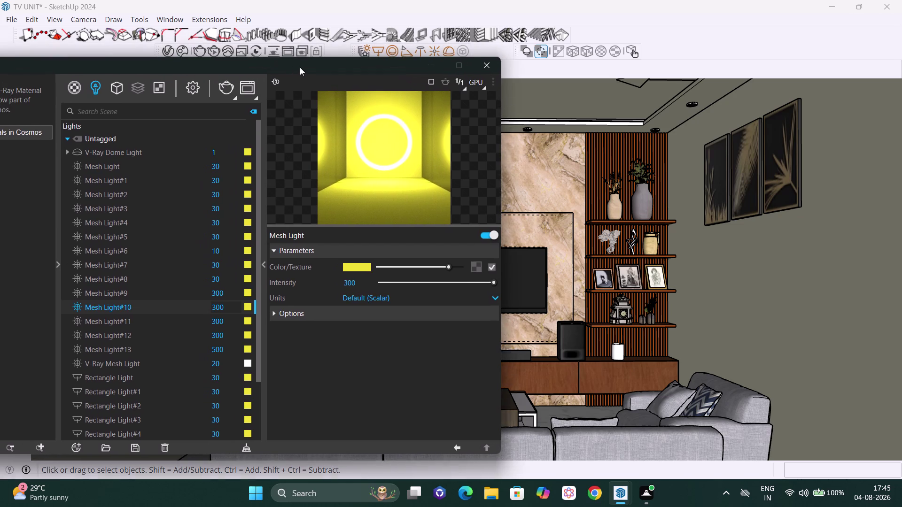
drag(300, 67, 481, 66)
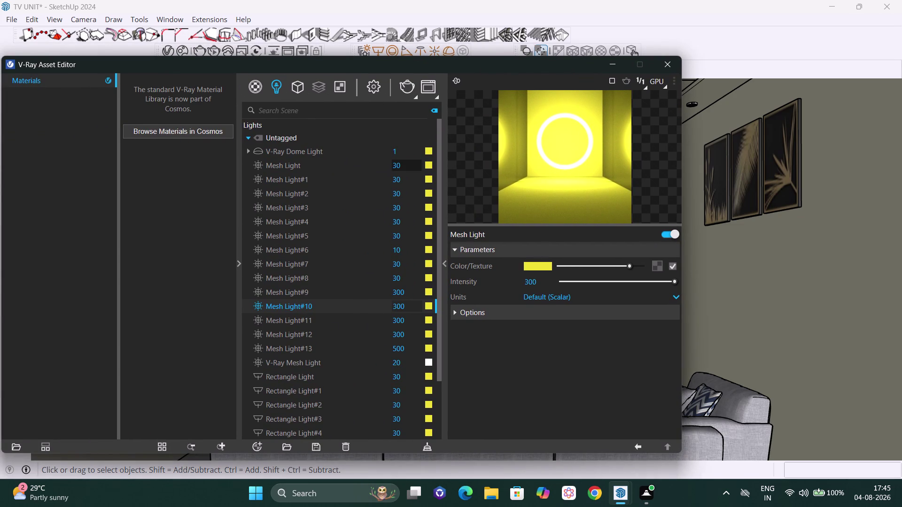
click(404, 168)
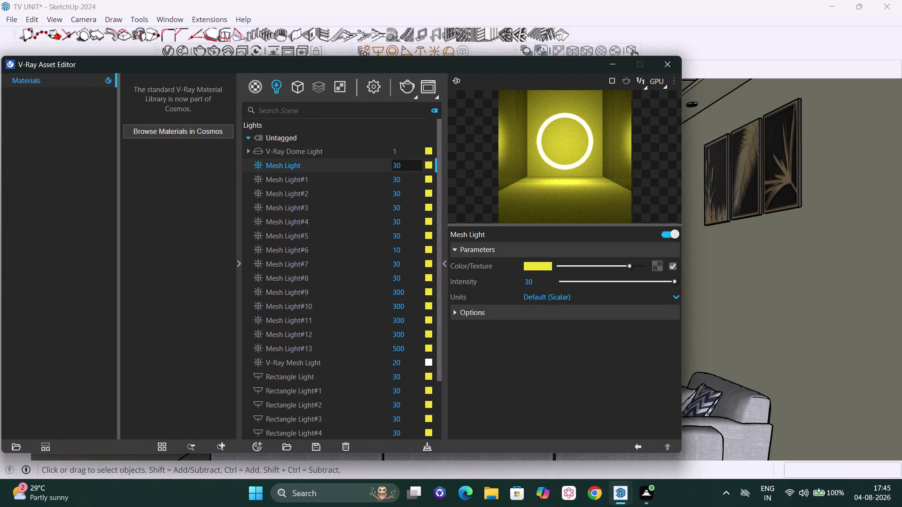
Set the intensity of Mesh Light and Mesh Light#1 to 100.
key(BackSpace)
key(BackSpace)
text(100)
key(Return)
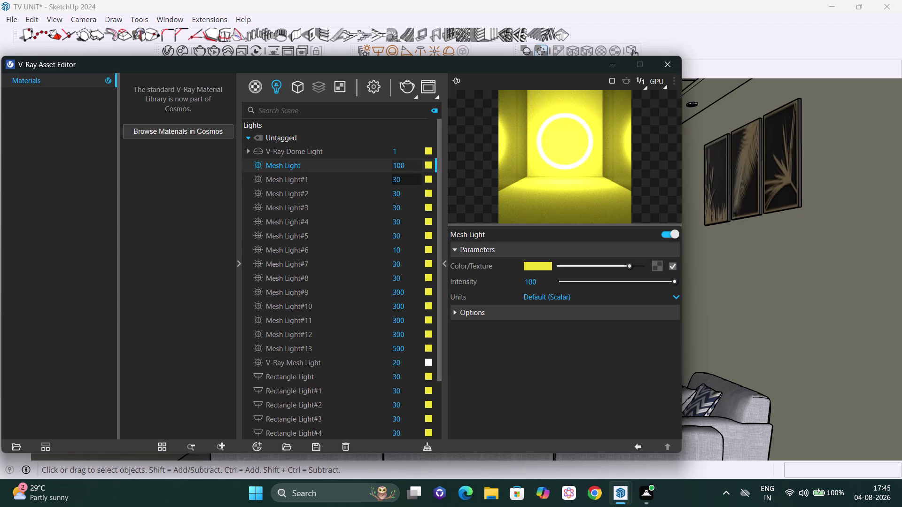
click(405, 179)
key(BackSpace)
key(BackSpace)
key(BackSpace)
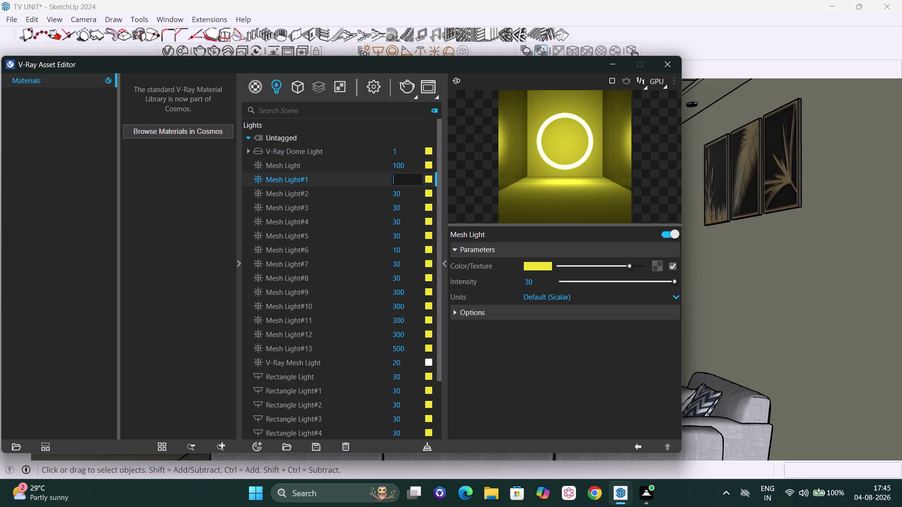
text(100)
key(BackSpace)
key(0)
key(Return)
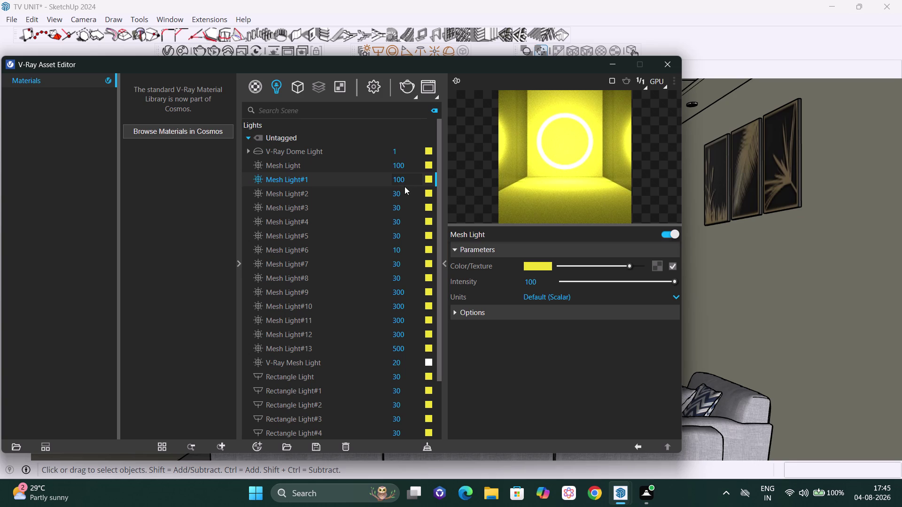
Set the intensity of Mesh Lights #2 and #3 to 100.
click(405, 197)
key(BackSpace)
key(BackSpace)
key(BackSpace)
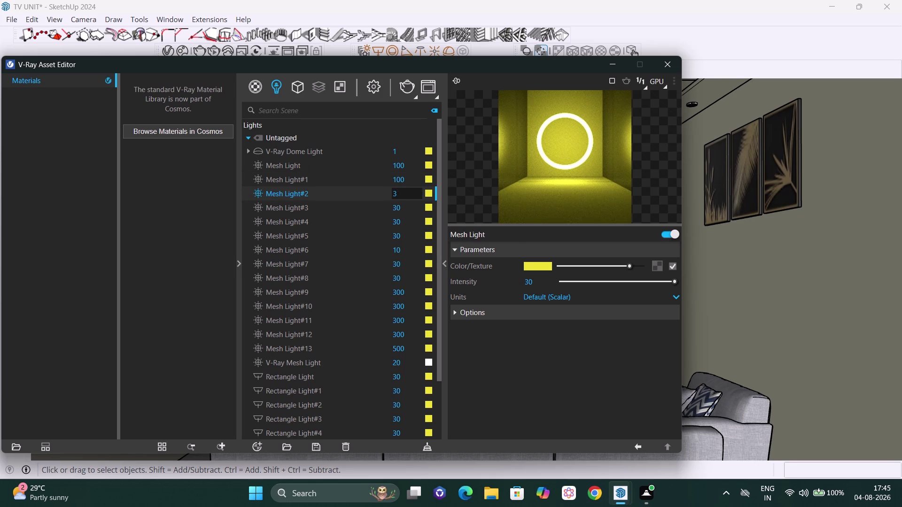
text(100)
key(Return)
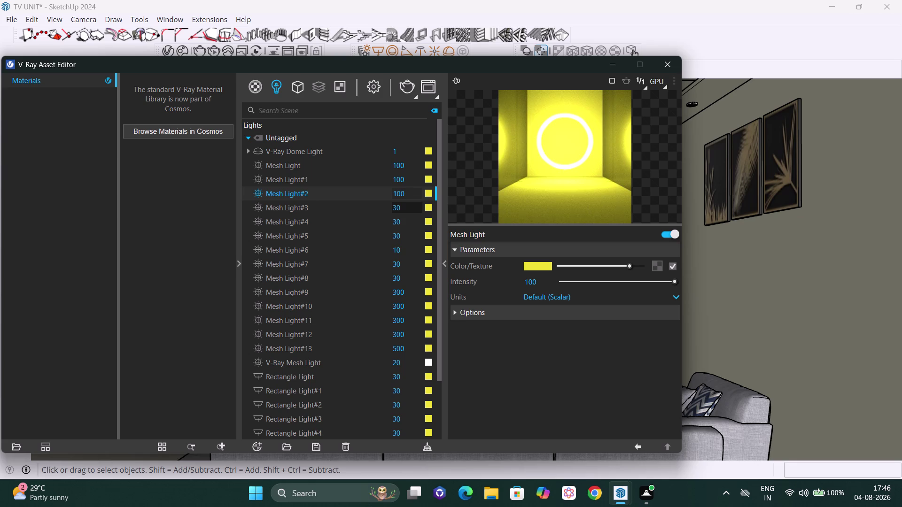
click(407, 206)
key(BackSpace)
key(BackSpace)
text(1)
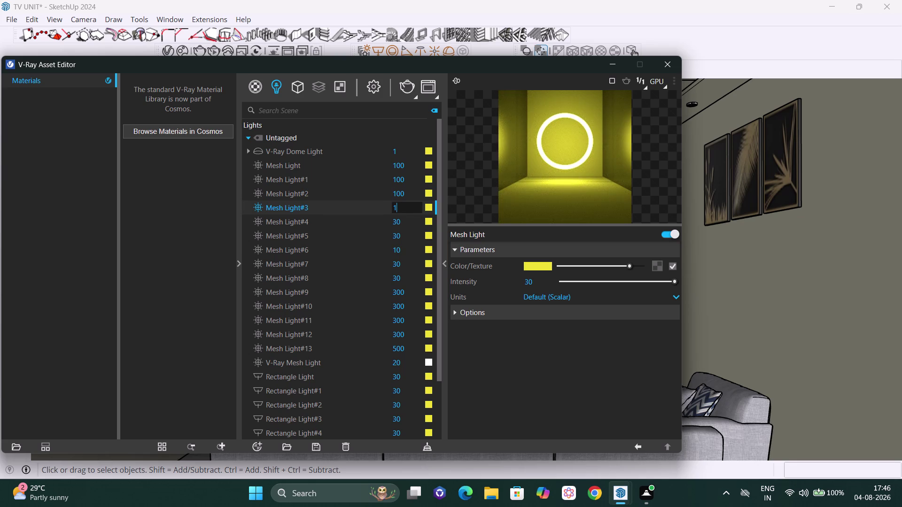
text(00)
key(Return)
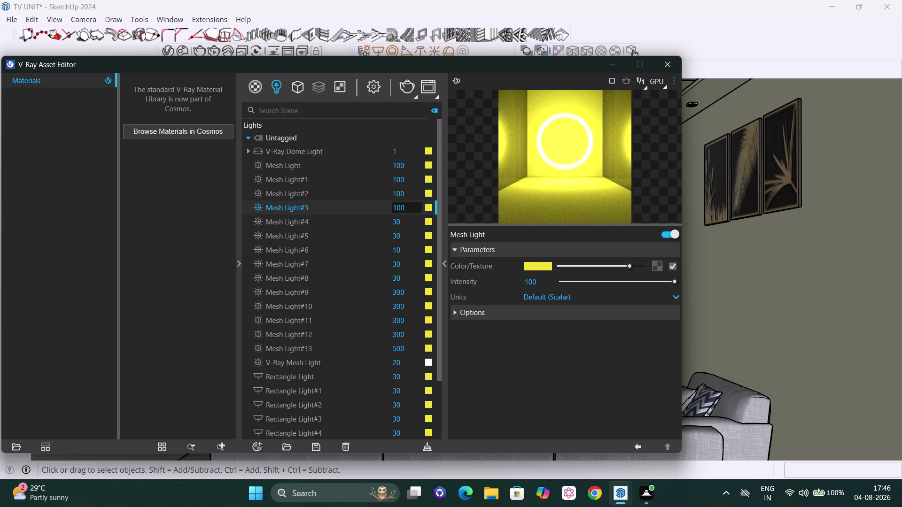
Re-render the TV wall with the new intensities, then stop the render.
click(403, 86)
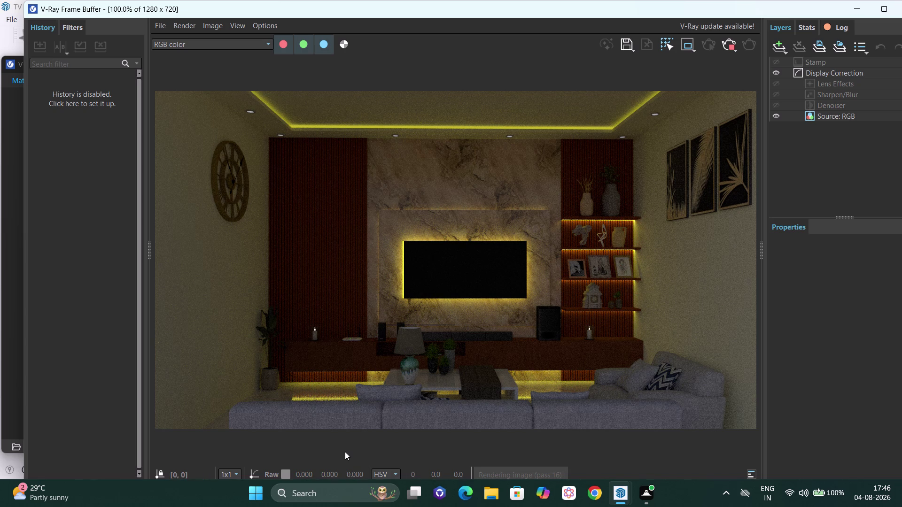
click(734, 46)
click(901, 8)
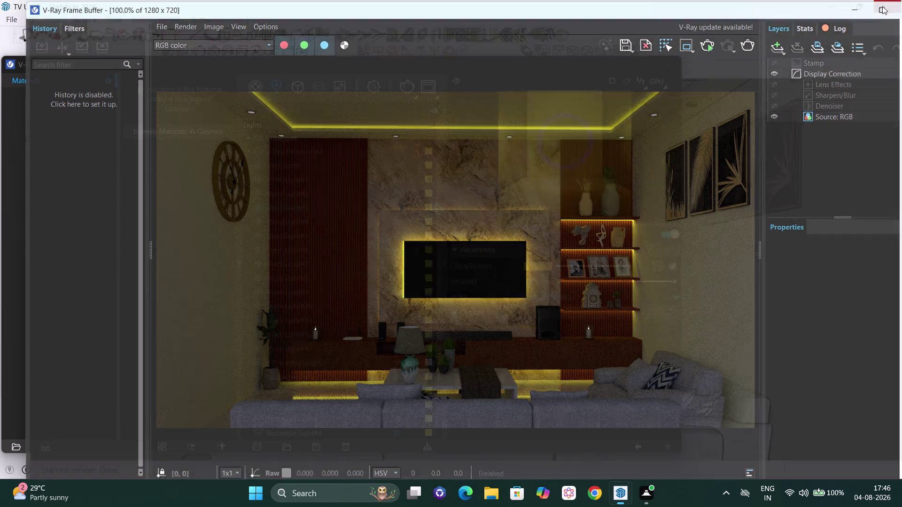
click(407, 225)
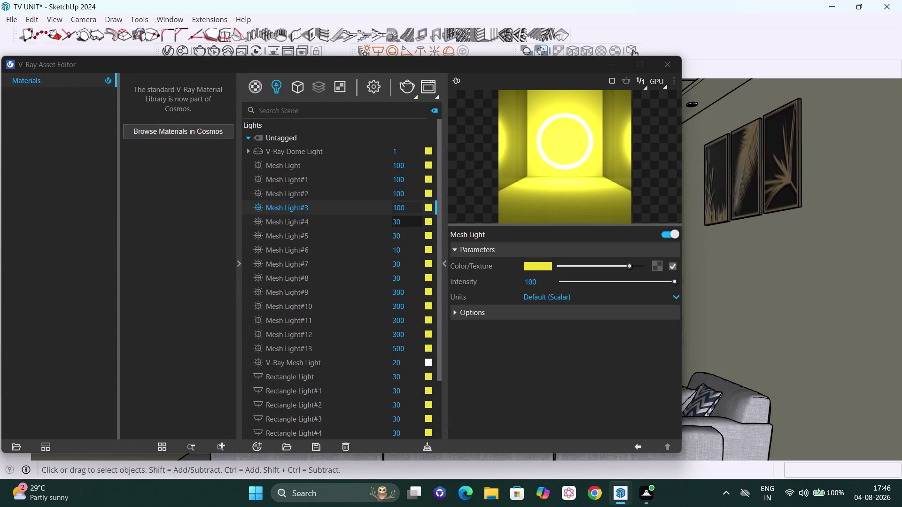
Set the intensity of Mesh Light#4 and Mesh Light#5 to 100 in the Lights list.
key(BackSpace)
key(BackSpace)
text(1)
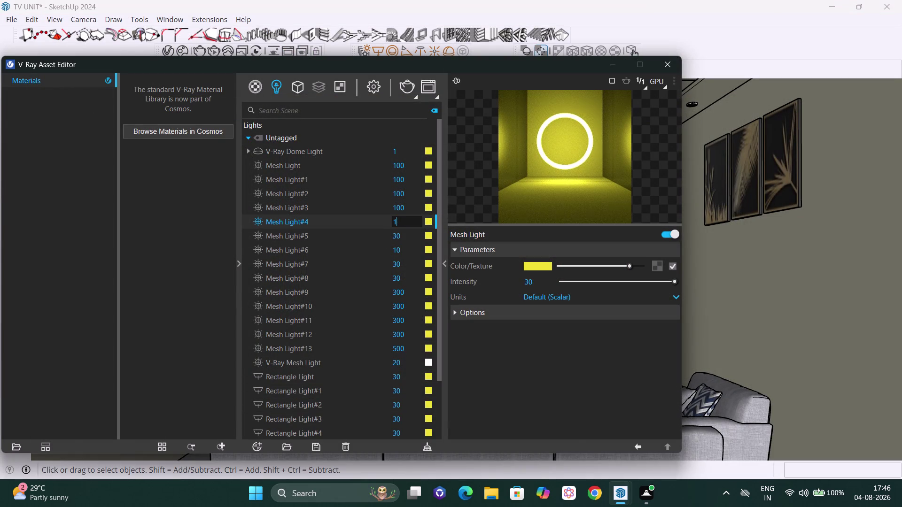
text(00)
key(Return)
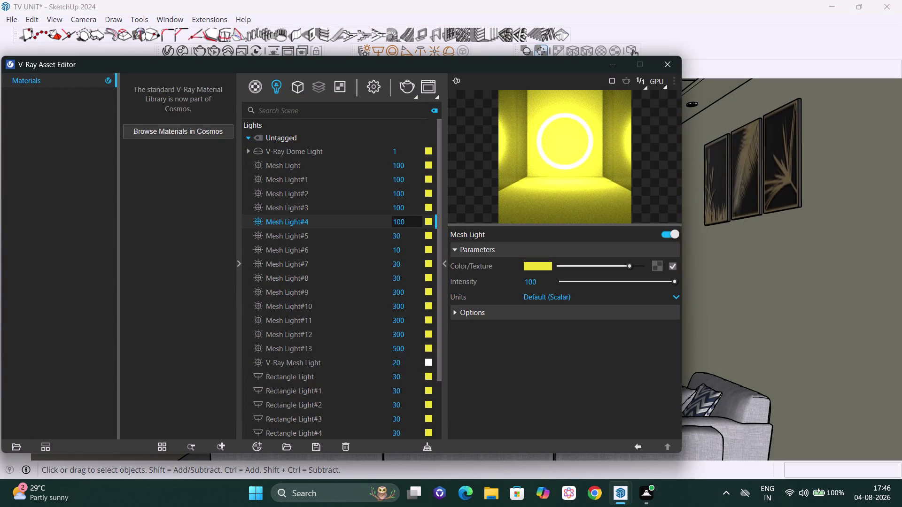
click(405, 233)
key(BackSpace)
key(BackSpace)
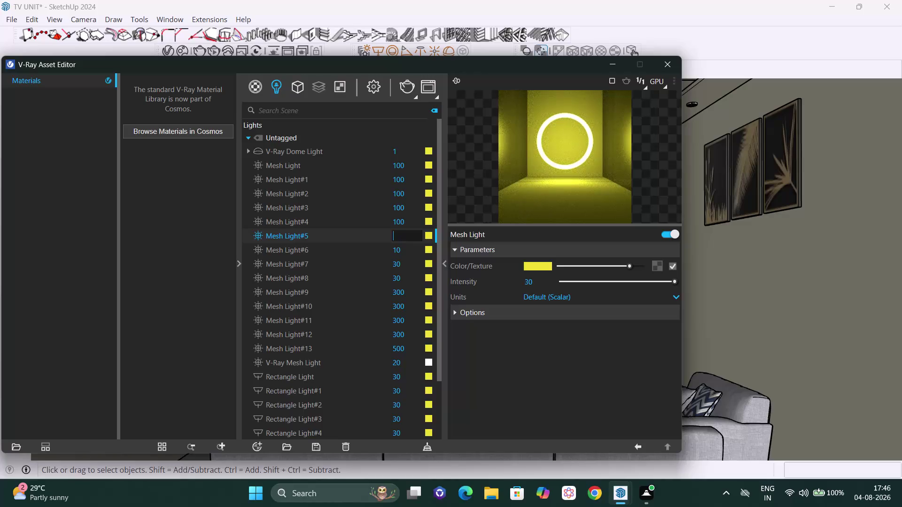
text(100)
key(Return)
Raise Mesh Light#6 from 10 to 100 and set Mesh Light#7 to 100.
click(409, 251)
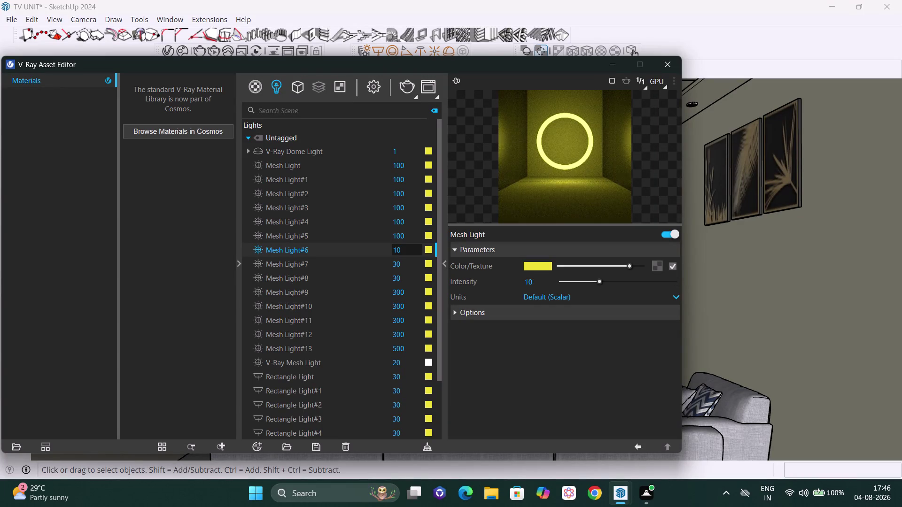
key(BackSpace)
key(BackSpace)
text(100)
key(Return)
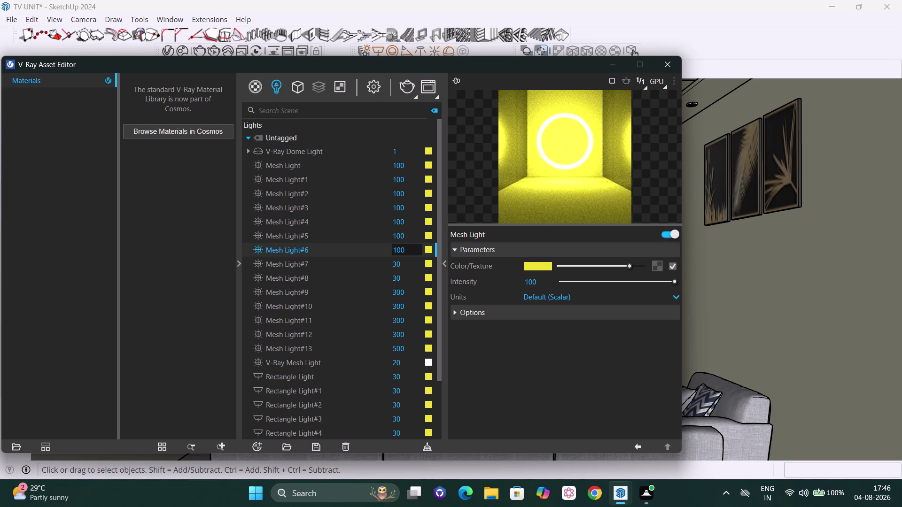
click(408, 264)
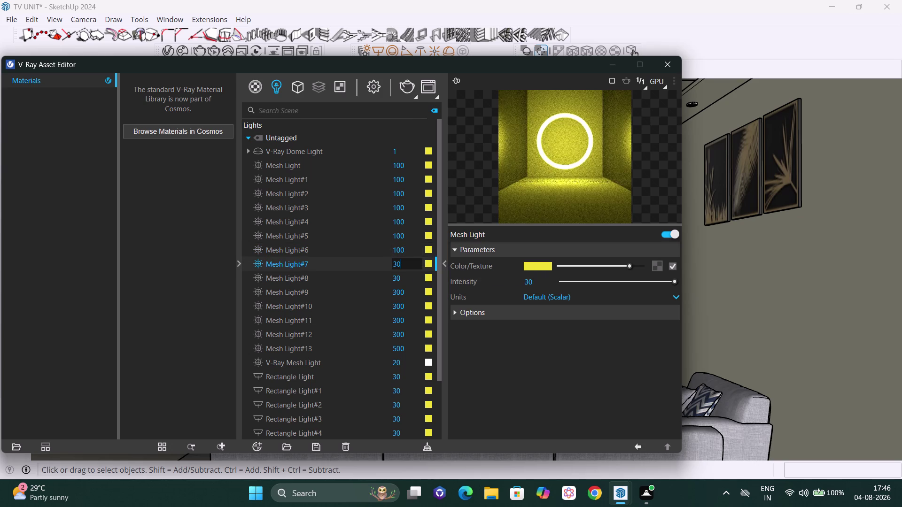
key(BackSpace)
key(BackSpace)
text(100)
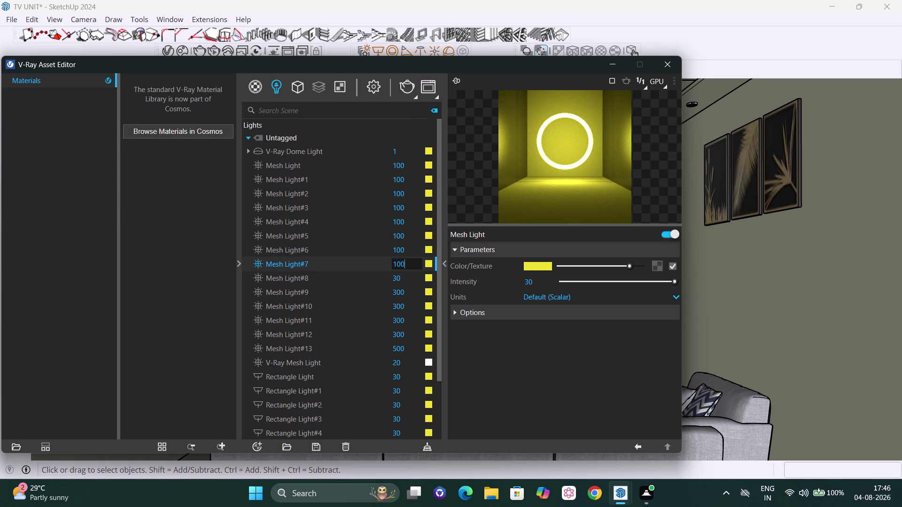
key(Return)
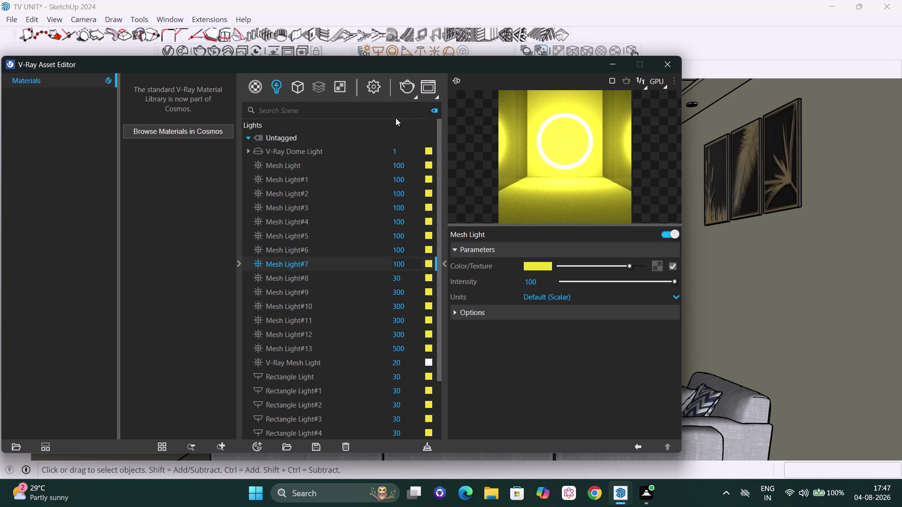
Lower the intensity of Mesh Light and Mesh Light#1 back to 30.
click(410, 166)
key(BackSpace)
key(BackSpace)
key(BackSpace)
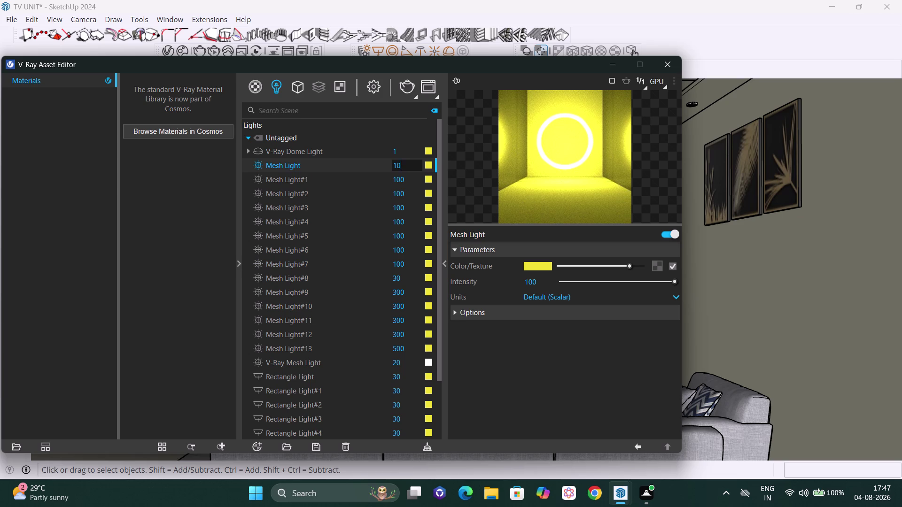
text(30)
key(Return)
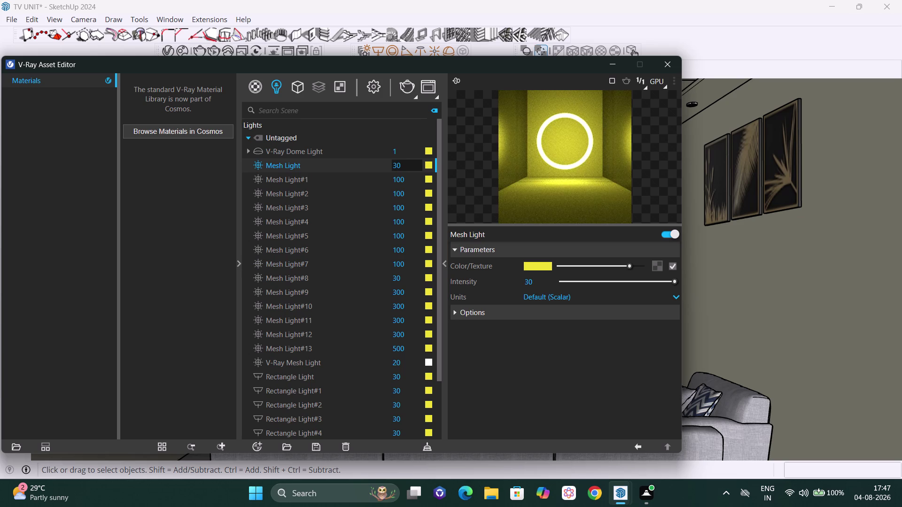
click(408, 178)
key(BackSpace)
key(BackSpace)
key(BackSpace)
text(3)
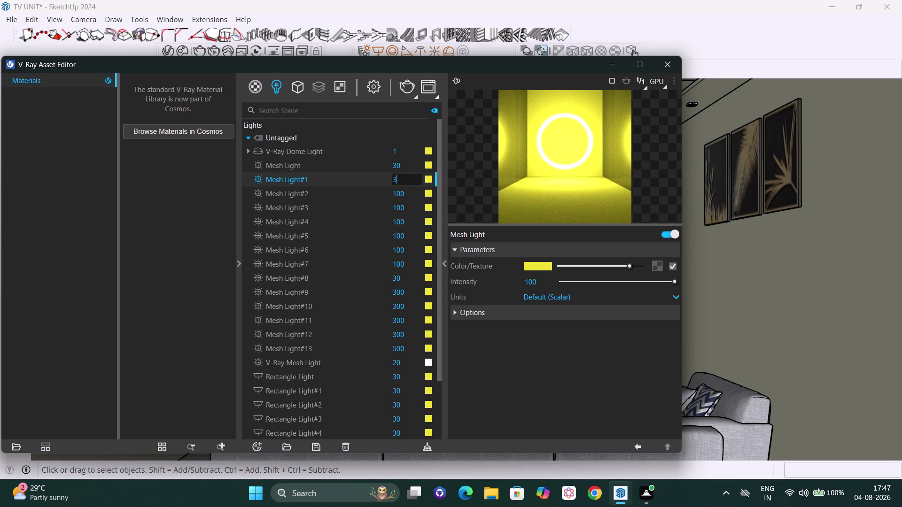
text(0)
key(Return)
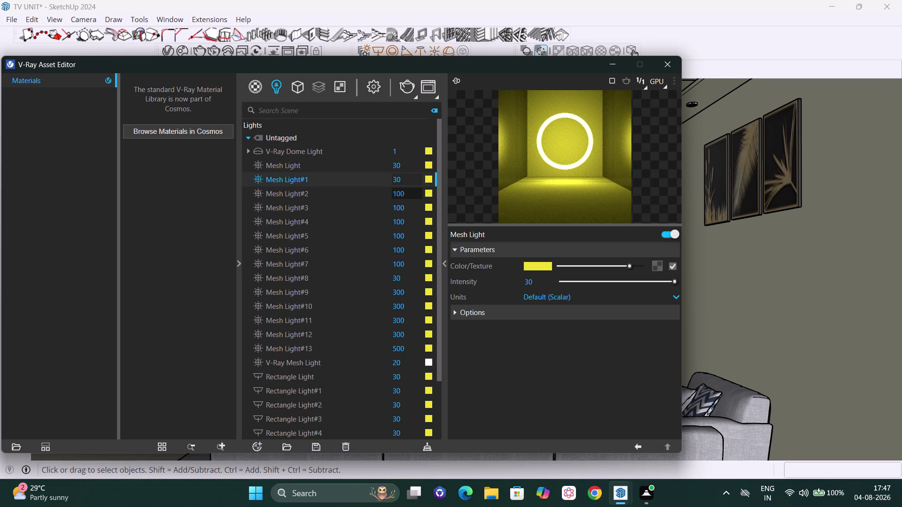
Set Mesh Light#2's intensity to 30 and clear Mesh Light#3's intensity value.
click(413, 191)
key(BackSpace)
key(BackSpace)
key(BackSpace)
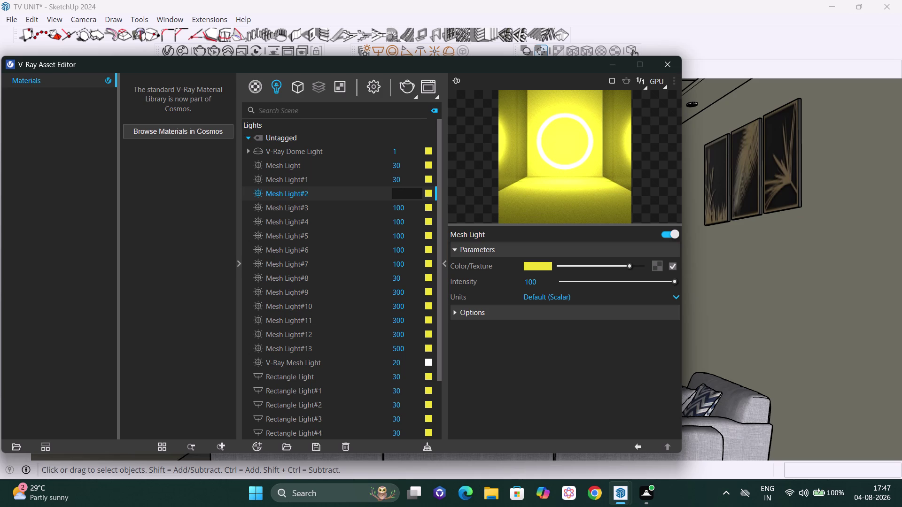
text(30)
key(Return)
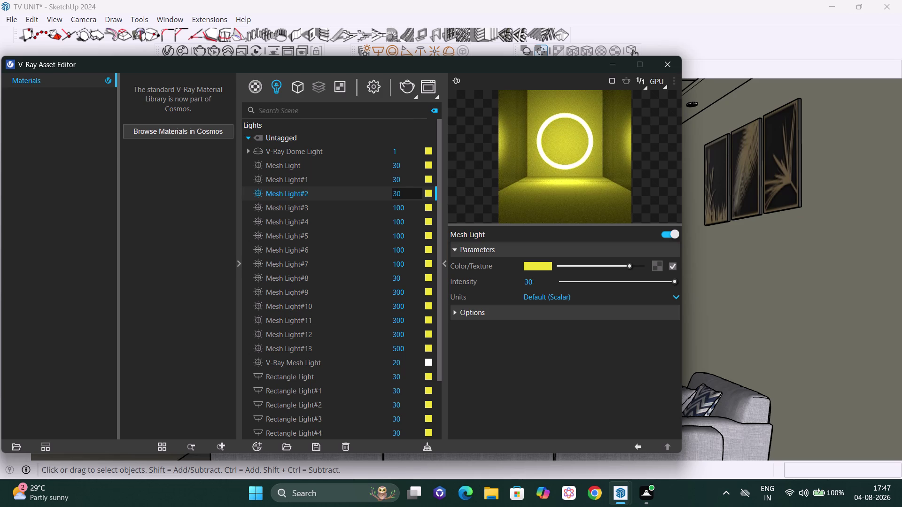
click(411, 209)
key(BackSpace)
key(BackSpace)
key(BackSpace)
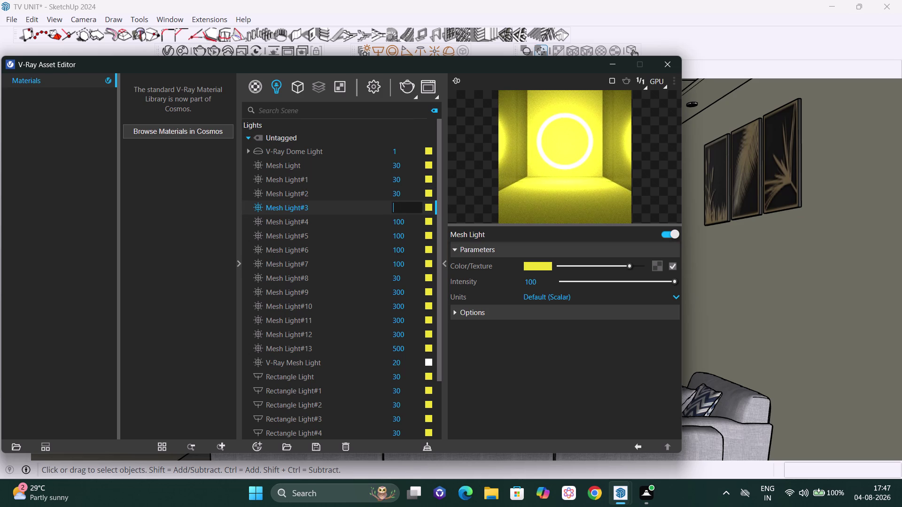